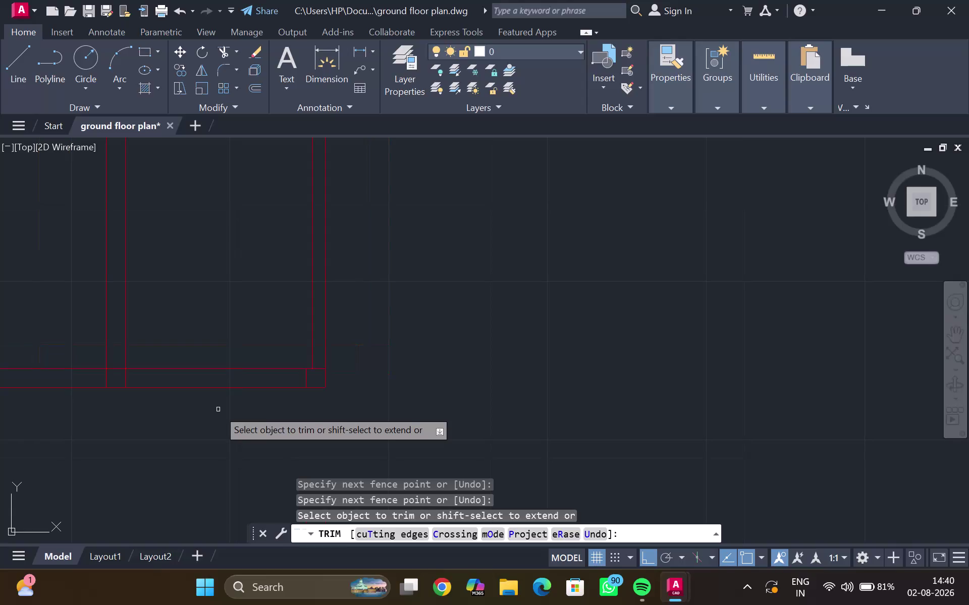
Trim the overshooting wall line ends at the first few corners and junctions.
drag(287, 382, 287, 382)
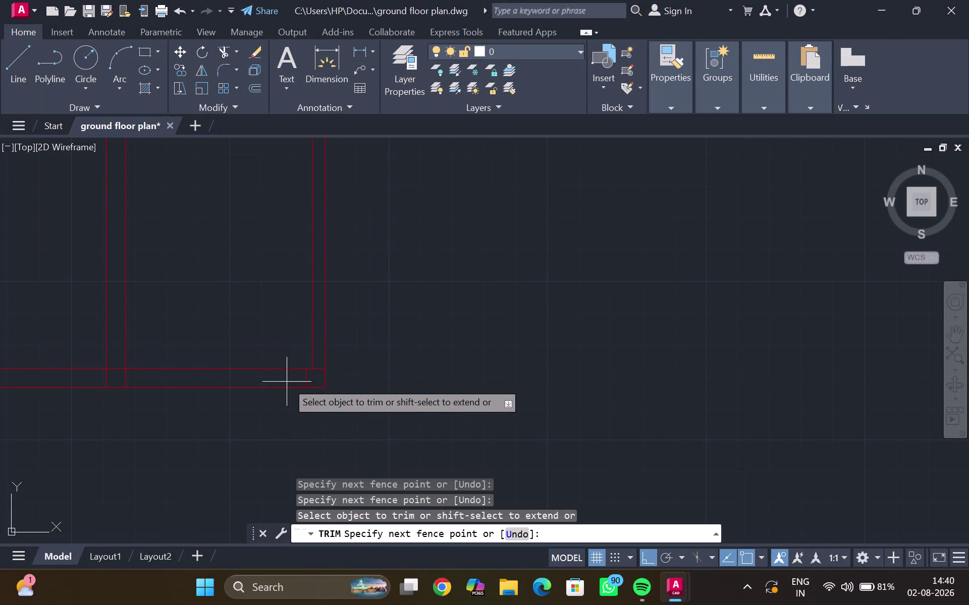
drag(287, 382, 323, 363)
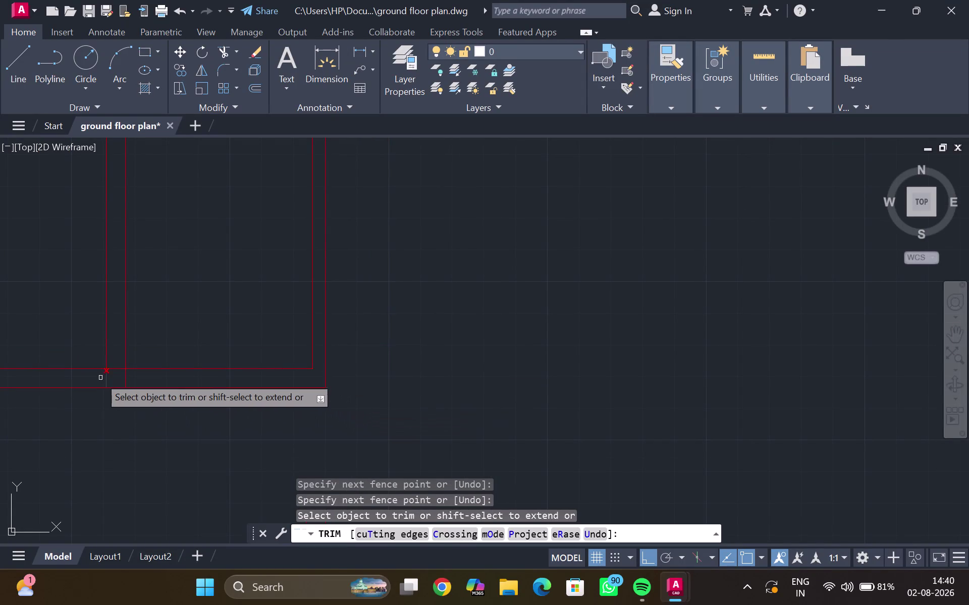
drag(92, 376, 137, 378)
scroll(down, 3)
middle_drag(149, 417, 336, 219)
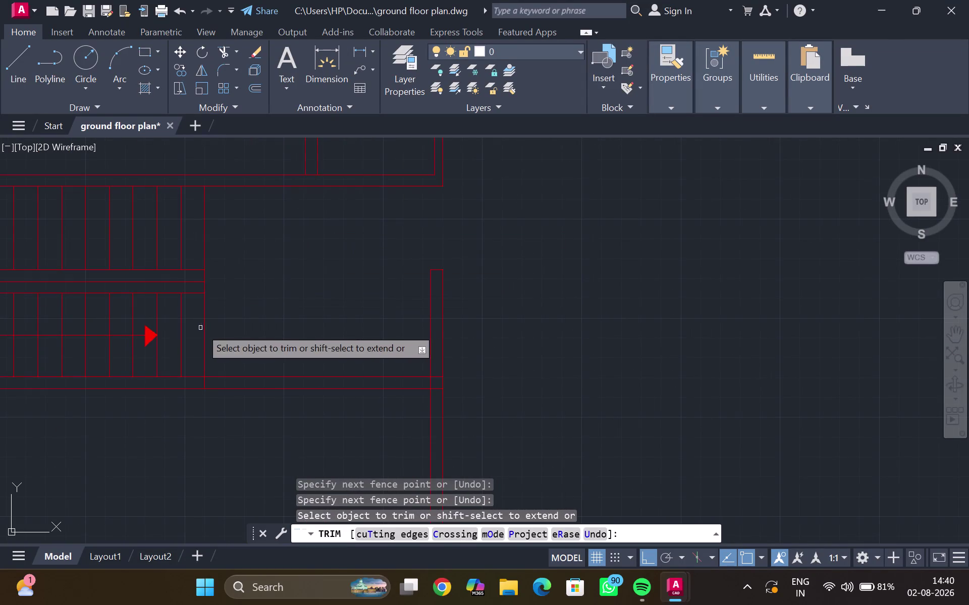
scroll(down, 3)
middle_drag(290, 336, 195, 264)
scroll(up, 3)
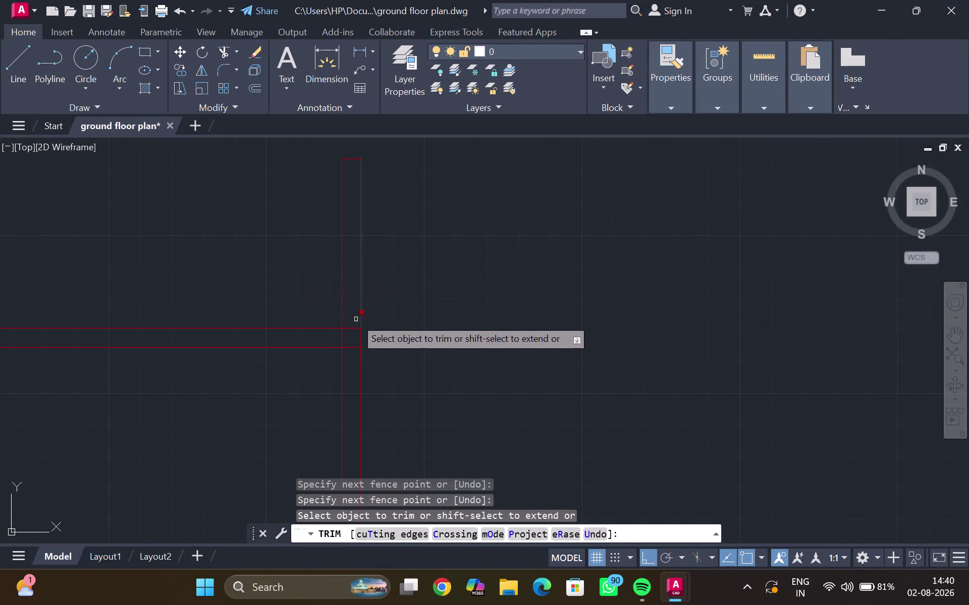
drag(351, 314, 356, 366)
scroll(down, 3)
middle_drag(345, 398, 307, 169)
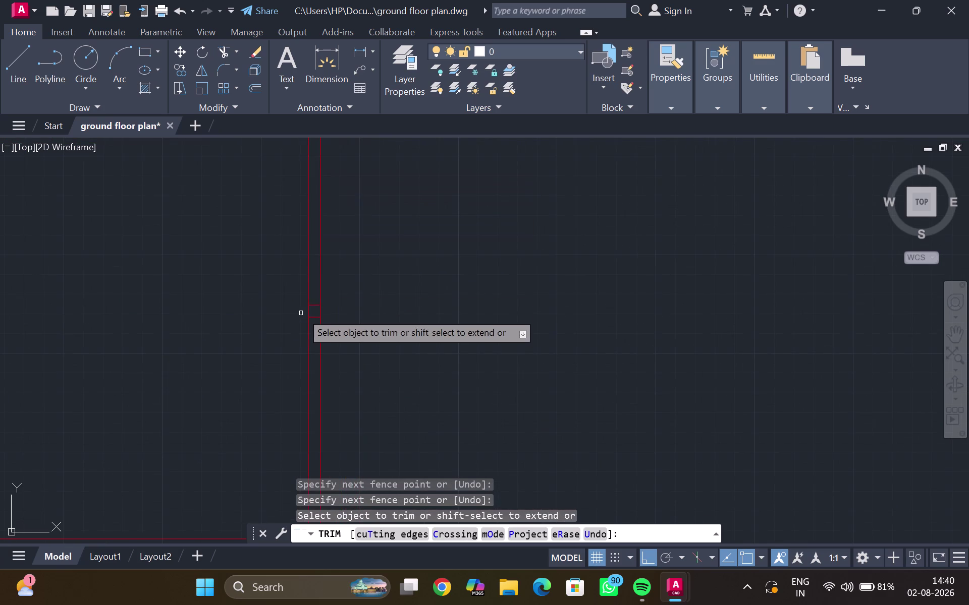
drag(311, 292, 314, 321)
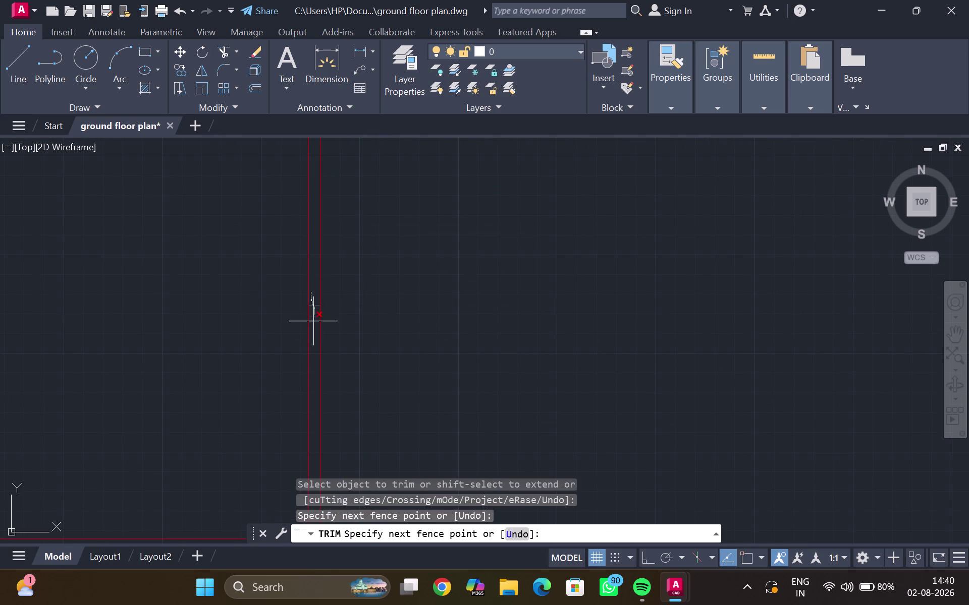
drag(314, 322, 313, 324)
Trim the wall lines crossing the opening beside the stair area.
scroll(down, 3)
middle_drag(313, 336, 280, 182)
scroll(up, 3)
scroll(down, 3)
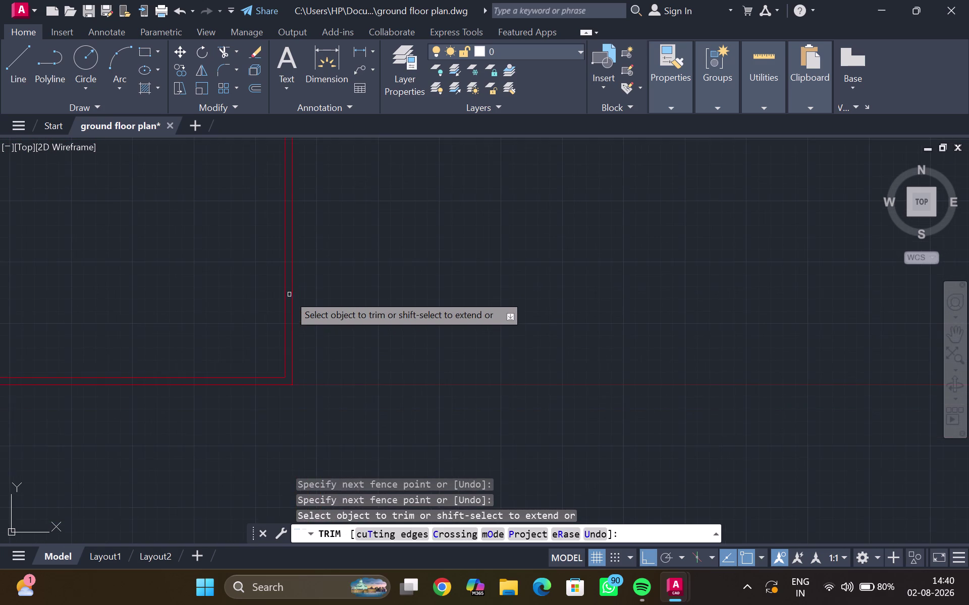
scroll(down, 3)
middle_drag(253, 269, 323, 236)
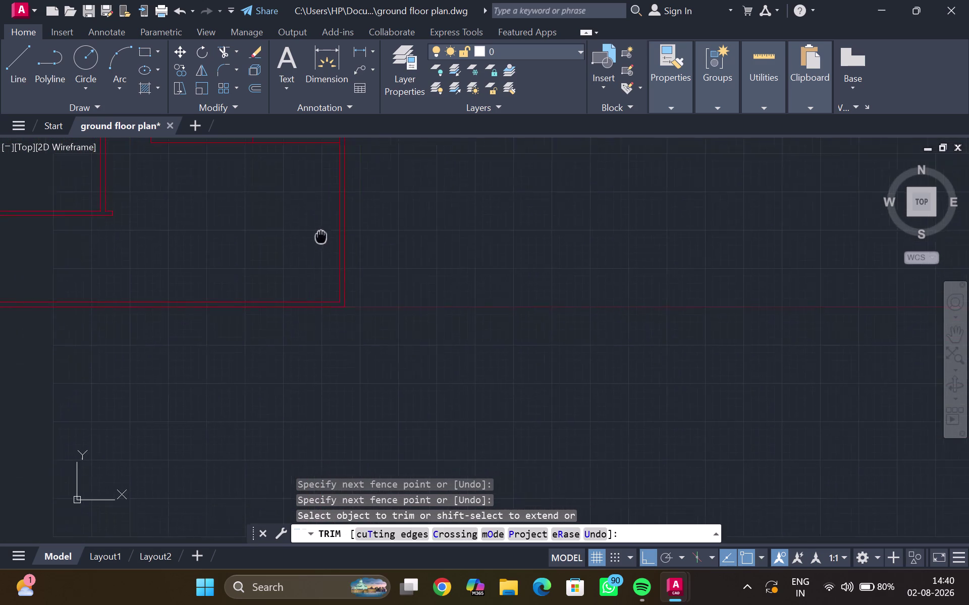
middle_drag(322, 236, 418, 233)
middle_click(428, 231)
scroll(down, 3)
scroll(up, 3)
middle_drag(299, 233, 234, 463)
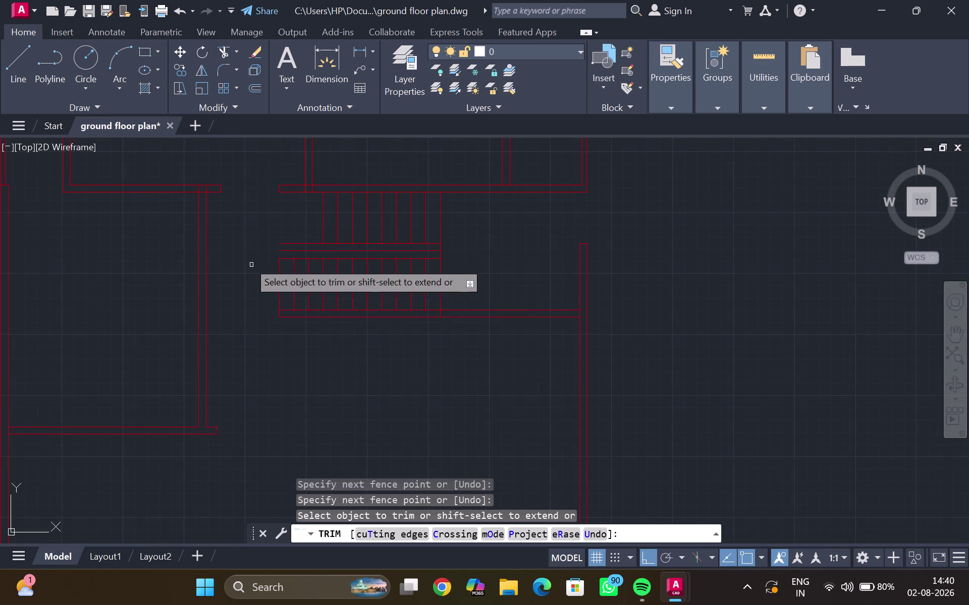
middle_drag(239, 256, 235, 342)
scroll(up, 3)
middle_drag(192, 275, 196, 341)
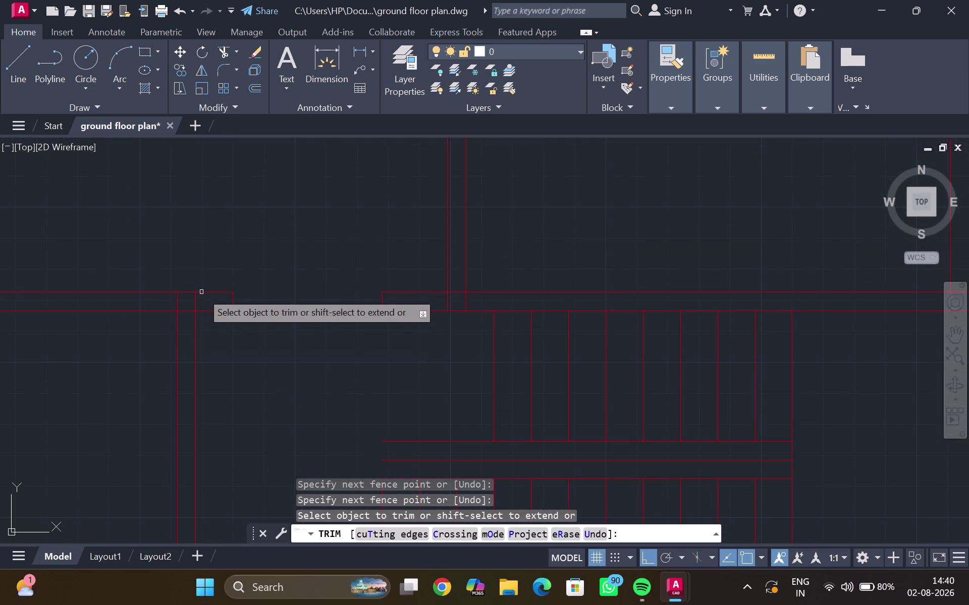
drag(200, 302, 168, 297)
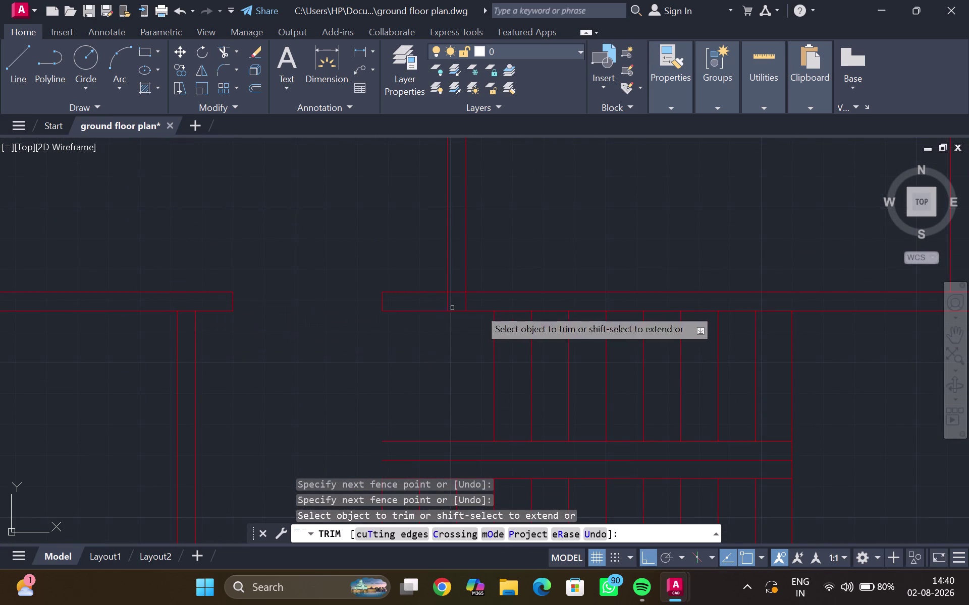
Trim the excess short line segments at the wall corners above the stairs.
drag(489, 303, 439, 312)
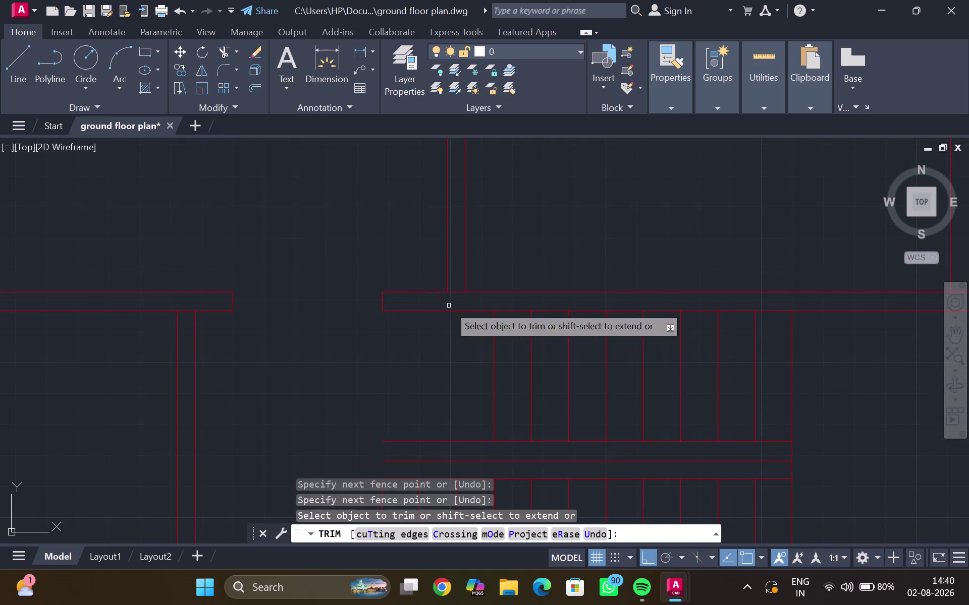
scroll(down, 3)
middle_drag(748, 290, 345, 308)
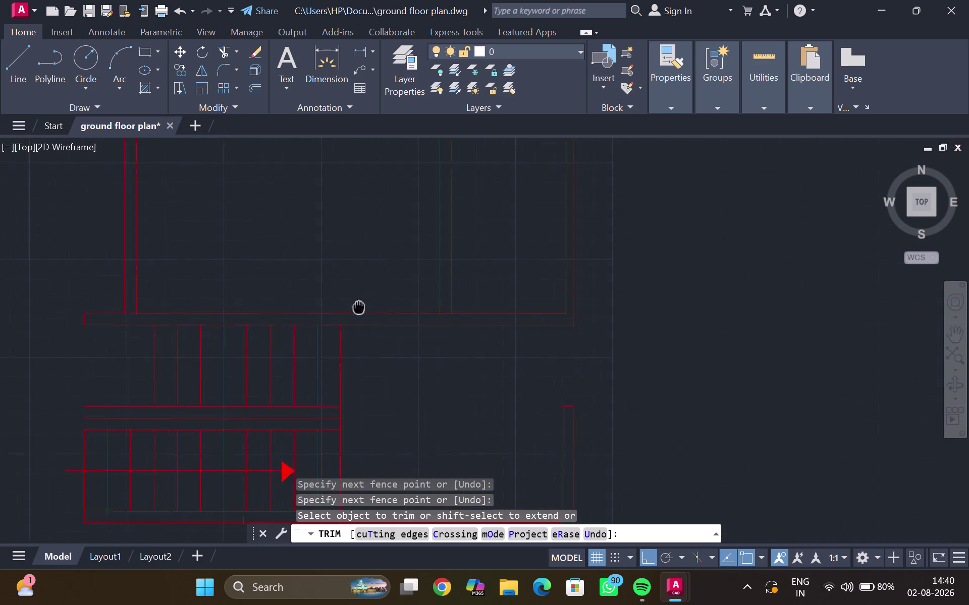
middle_drag(345, 308, 336, 309)
scroll(up, 3)
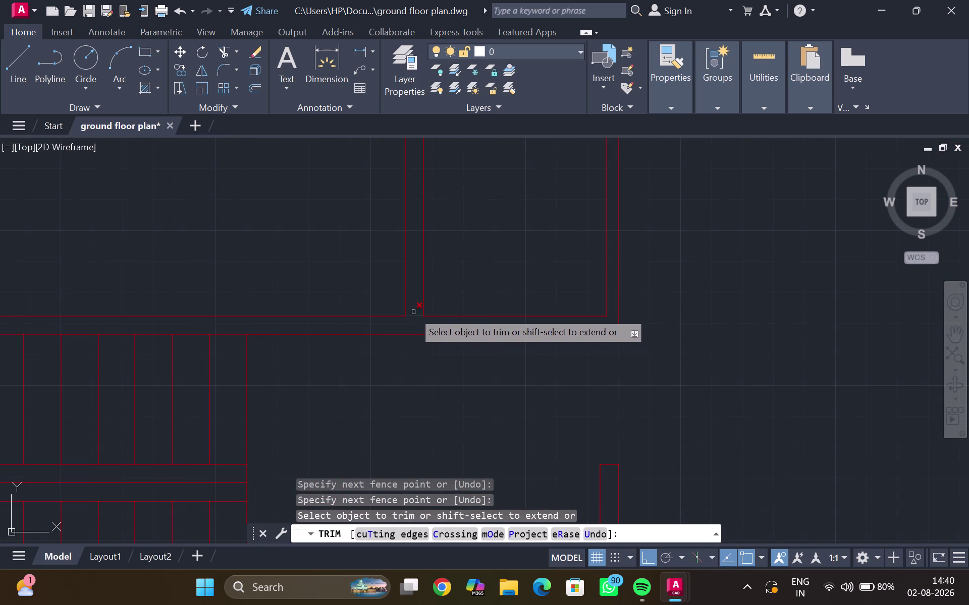
click(411, 316)
scroll(down, 3)
middle_drag(179, 306, 394, 332)
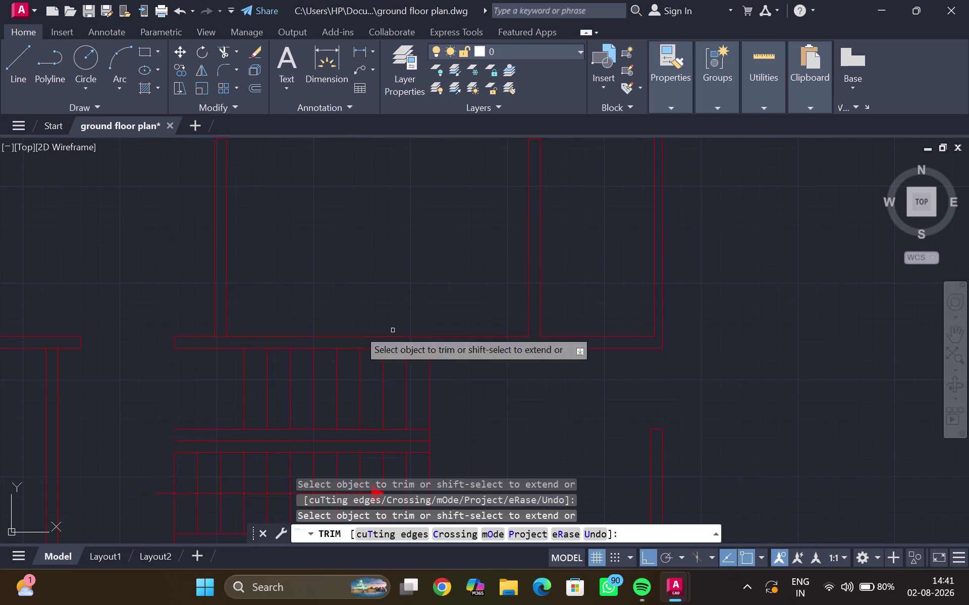
scroll(up, 3)
click(218, 345)
Trim the leftover line ends at the left junctions and the lines closing the small rectangle.
scroll(down, 3)
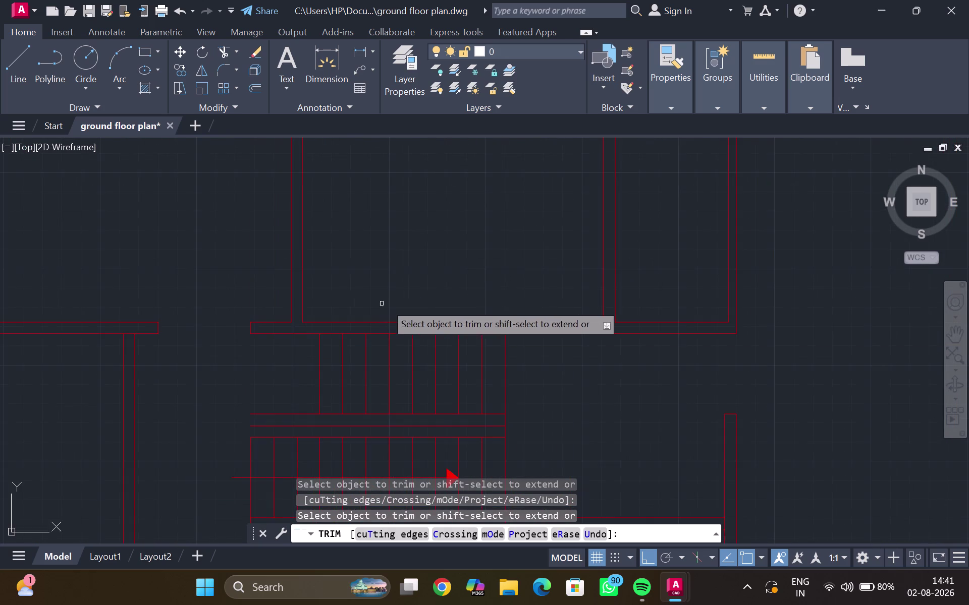
middle_drag(406, 299, 185, 352)
scroll(down, 3)
middle_drag(253, 276, 186, 400)
scroll(up, 3)
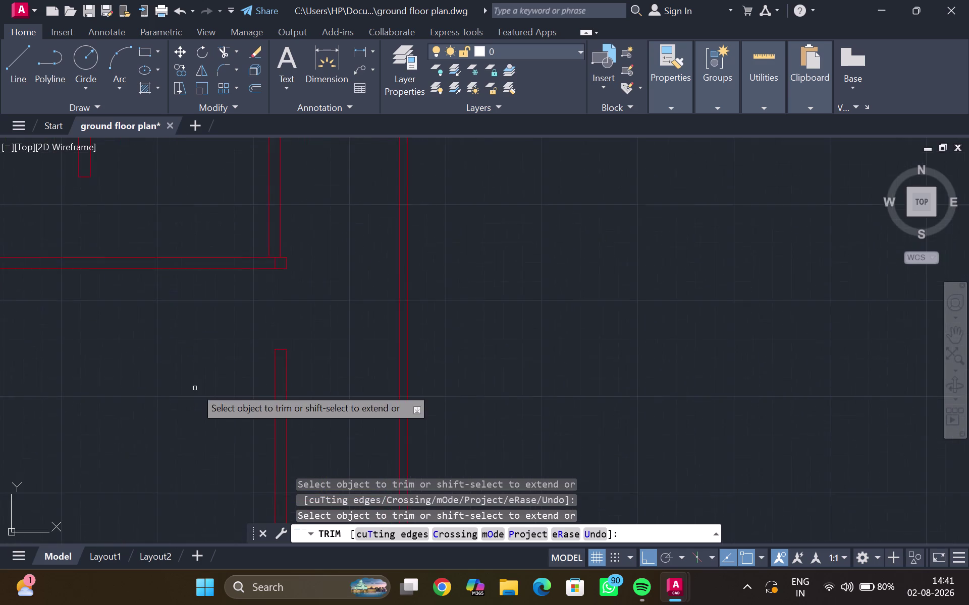
middle_drag(220, 338, 165, 467)
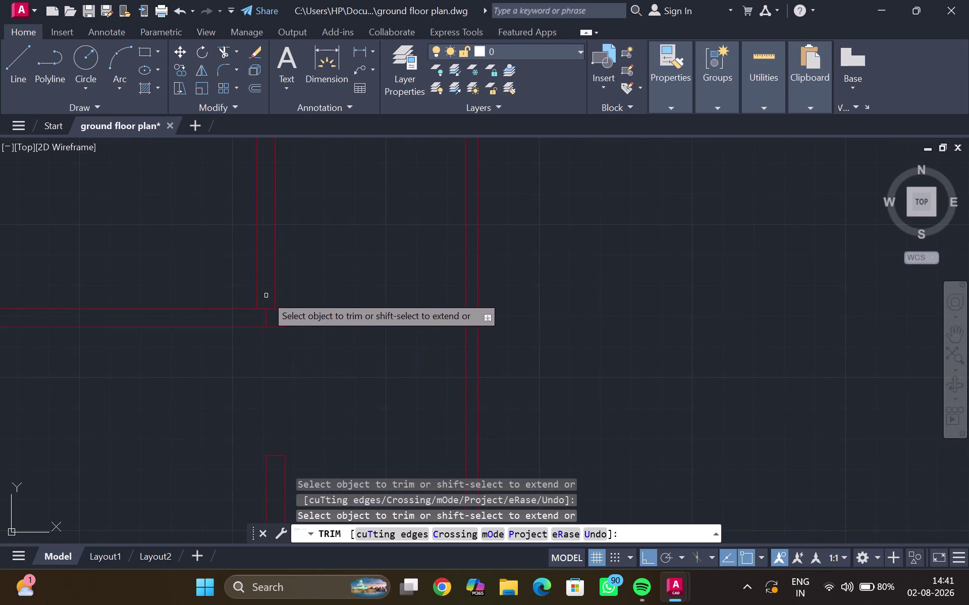
drag(266, 295, 263, 311)
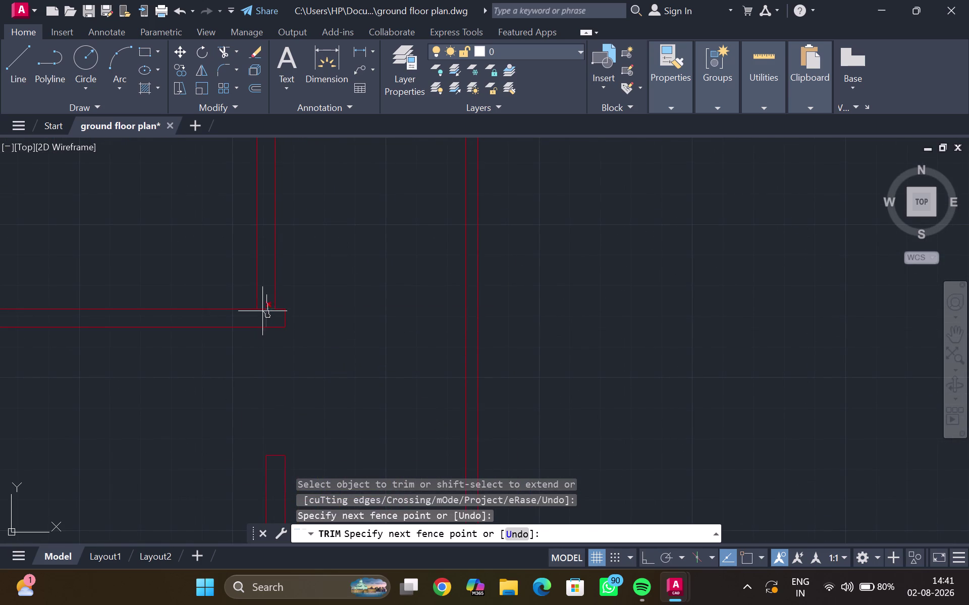
drag(262, 311, 261, 307)
scroll(down, 3)
middle_drag(261, 309, 190, 458)
scroll(down, 3)
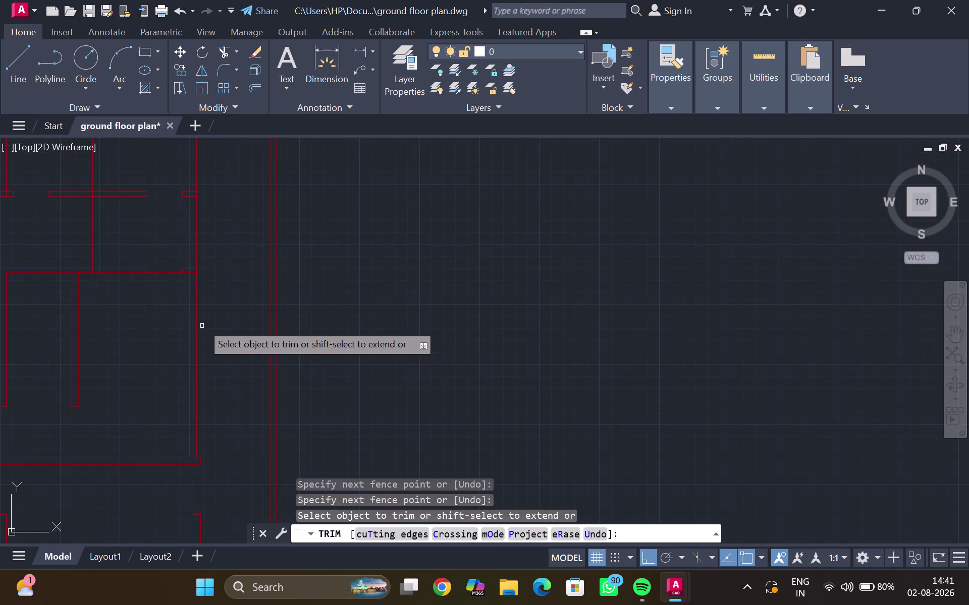
middle_drag(166, 302, 125, 380)
scroll(up, 3)
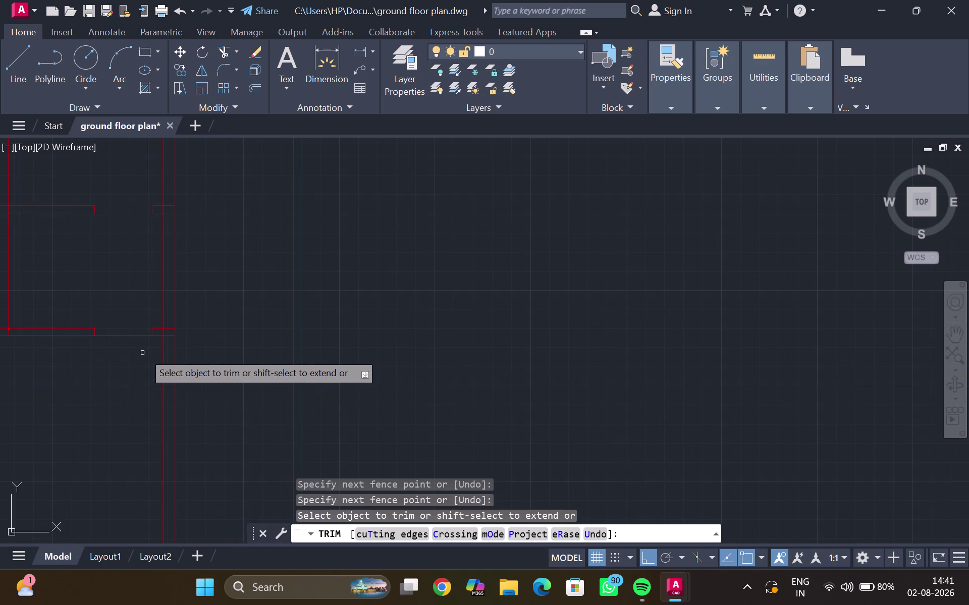
scroll(up, 3)
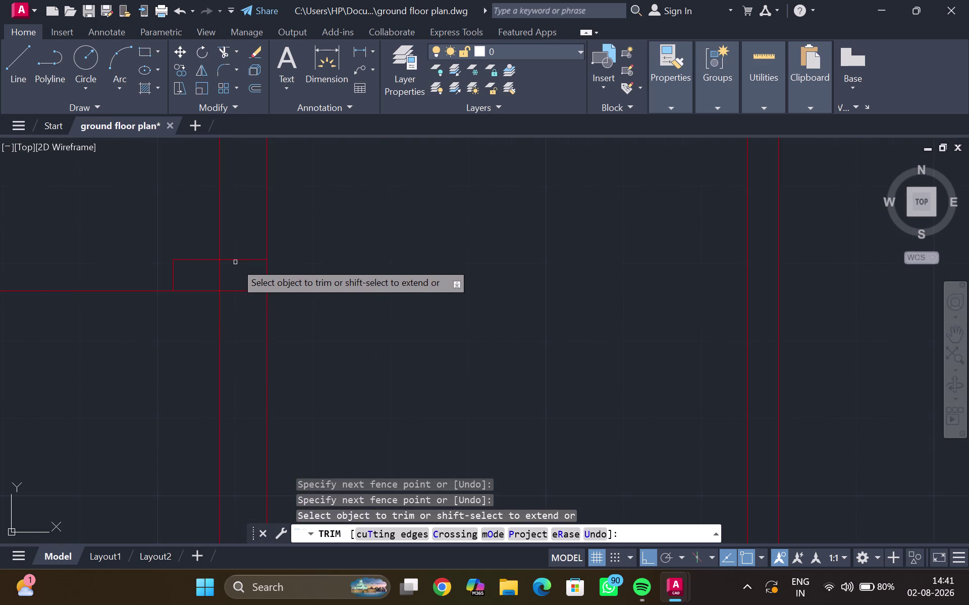
drag(238, 225, 243, 318)
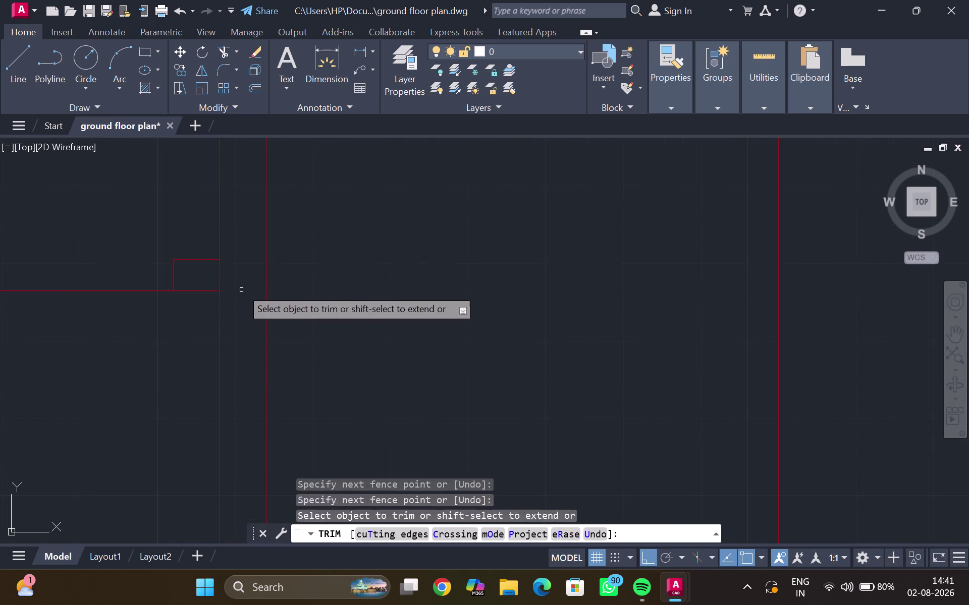
Trim the excess lines at the wall joint and the crossing lines at the notch.
drag(238, 284, 212, 277)
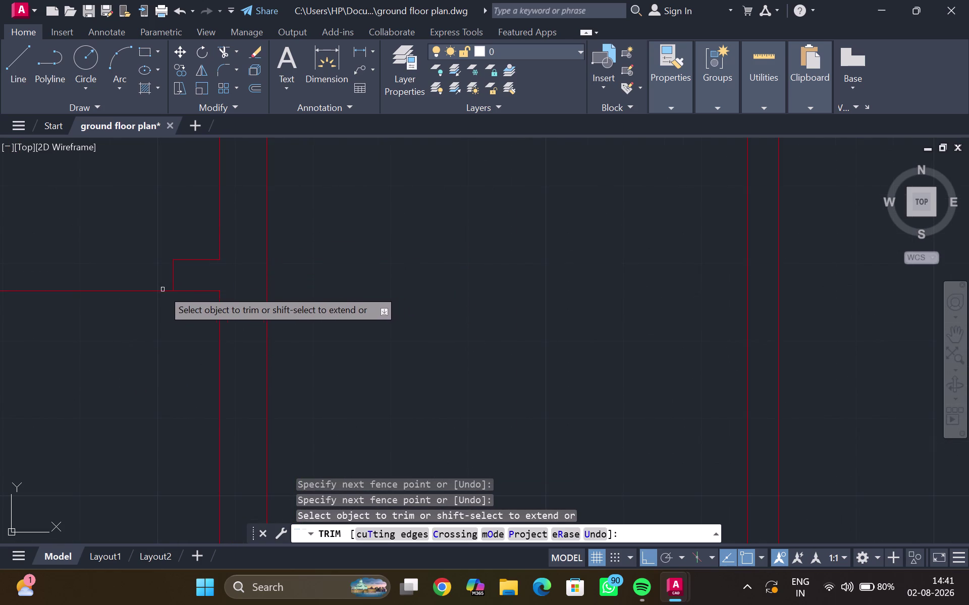
scroll(down, 3)
middle_drag(137, 329, 236, 333)
middle_drag(234, 259, 156, 475)
scroll(up, 3)
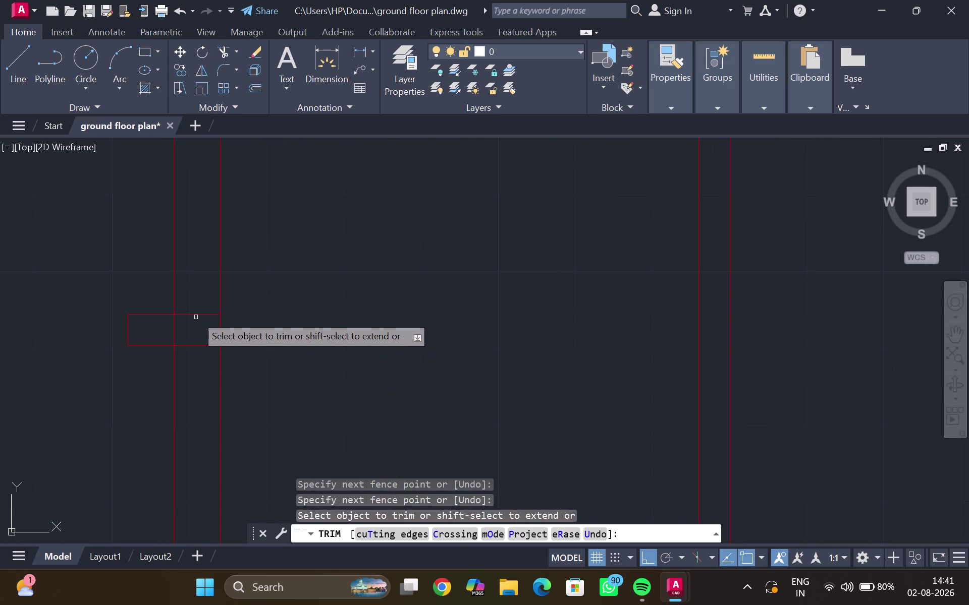
drag(196, 298, 170, 325)
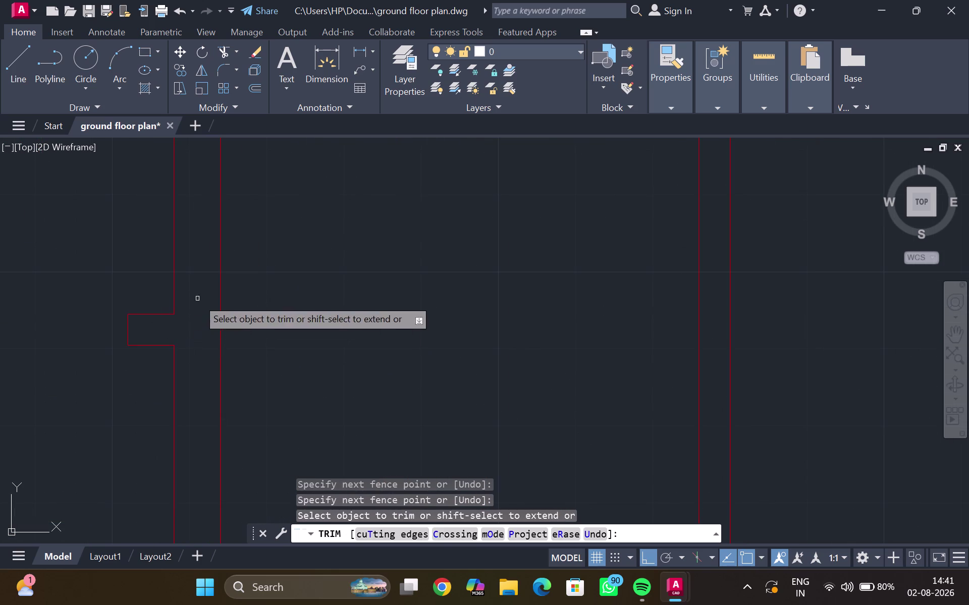
middle_drag(197, 302, 195, 497)
scroll(down, 3)
middle_drag(190, 267, 197, 359)
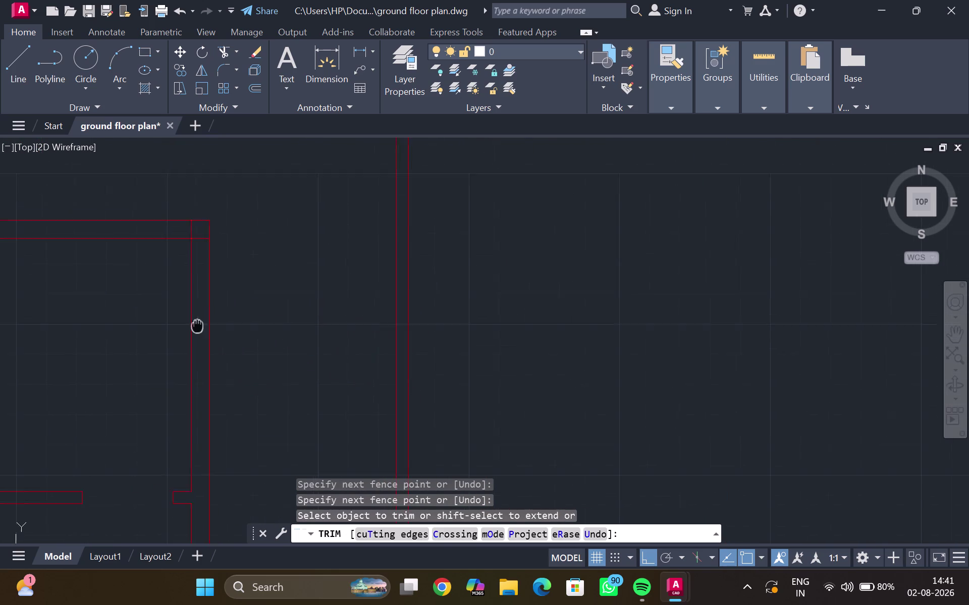
middle_drag(198, 359, 203, 476)
scroll(up, 3)
drag(174, 309, 225, 355)
Trim the overlapping line ends at the outer wall corners.
scroll(down, 3)
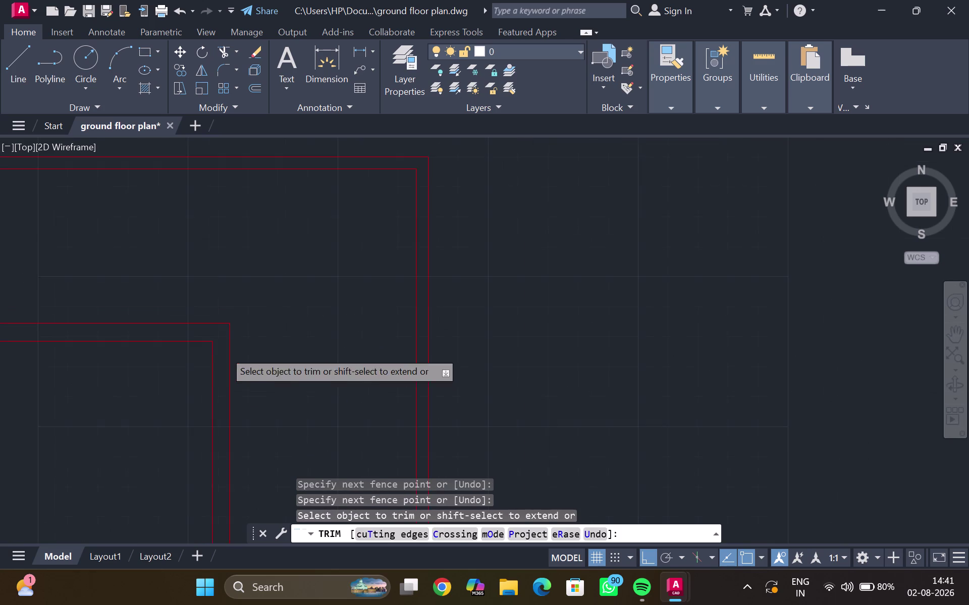
middle_drag(194, 358, 387, 311)
drag(150, 289, 172, 284)
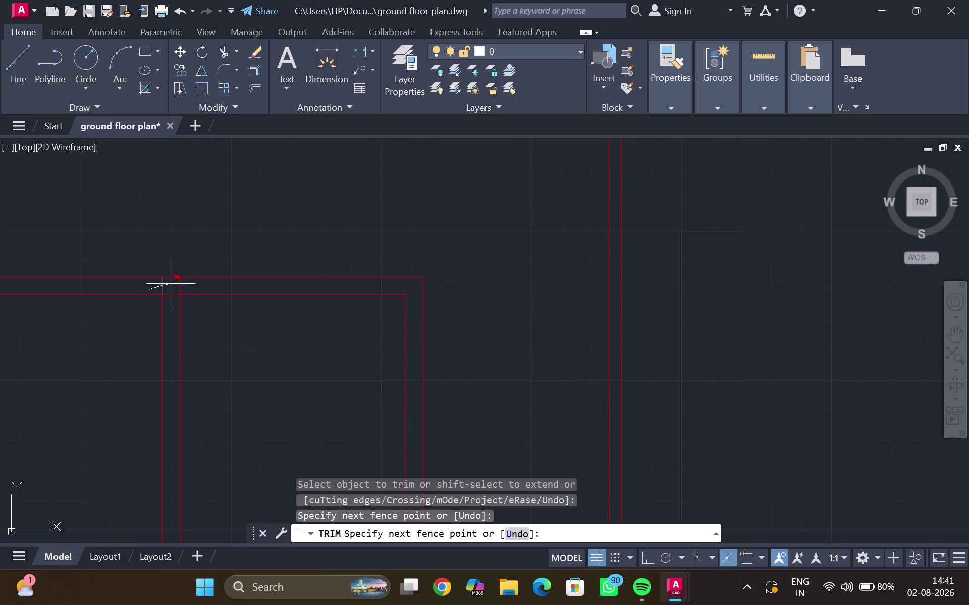
drag(172, 284, 198, 285)
scroll(down, 3)
middle_drag(130, 327, 222, 325)
scroll(up, 3)
middle_drag(208, 307, 225, 409)
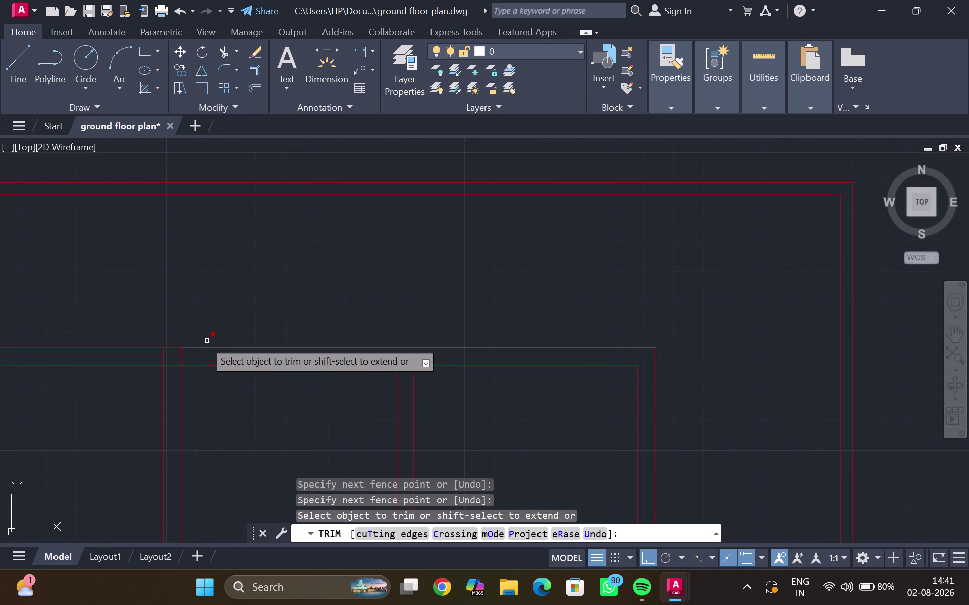
drag(146, 357, 204, 353)
scroll(down, 3)
middle_drag(208, 451, 212, 346)
scroll(up, 3)
middle_drag(211, 316, 208, 407)
scroll(up, 3)
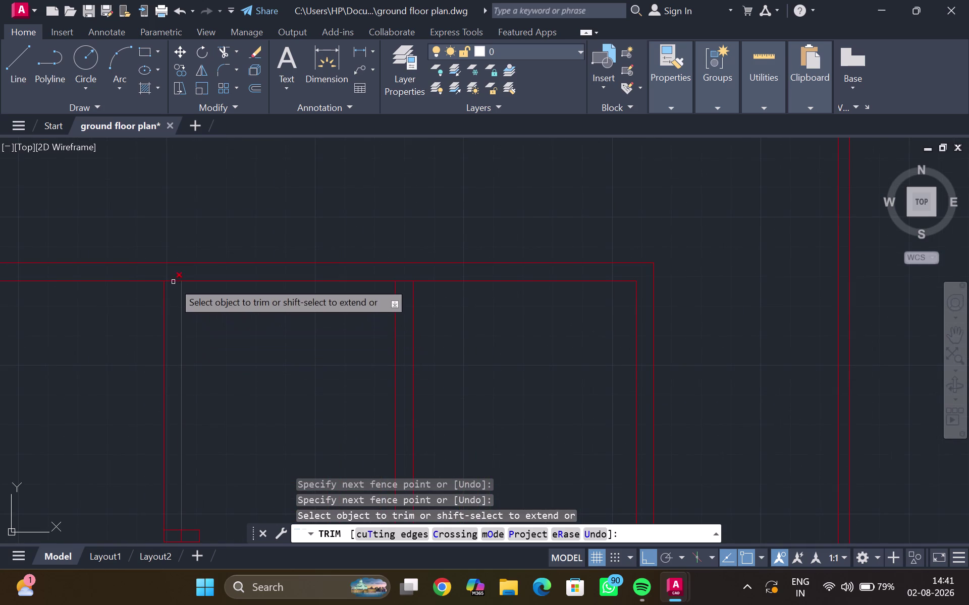
Cut the wall lines across the door gaps and the interior T-junction.
drag(171, 275, 170, 296)
scroll(down, 3)
middle_drag(186, 308, 348, 306)
scroll(down, 3)
middle_drag(179, 335, 144, 298)
scroll(up, 3)
scroll(up, 3)
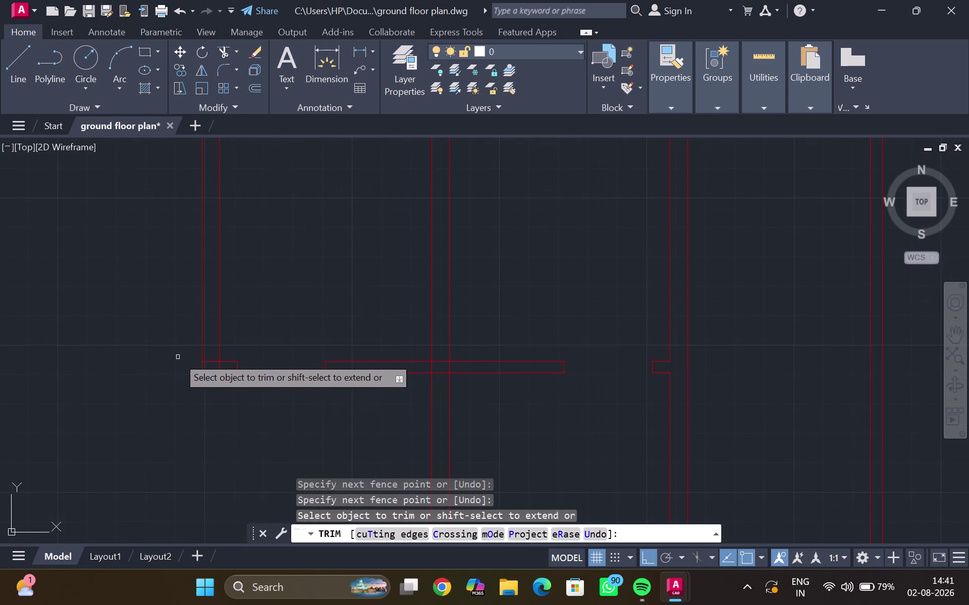
drag(207, 359, 231, 368)
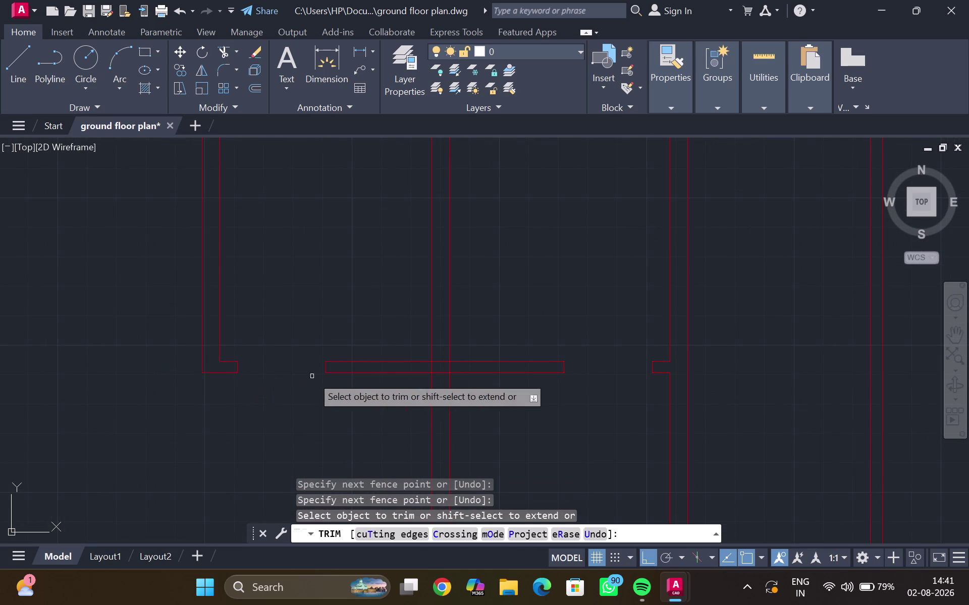
middle_drag(312, 394, 186, 368)
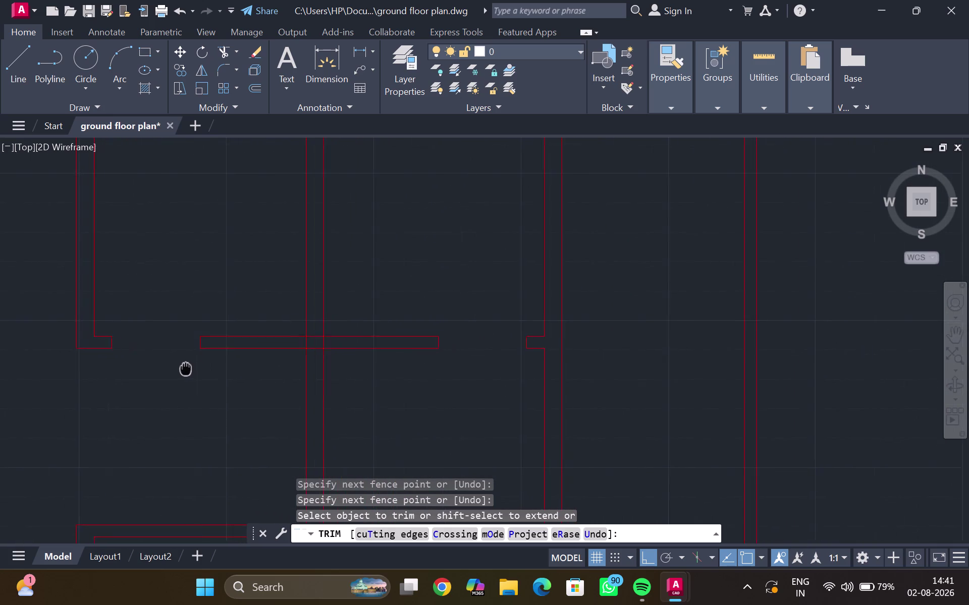
middle_drag(186, 368, 171, 366)
drag(296, 322, 300, 339)
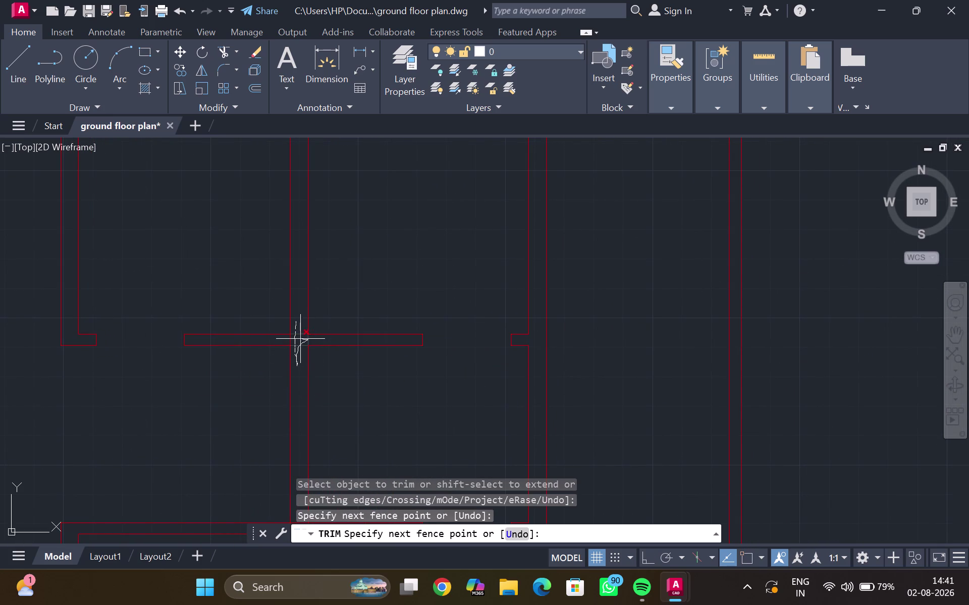
drag(300, 339, 283, 339)
Pan down to bring the lower rooms and the whole plan into view.
scroll(down, 3)
middle_drag(312, 379, 285, 313)
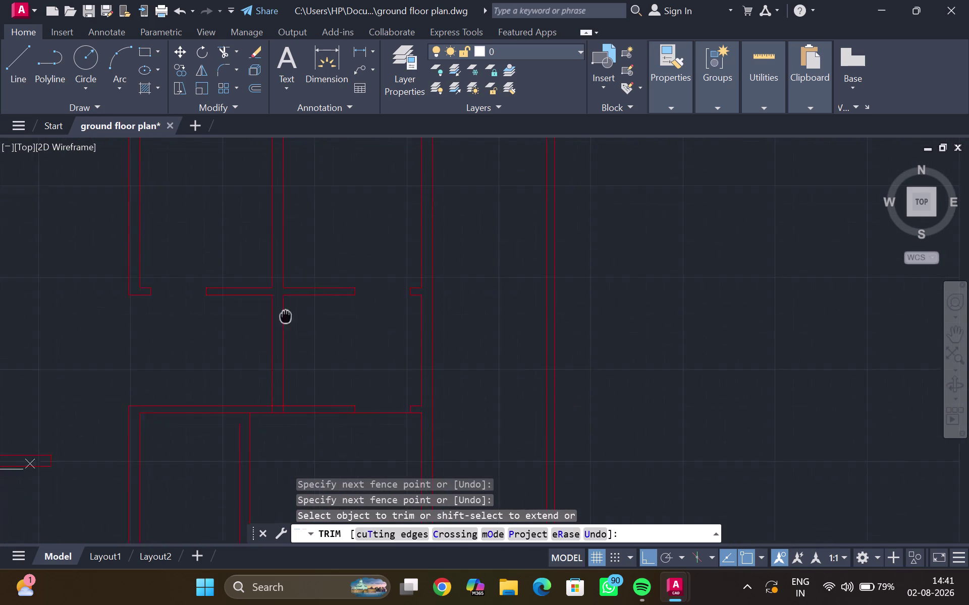
middle_drag(284, 314, 277, 270)
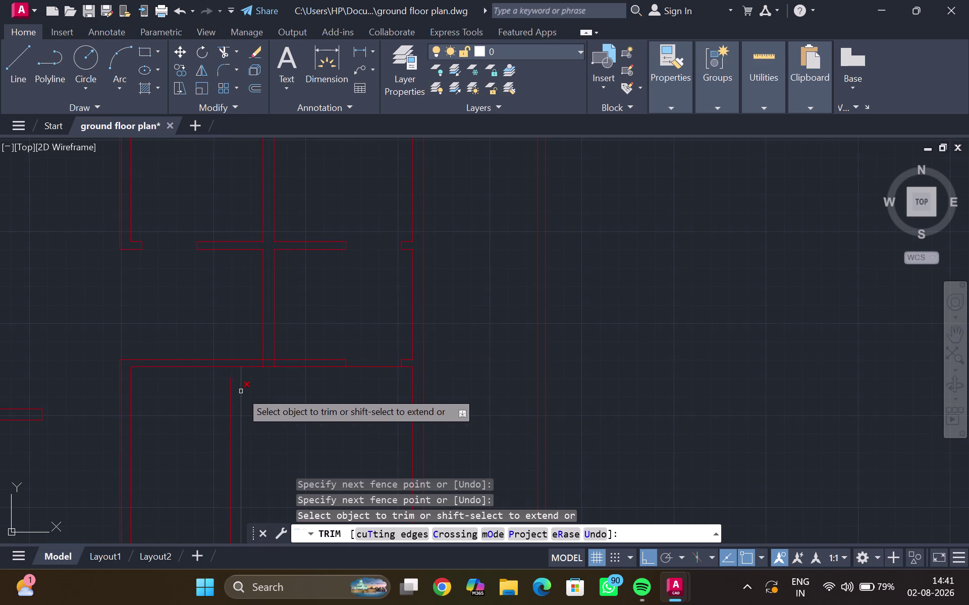
scroll(down, 3)
middle_drag(266, 414, 265, 400)
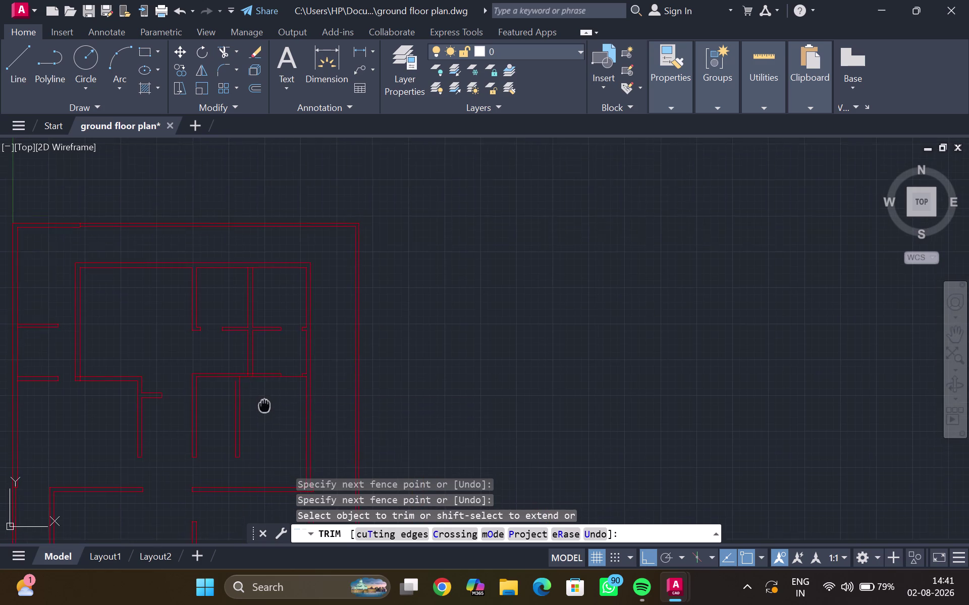
Trim the interior wall lines inside a room to form an opening.
middle_drag(265, 401, 268, 379)
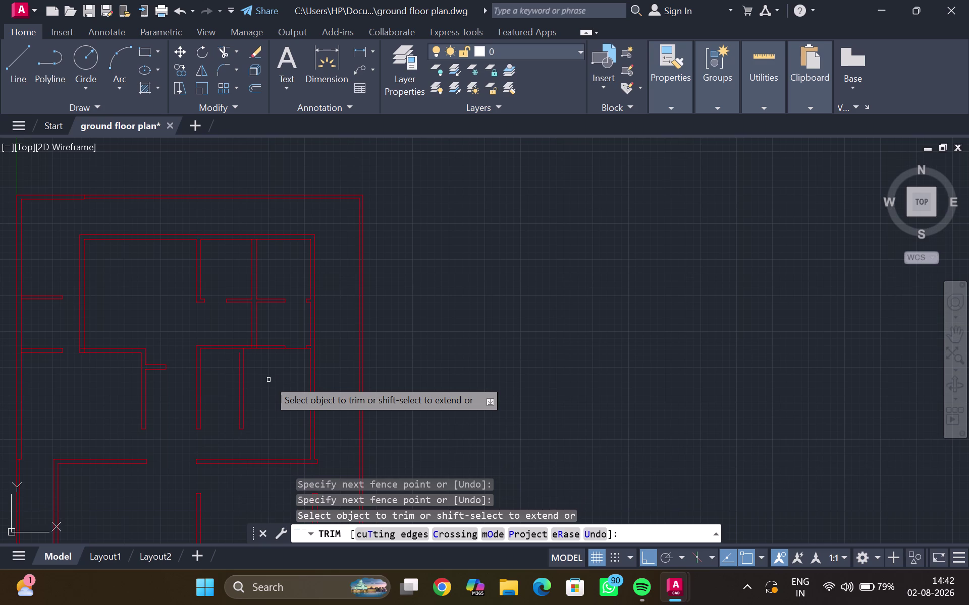
scroll(down, 3)
middle_drag(265, 383, 259, 347)
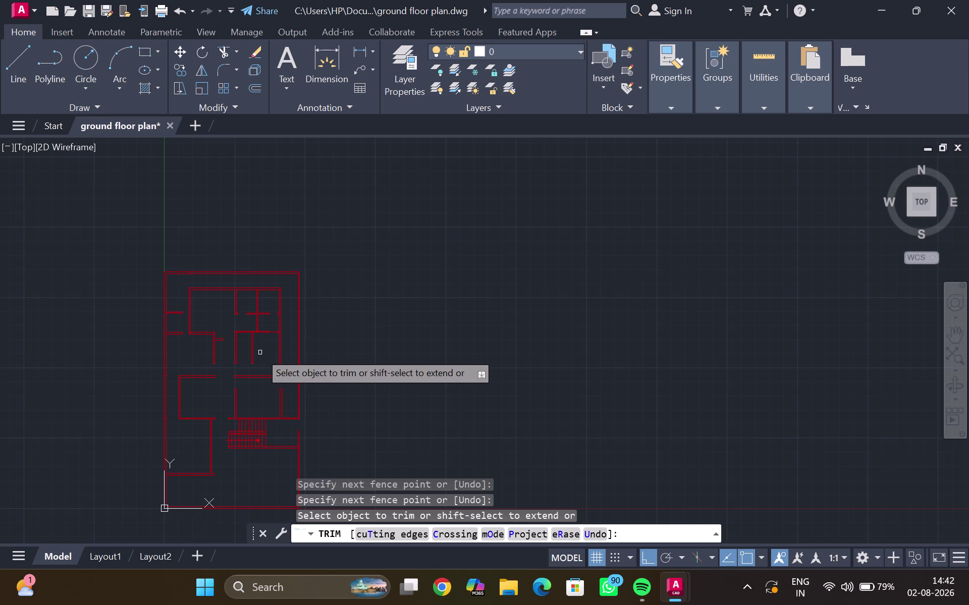
scroll(up, 3)
drag(253, 349, 231, 345)
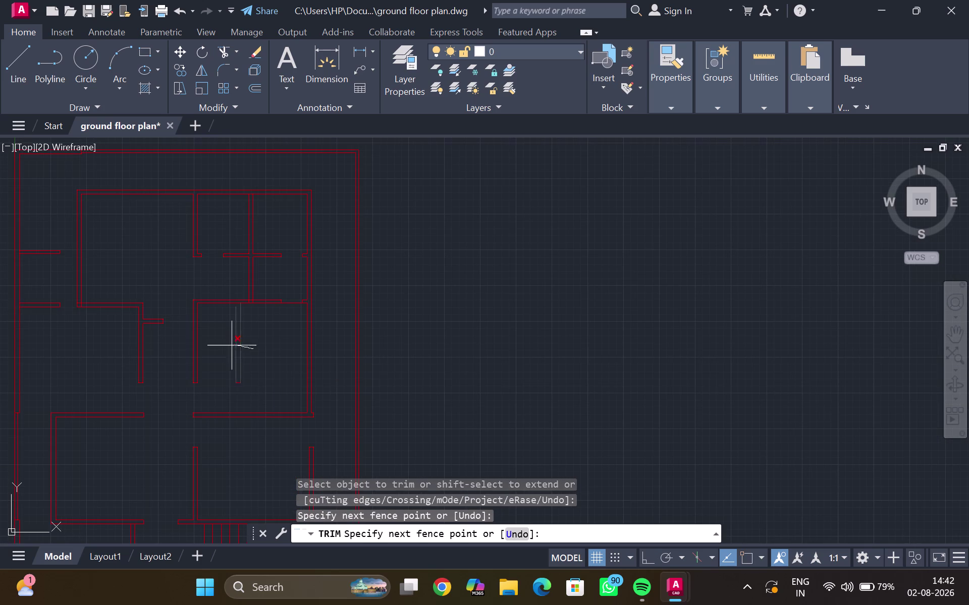
drag(231, 346, 245, 373)
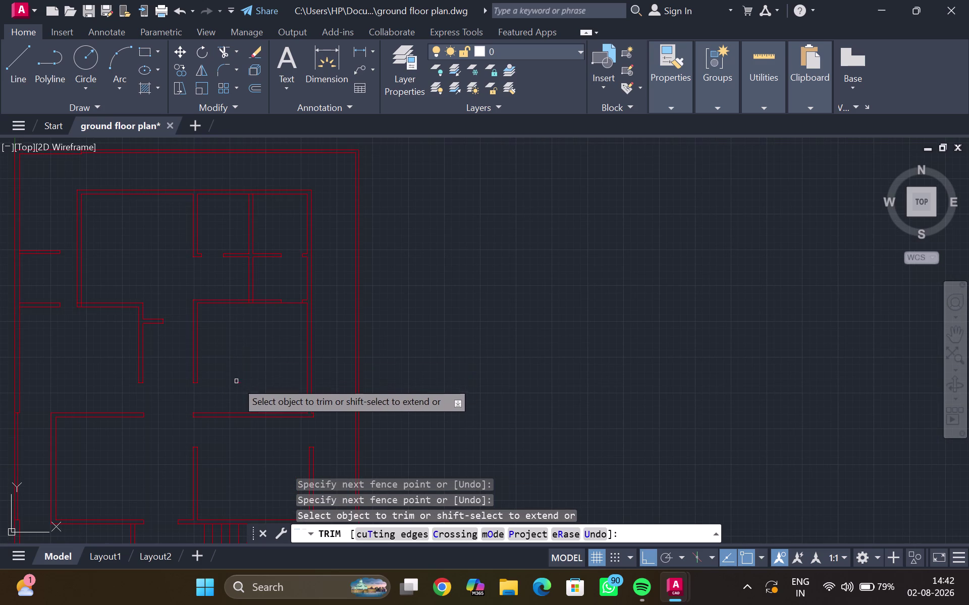
click(237, 383)
middle_drag(230, 351, 267, 326)
scroll(down, 3)
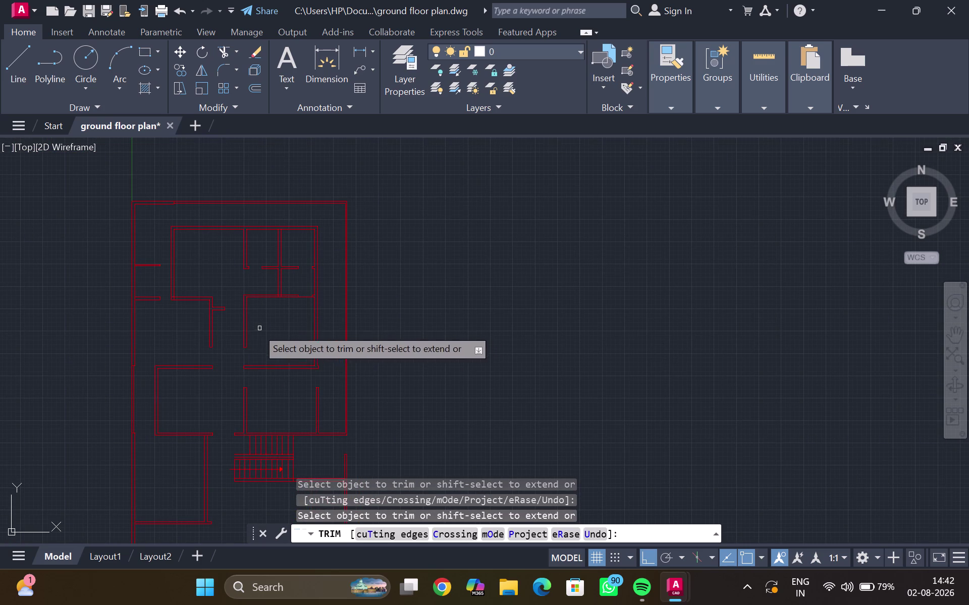
scroll(up, 3)
scroll(up, 3)
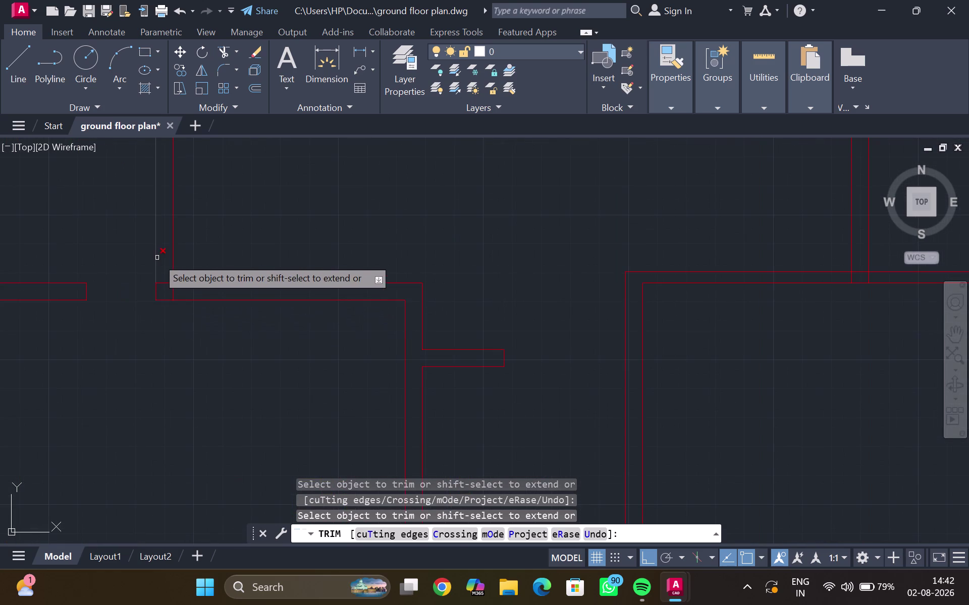
Trim wall lines at the corner opening and the left-wall door gaps.
drag(160, 274, 181, 293)
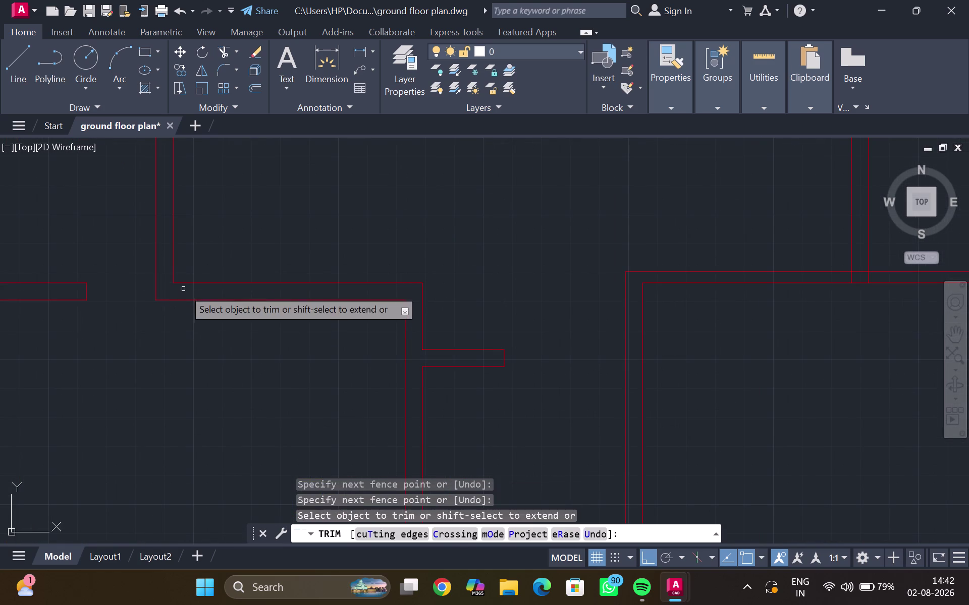
scroll(down, 3)
middle_drag(182, 347, 208, 273)
scroll(down, 3)
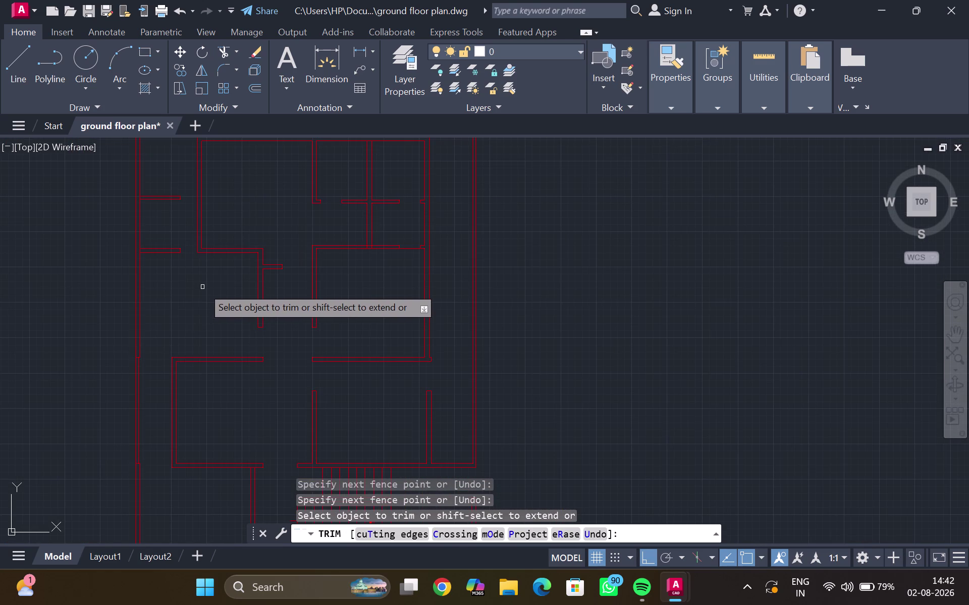
scroll(down, 3)
scroll(up, 3)
middle_drag(189, 284, 249, 382)
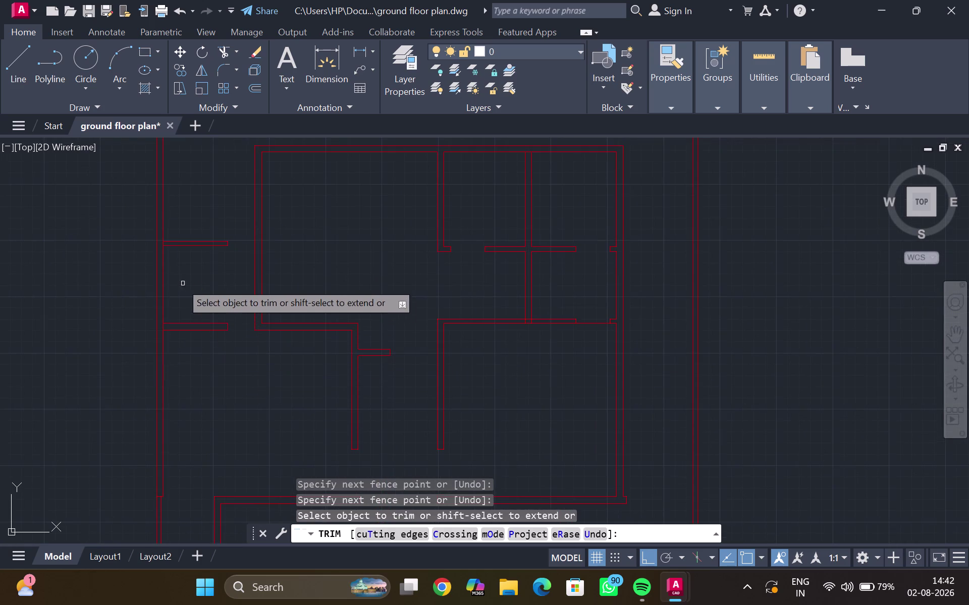
scroll(up, 3)
middle_drag(165, 257, 160, 357)
drag(150, 296, 140, 297)
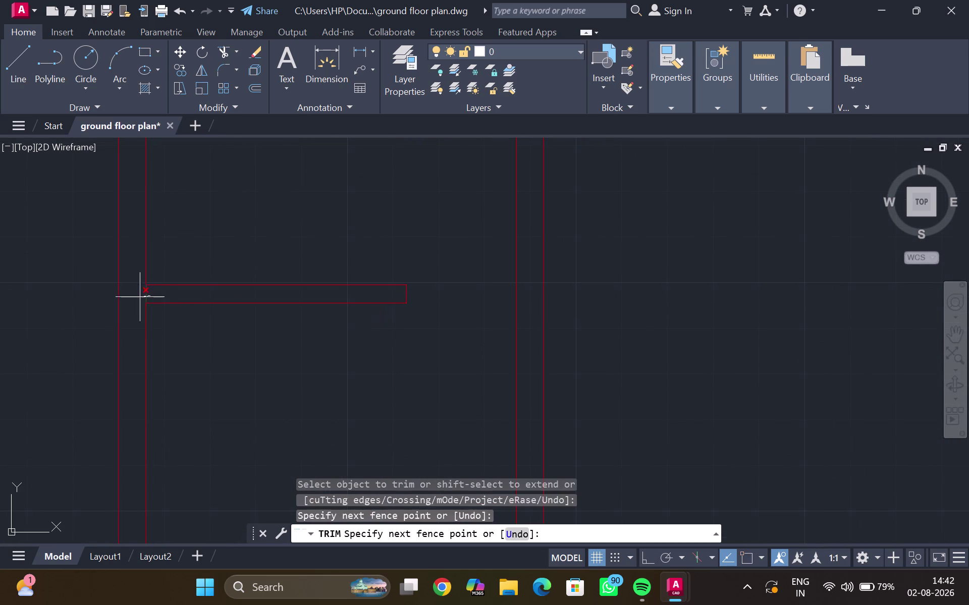
drag(140, 297, 139, 297)
scroll(down, 3)
middle_drag(163, 388, 170, 288)
scroll(up, 3)
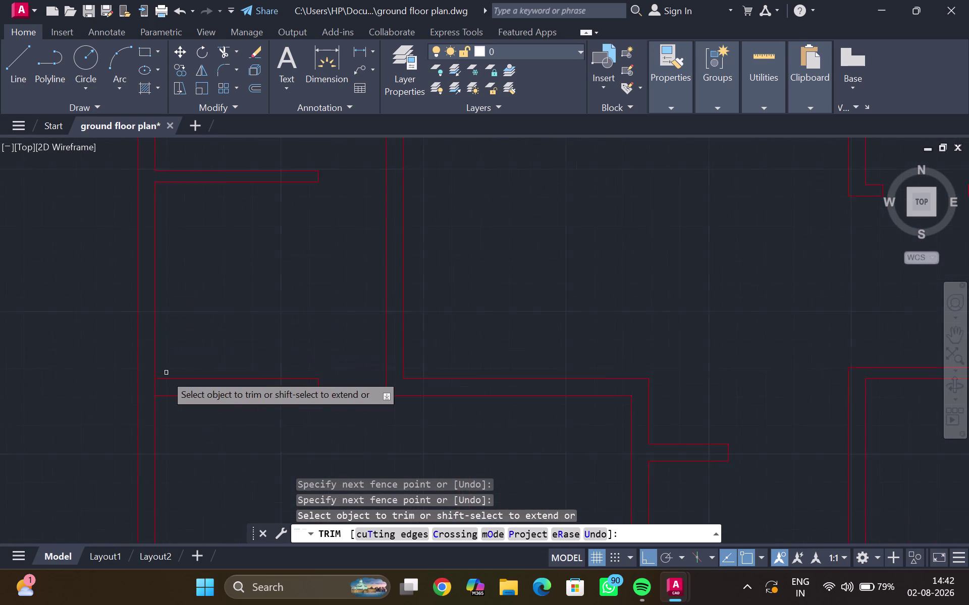
drag(154, 397, 146, 402)
Cut the door opening through the central room walls.
scroll(down, 3)
middle_drag(186, 435, 184, 216)
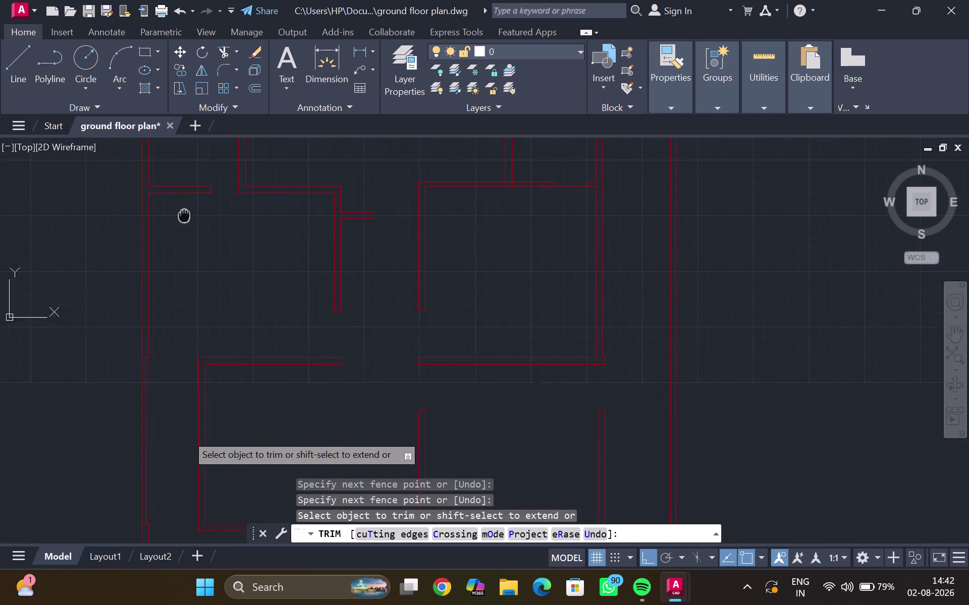
scroll(down, 3)
scroll(down, 3)
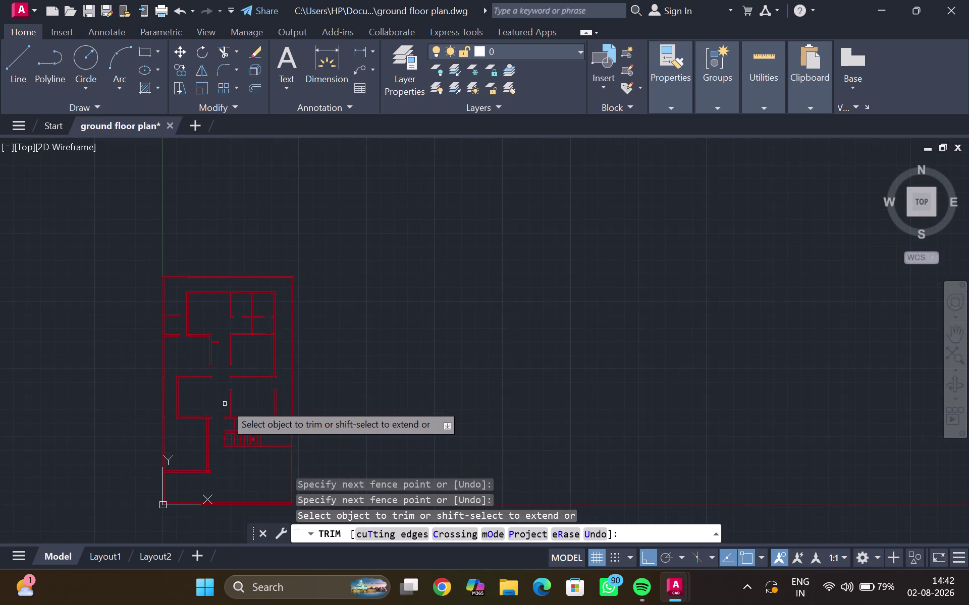
scroll(up, 3)
scroll(up, 3)
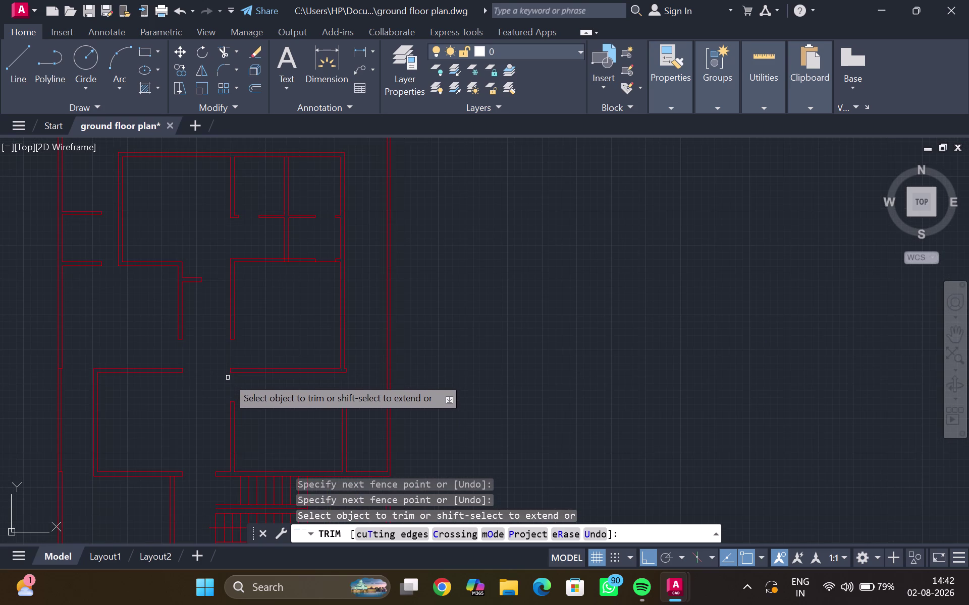
middle_drag(283, 283, 195, 356)
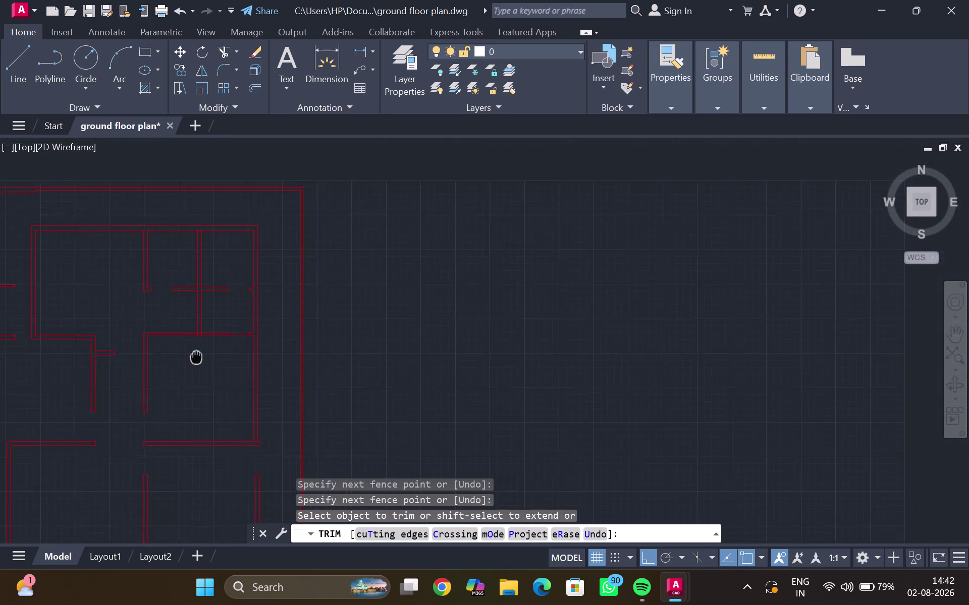
middle_drag(196, 356, 194, 356)
scroll(up, 3)
scroll(up, 3)
drag(206, 263, 203, 272)
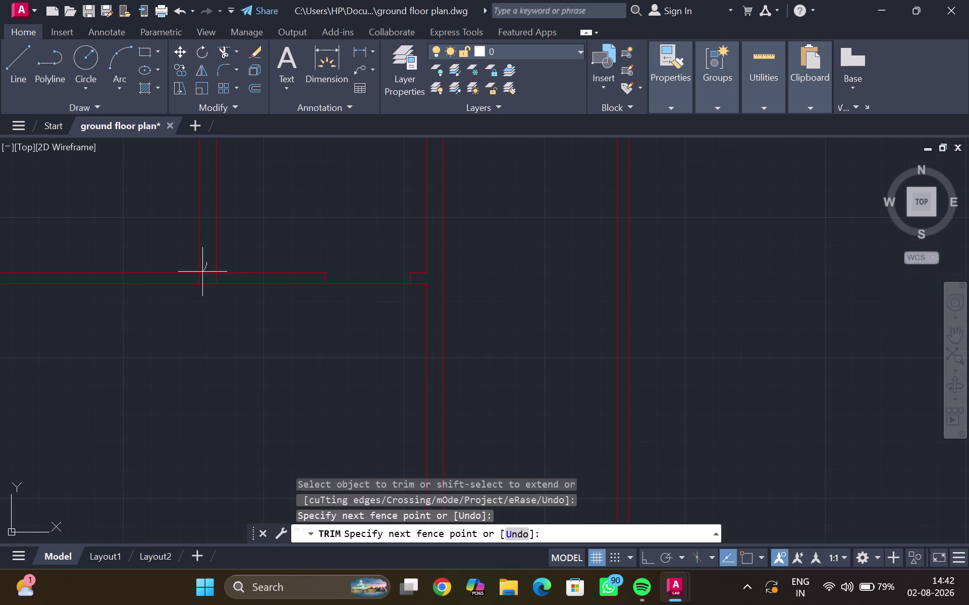
drag(203, 272, 196, 277)
drag(207, 278, 209, 278)
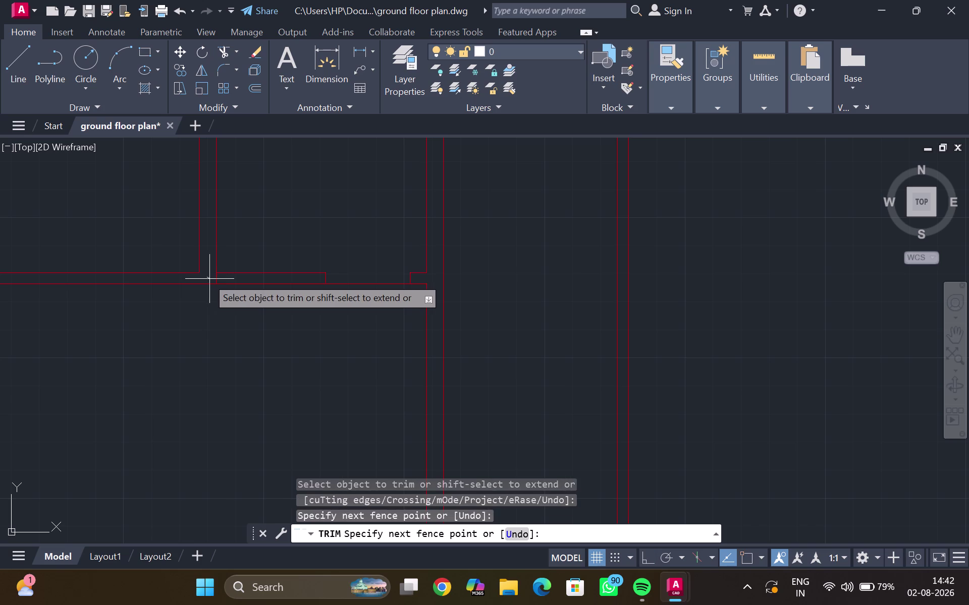
drag(209, 278, 224, 279)
scroll(down, 3)
scroll(down, 3)
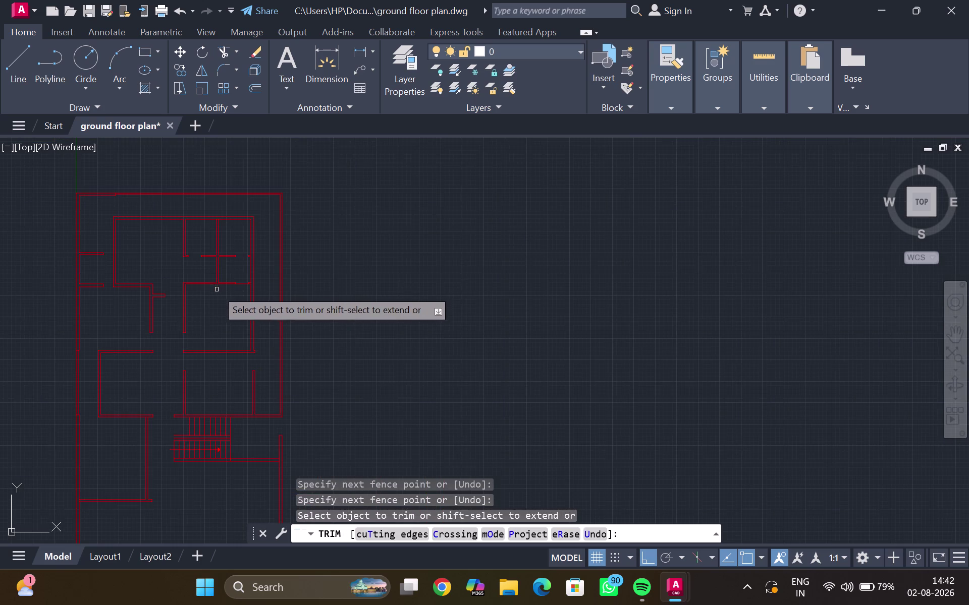
Review the whole plan and end the Trim command with Esc.
middle_drag(216, 291, 235, 216)
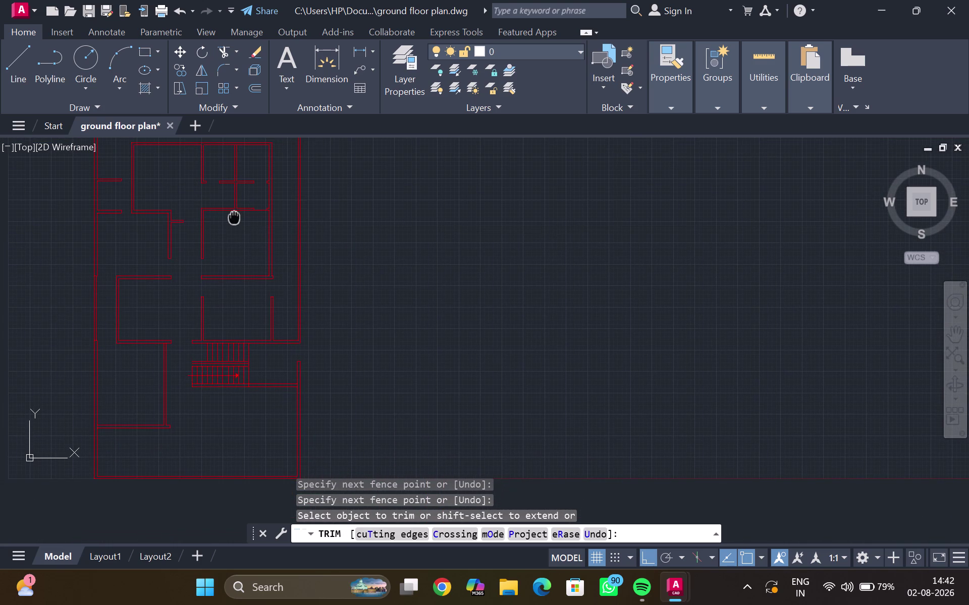
middle_drag(234, 217, 226, 295)
middle_click(227, 295)
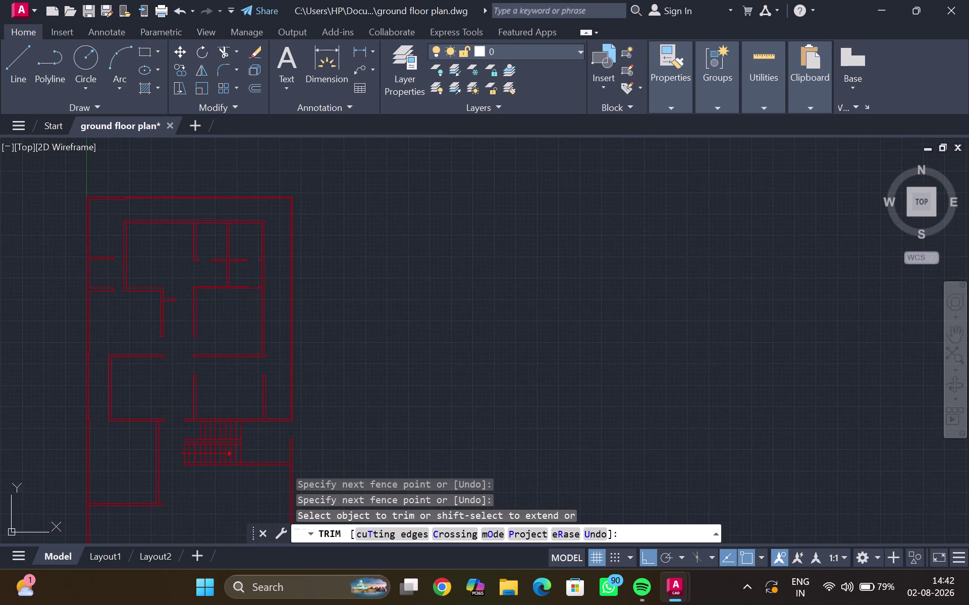
scroll(up, 3)
scroll(down, 3)
scroll(up, 3)
middle_drag(224, 291, 223, 269)
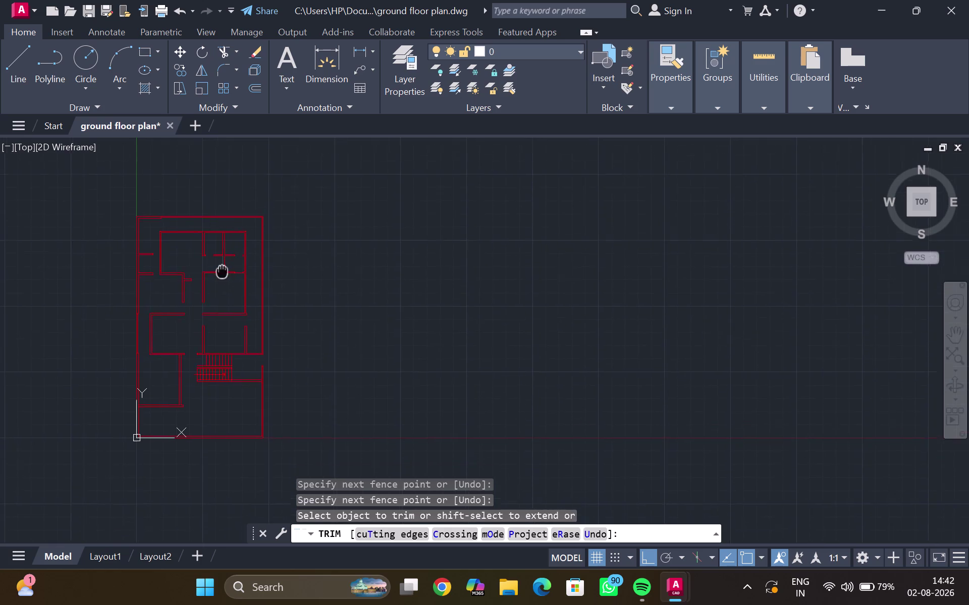
middle_drag(222, 268, 230, 246)
scroll(up, 3)
key(Escape)
scroll(down, 3)
scroll(up, 3)
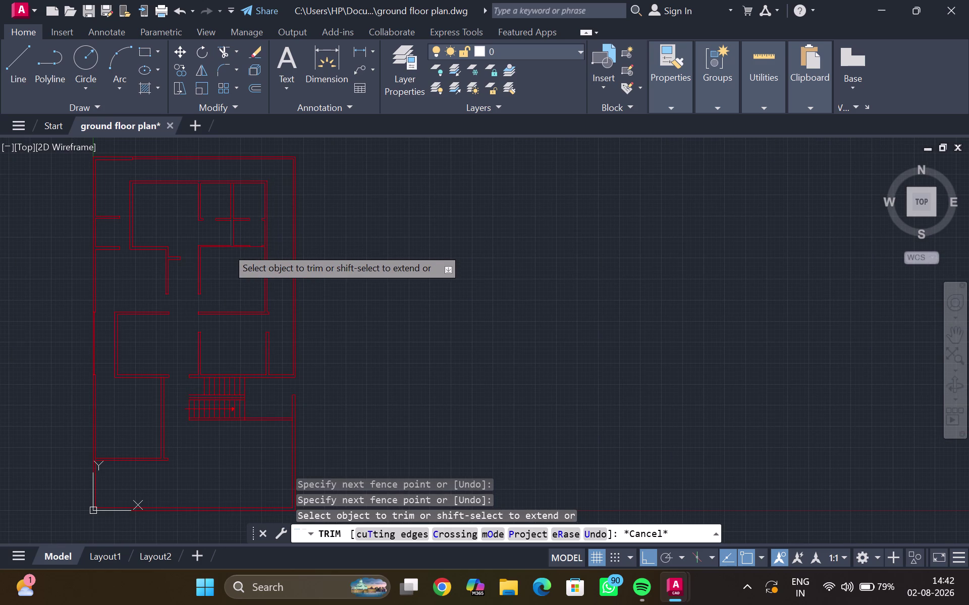
Pan and zoom to settle the floor plan toward the left of the view.
scroll(up, 3)
middle_drag(292, 371, 288, 358)
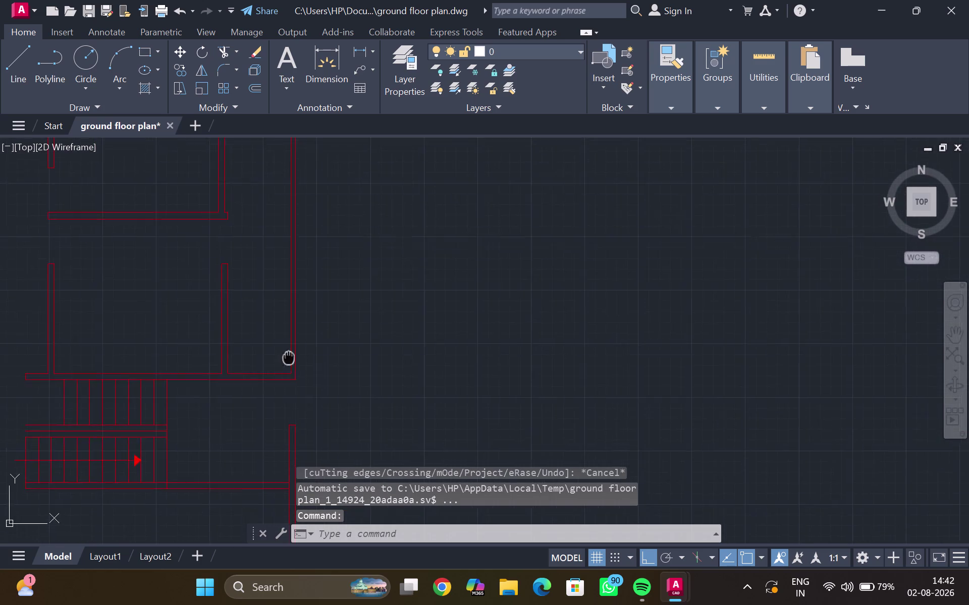
middle_drag(289, 358, 282, 320)
scroll(down, 3)
scroll(down, 3)
middle_drag(346, 322, 347, 323)
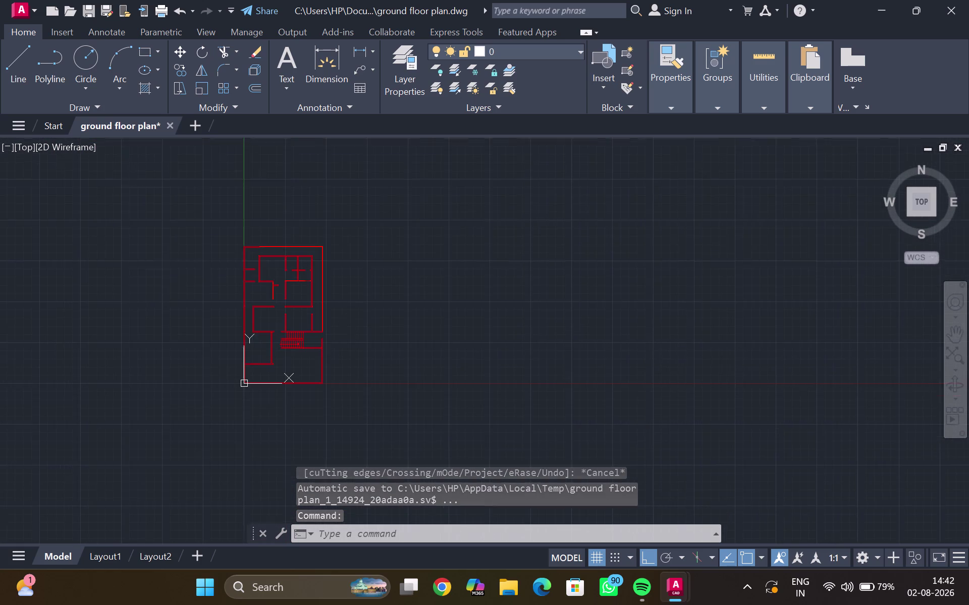
middle_drag(347, 323, 278, 379)
scroll(up, 3)
middle_drag(266, 356, 259, 278)
scroll(down, 3)
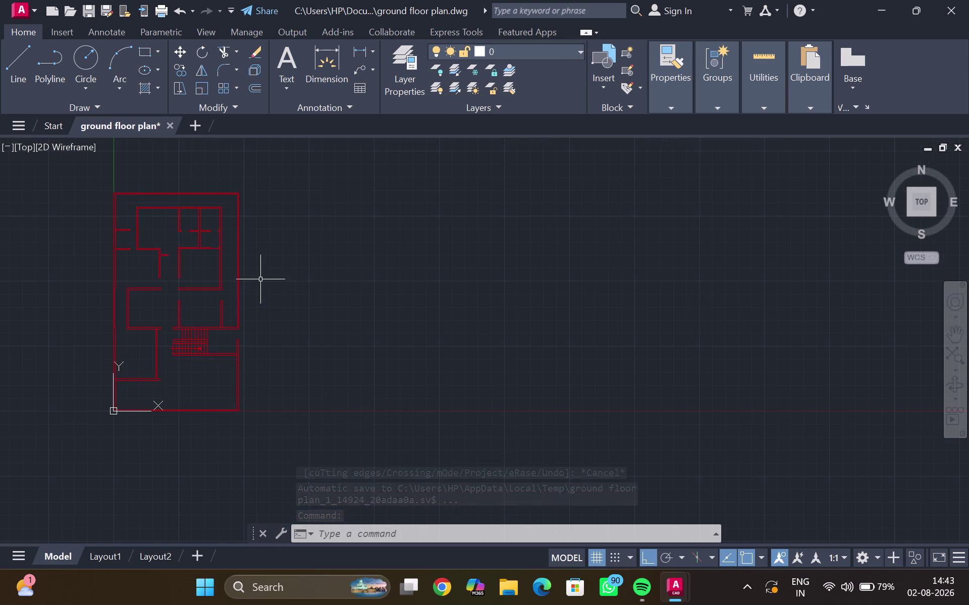
middle_drag(261, 280, 259, 304)
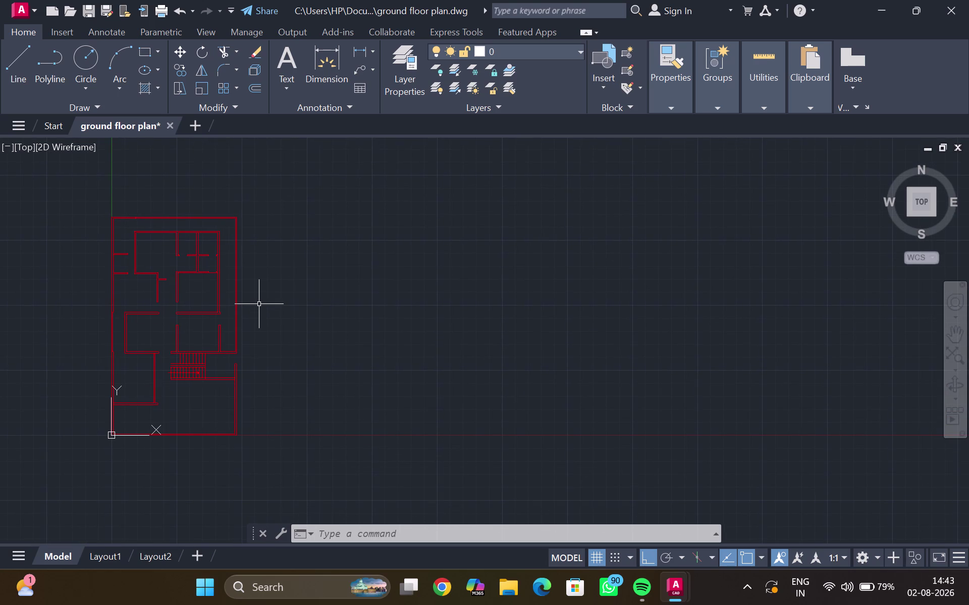
Open DesignCenter with Ctrl+2 and close it again.
key(ctrl+2)
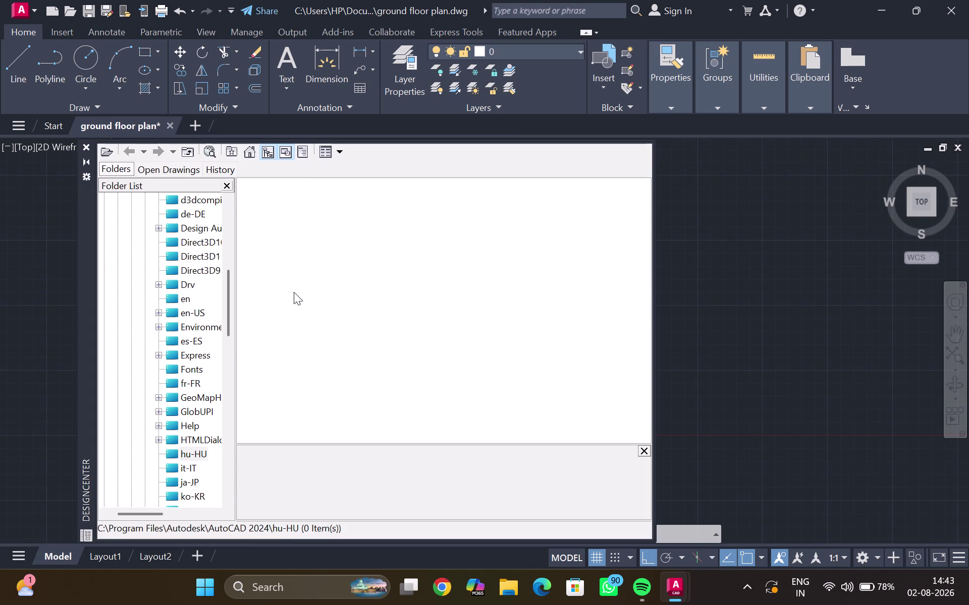
key(Escape)
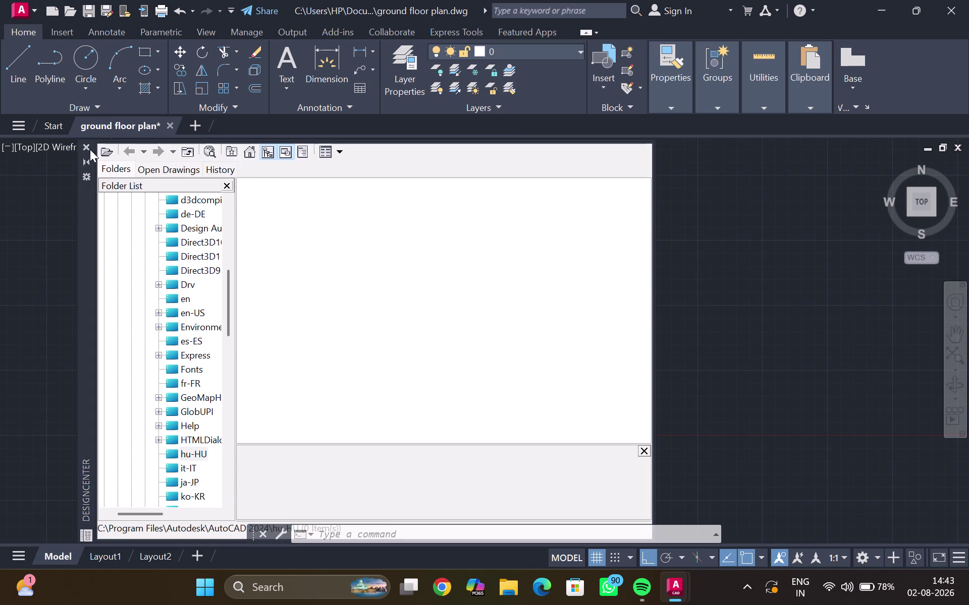
click(88, 148)
Open Tool Palettes and place a sample door, window and toilet right of the plan.
key(ctrl+3)
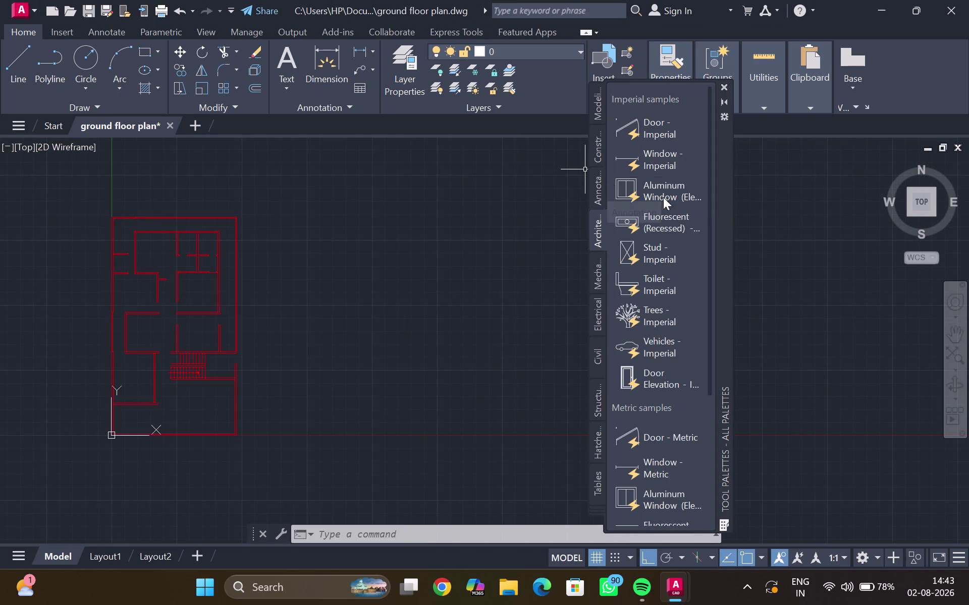
drag(653, 125, 444, 265)
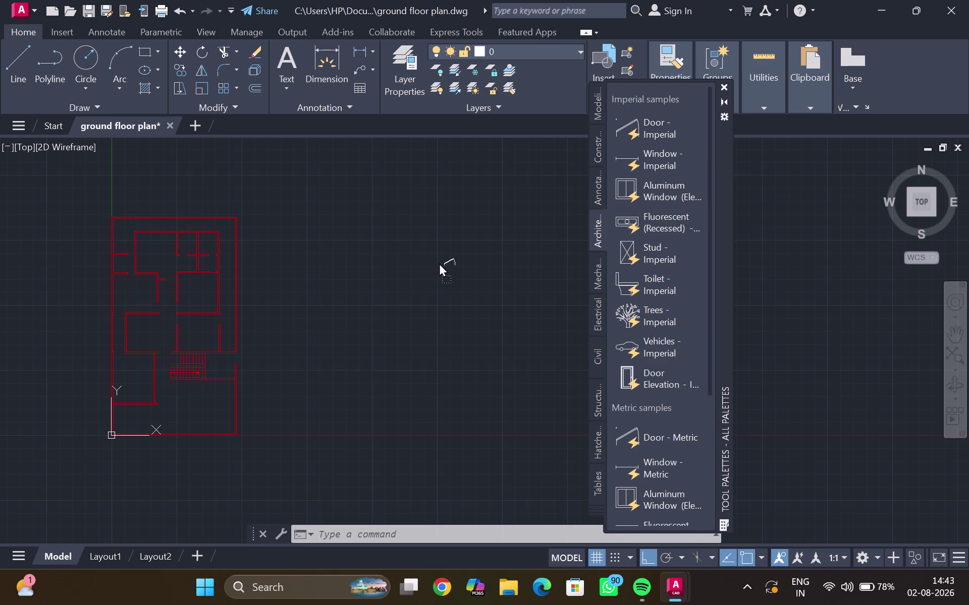
drag(444, 265, 406, 251)
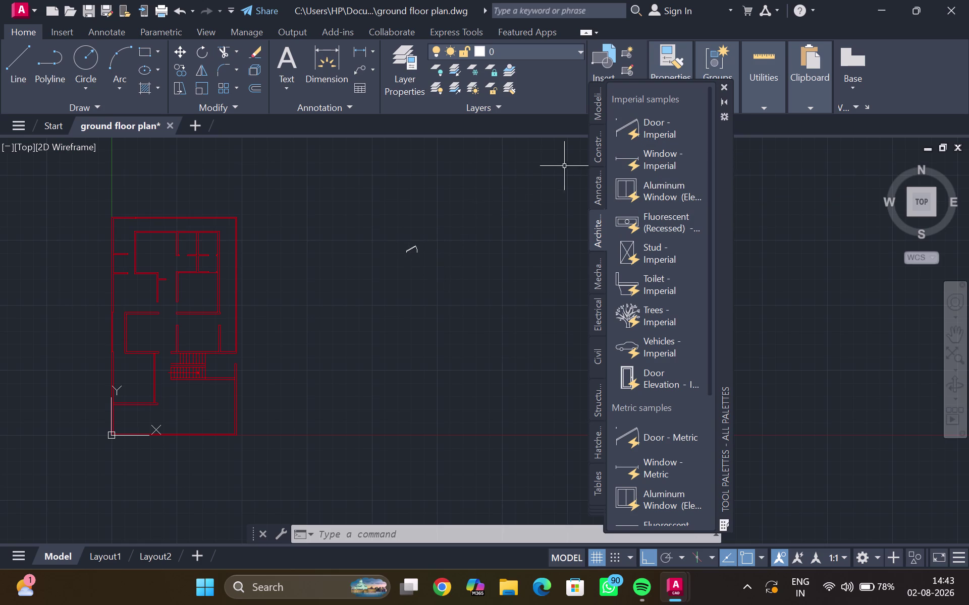
drag(634, 160, 605, 176)
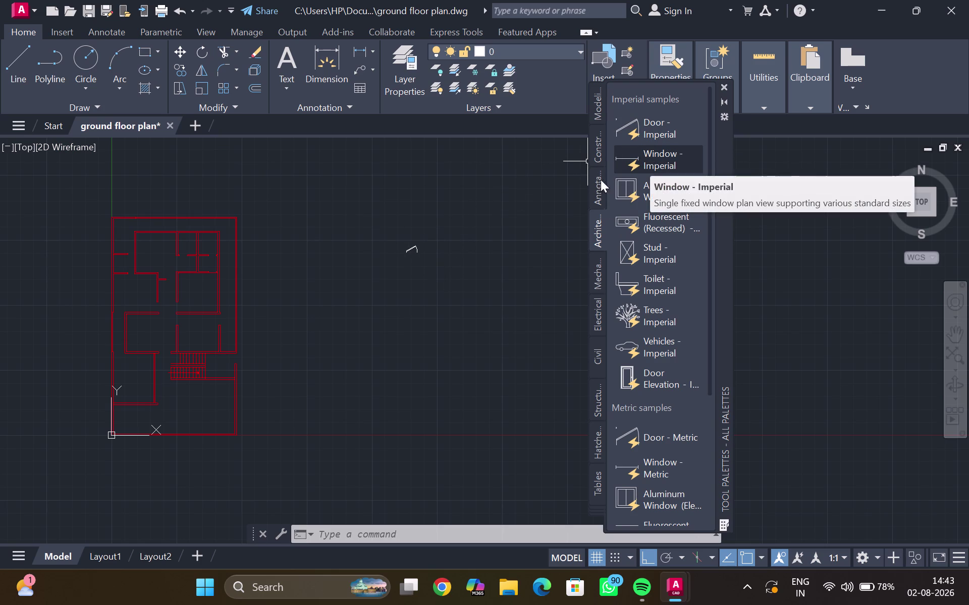
drag(605, 176, 468, 297)
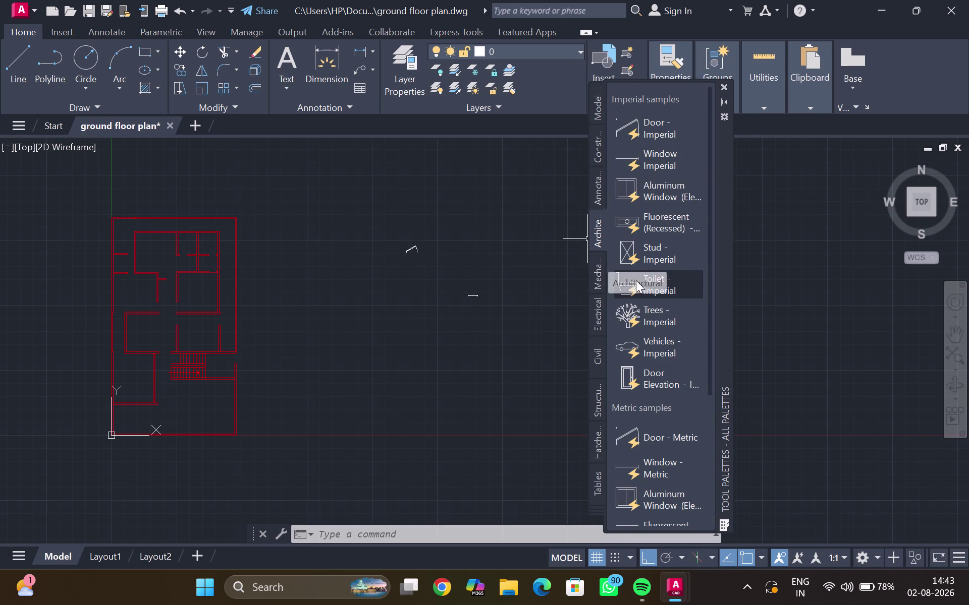
drag(640, 282, 501, 305)
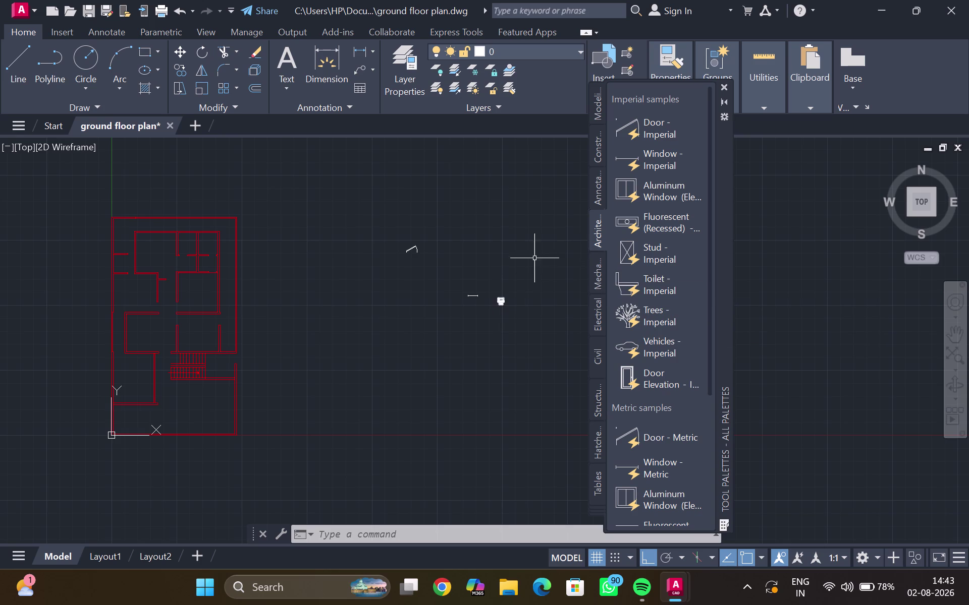
Place two car blocks below the symbols, checking the Civil tab in between.
drag(634, 347, 424, 399)
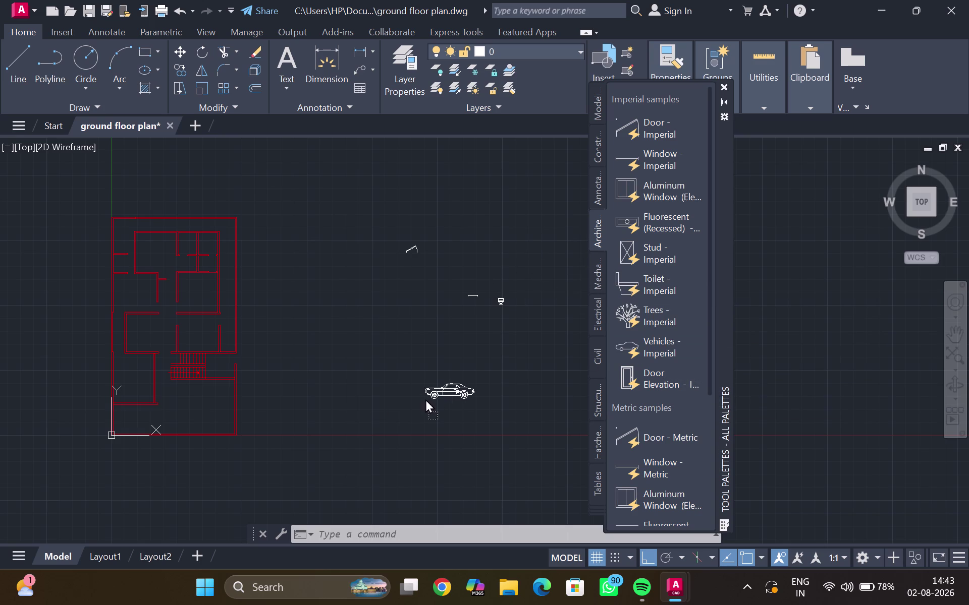
drag(424, 399, 425, 399)
drag(591, 358, 491, 377)
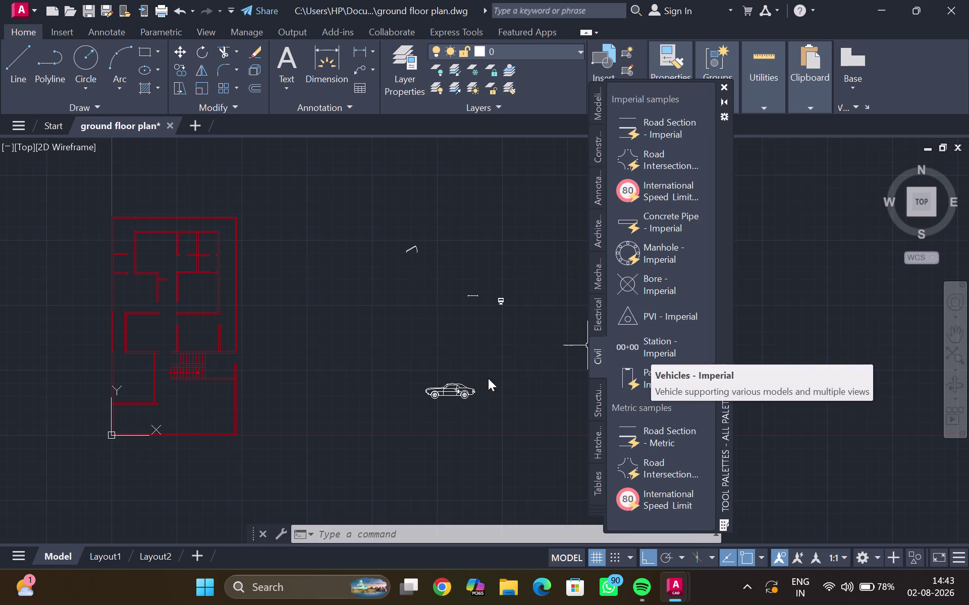
drag(491, 377, 487, 378)
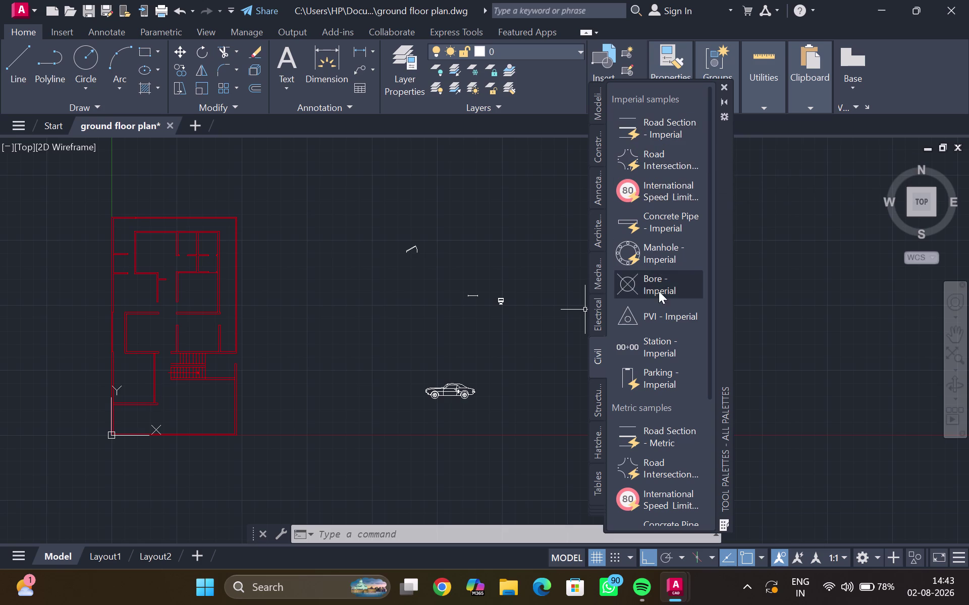
scroll(down, 3)
scroll(up, 3)
scroll(down, 3)
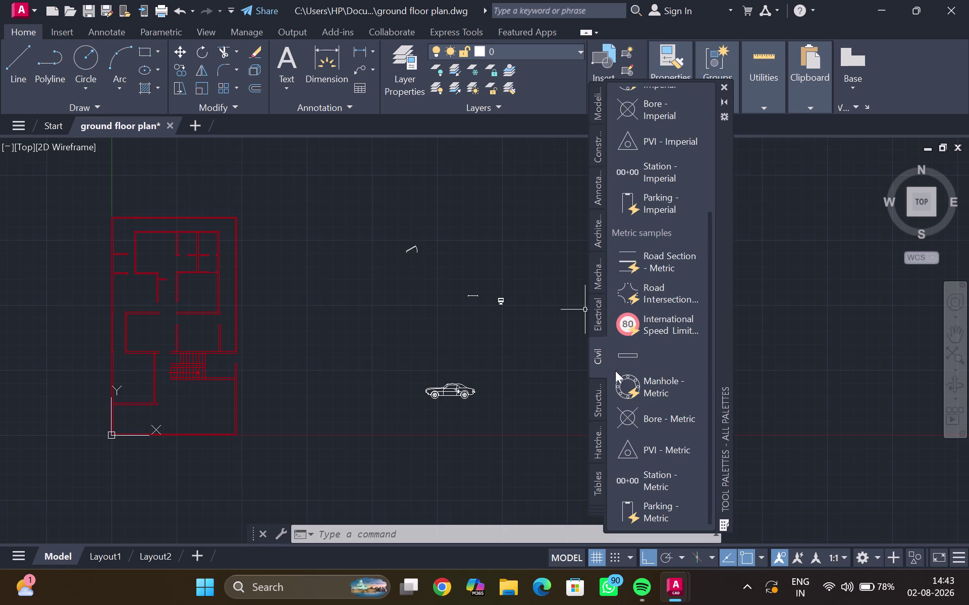
click(595, 225)
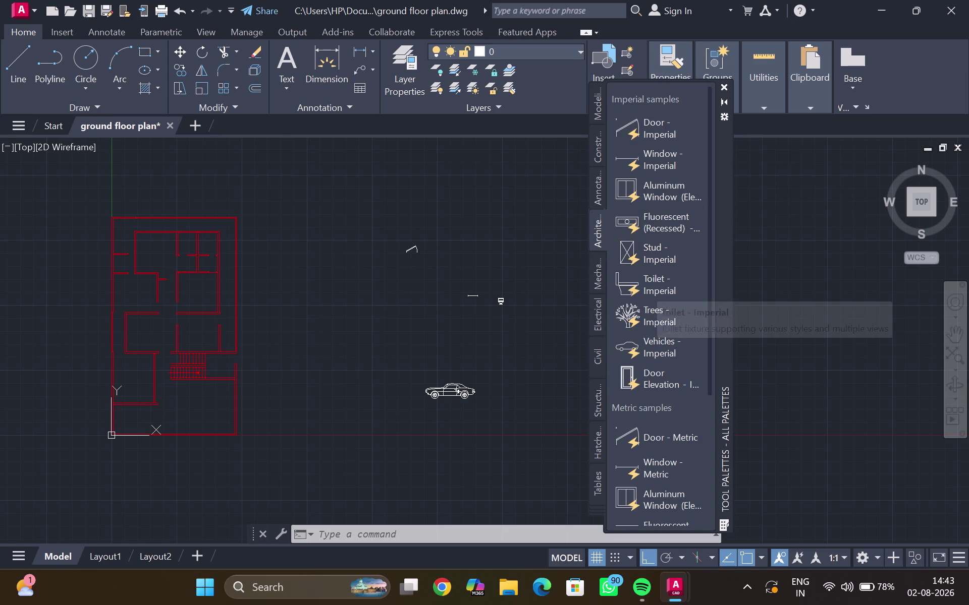
drag(659, 353, 506, 347)
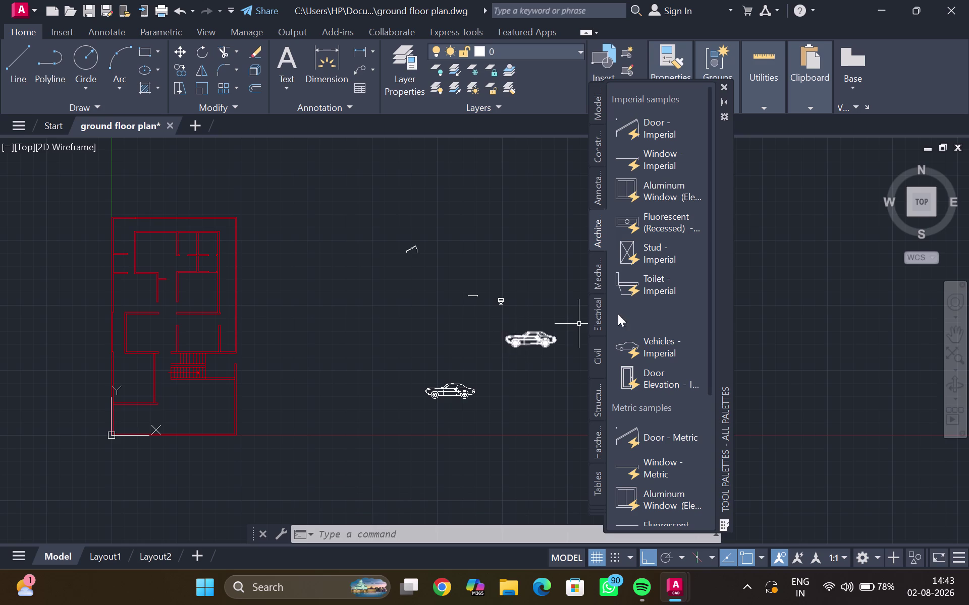
Place a metric door above the first door and a third car beside the second.
drag(670, 435, 545, 250)
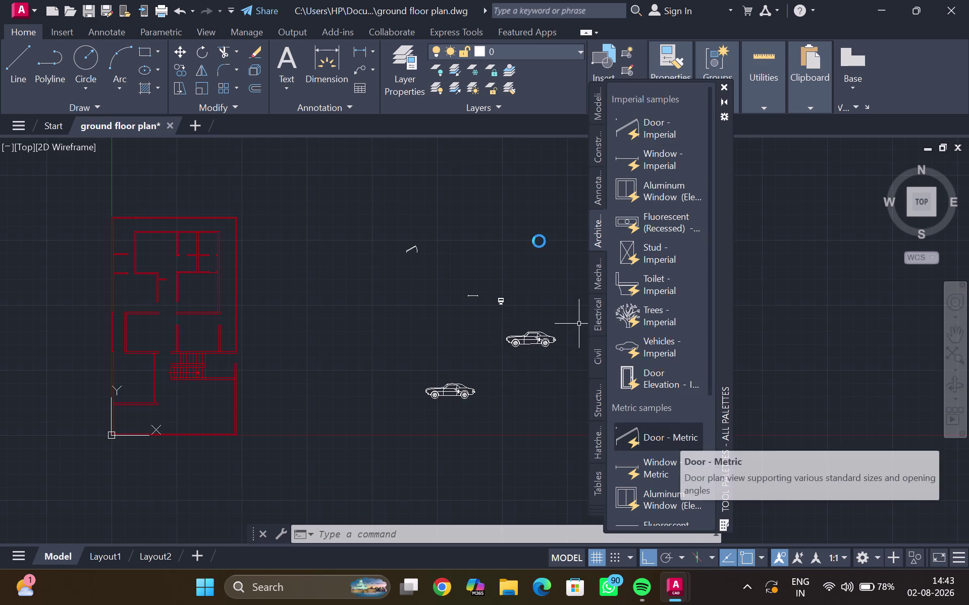
drag(545, 249, 364, 215)
scroll(up, 3)
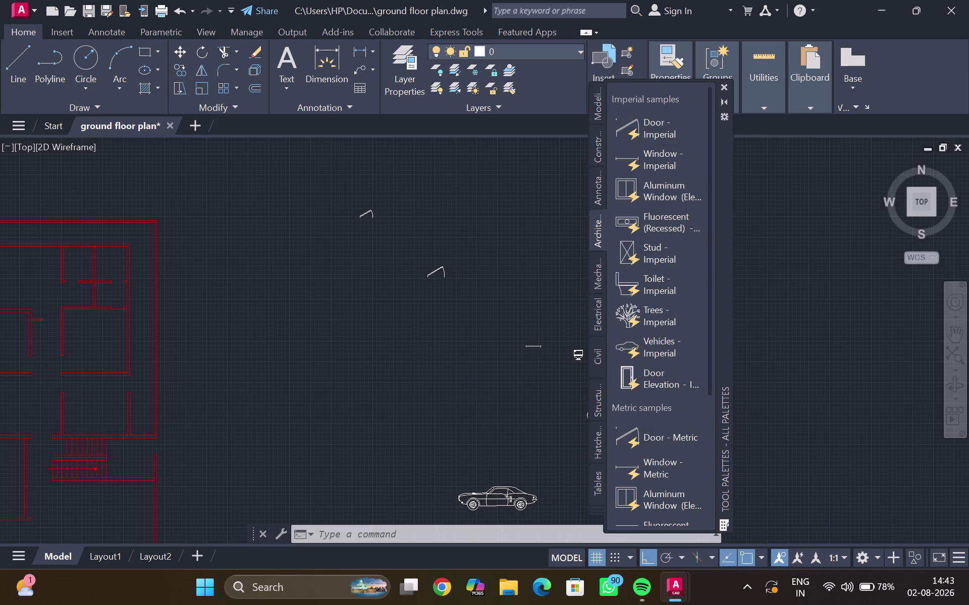
scroll(down, 3)
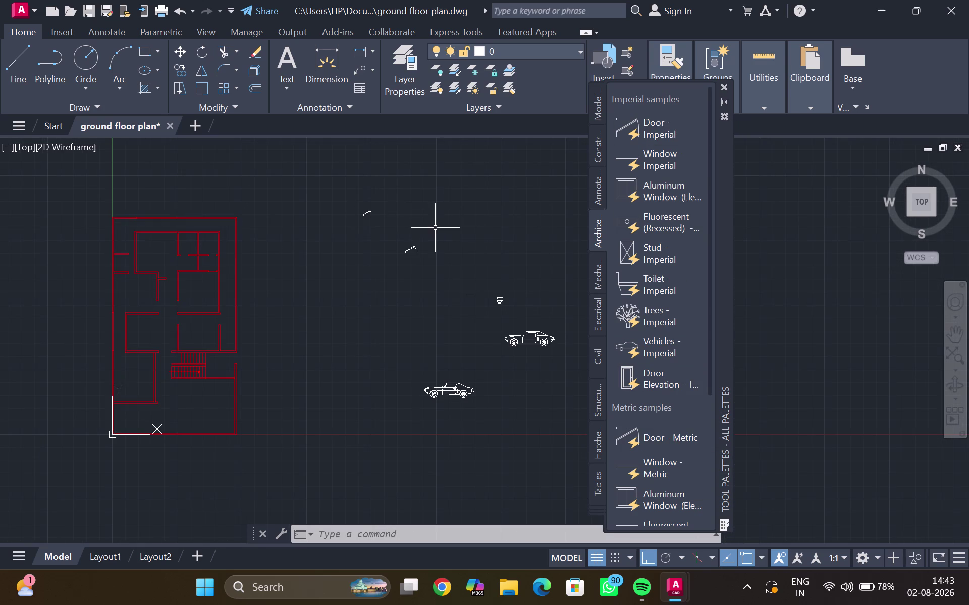
scroll(up, 3)
middle_drag(411, 231, 388, 195)
scroll(down, 3)
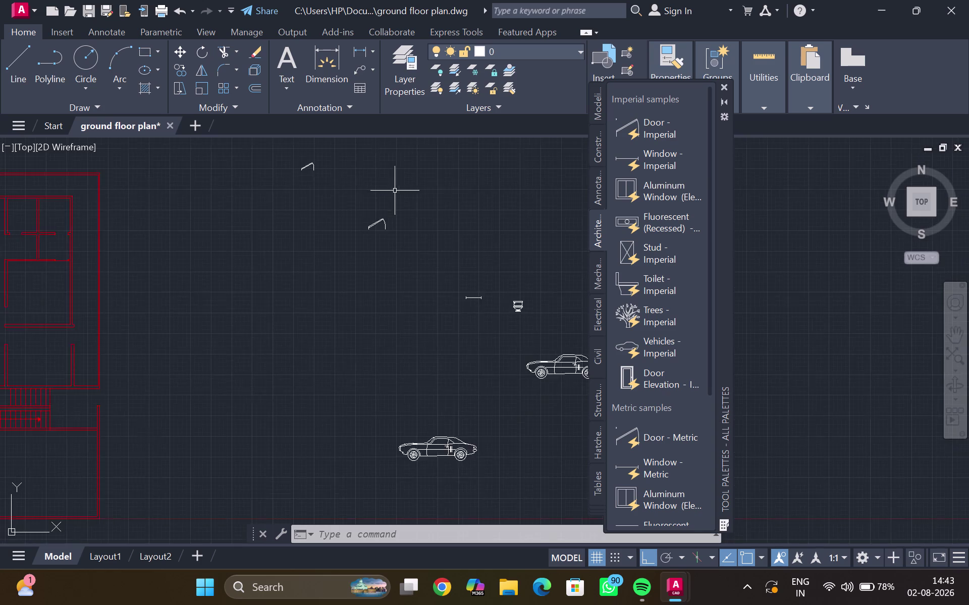
scroll(down, 3)
scroll(down, 3)
scroll(down, 3)
drag(629, 465, 503, 333)
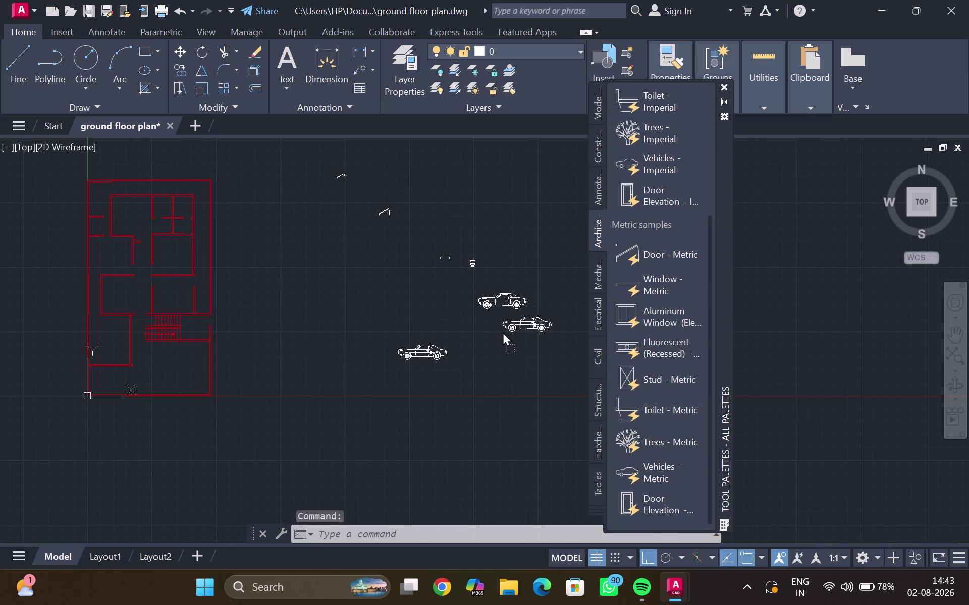
drag(503, 333, 478, 331)
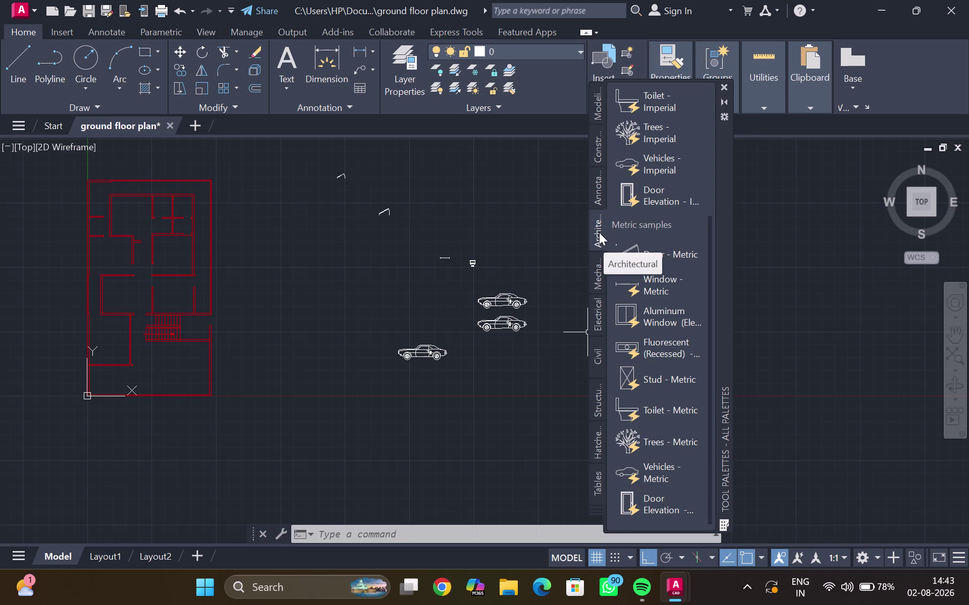
Place three Trees - Imperial blocks around the cars.
drag(647, 134, 637, 143)
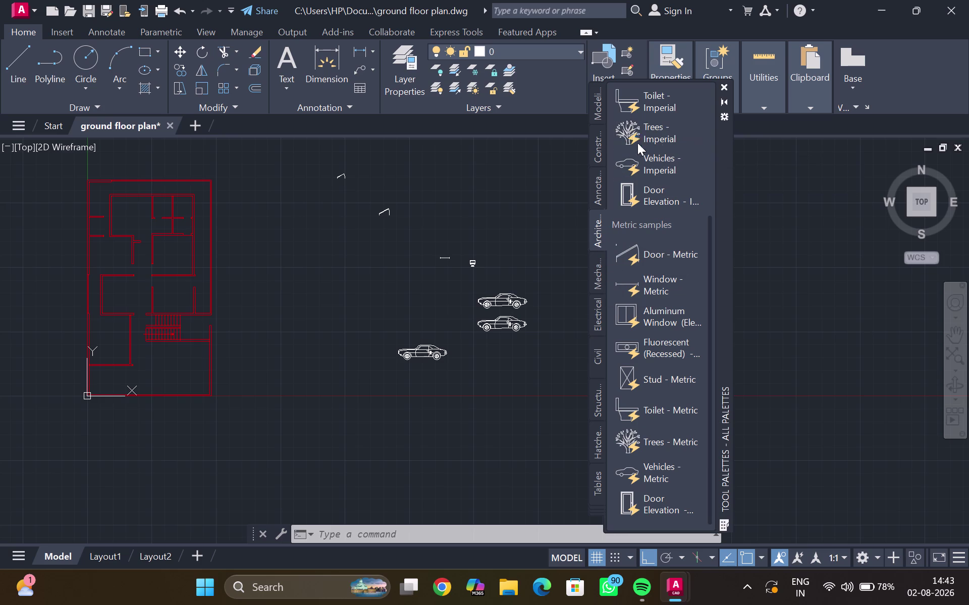
drag(637, 143, 374, 285)
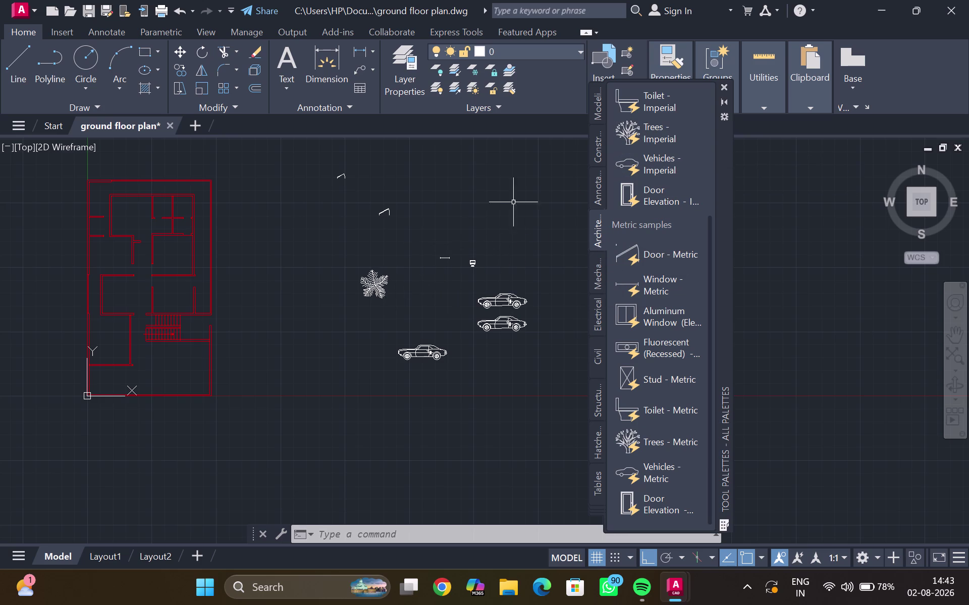
drag(647, 124, 420, 282)
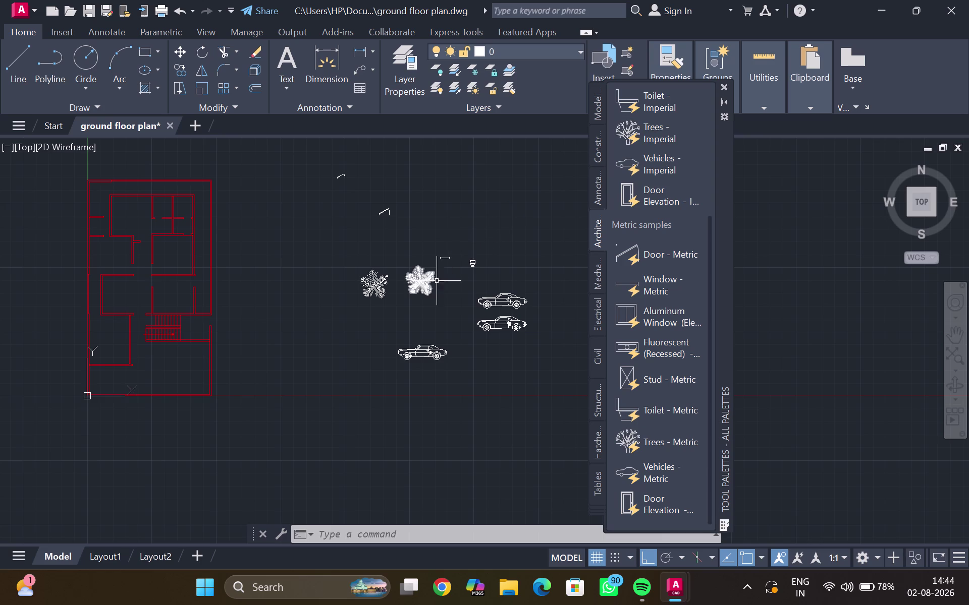
drag(642, 440, 422, 427)
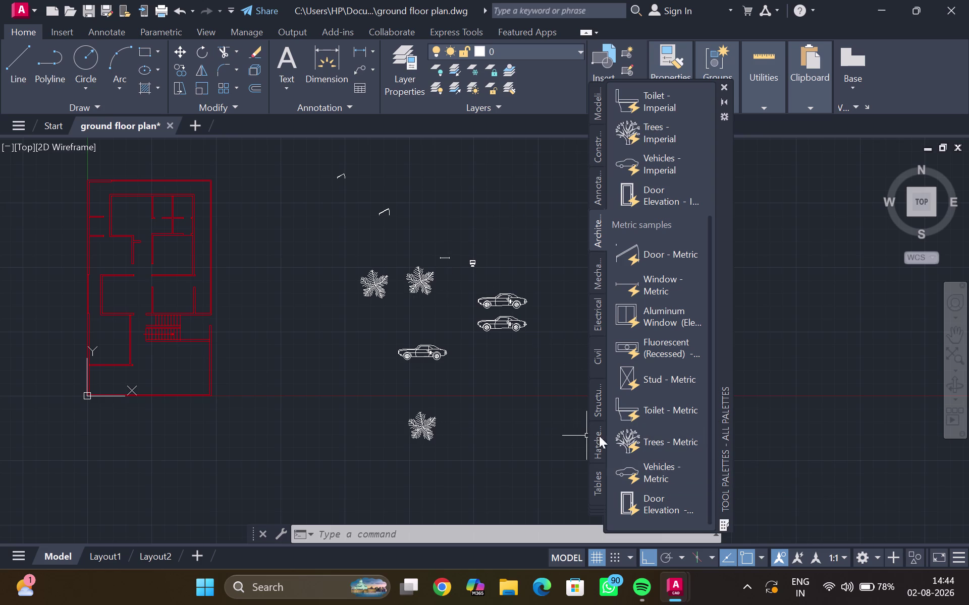
drag(647, 431, 505, 410)
drag(637, 445, 607, 437)
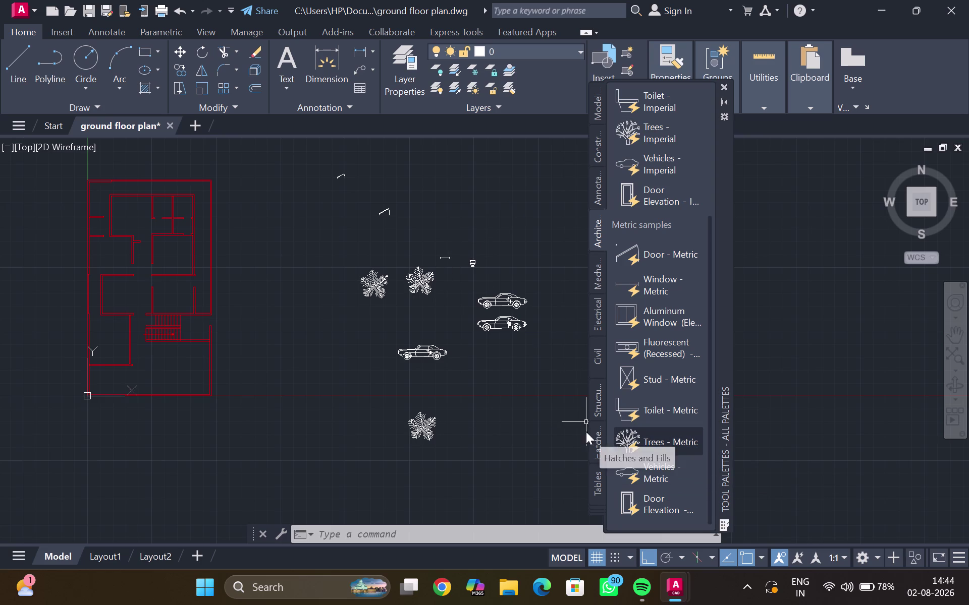
drag(607, 437, 554, 424)
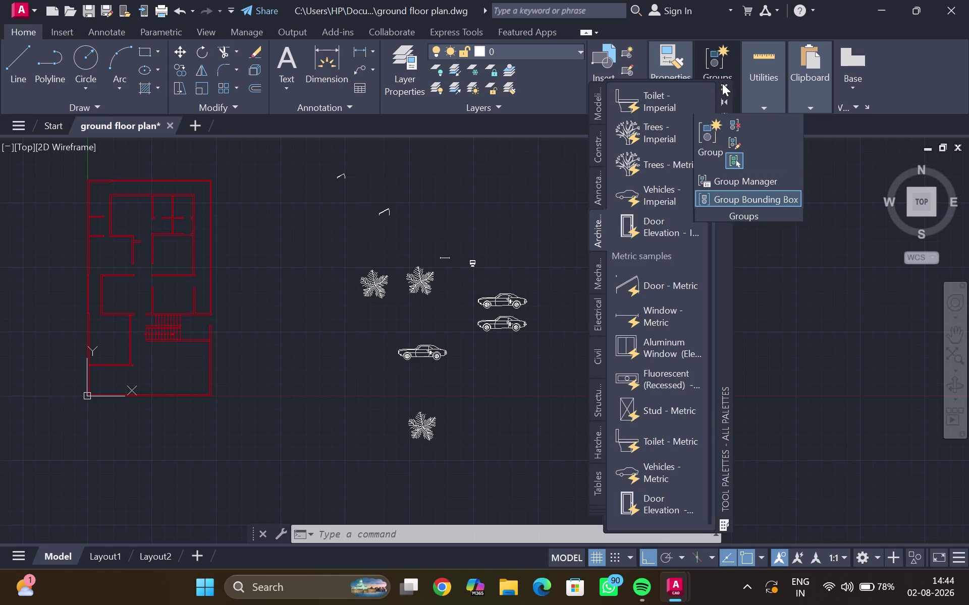
Close the Tool Palettes and centre the trees and cars in view.
click(721, 83)
scroll(up, 3)
middle_drag(297, 285, 443, 256)
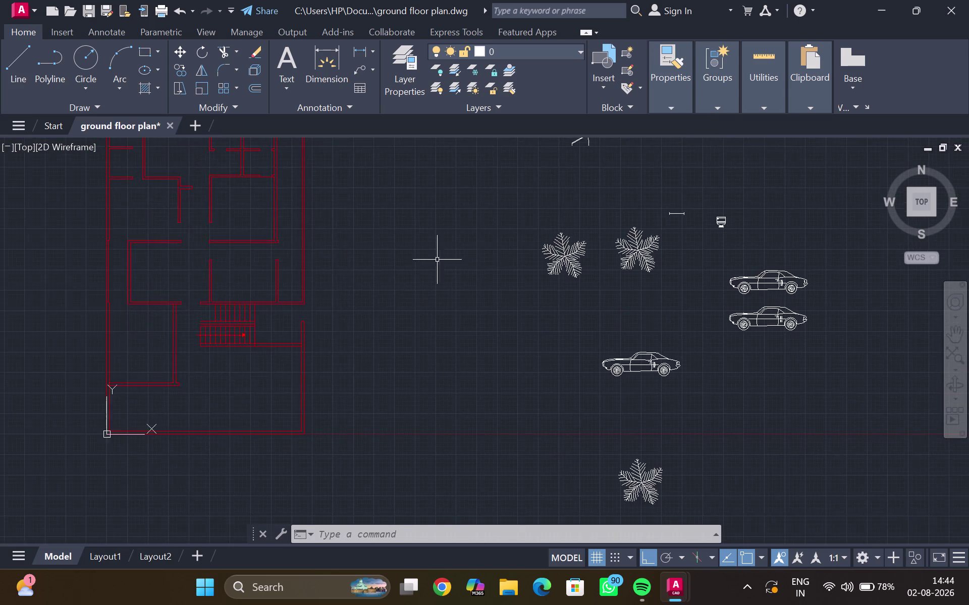
scroll(down, 3)
scroll(up, 3)
Select the door block above the trees and move it toward the floor plan.
middle_drag(442, 247, 395, 300)
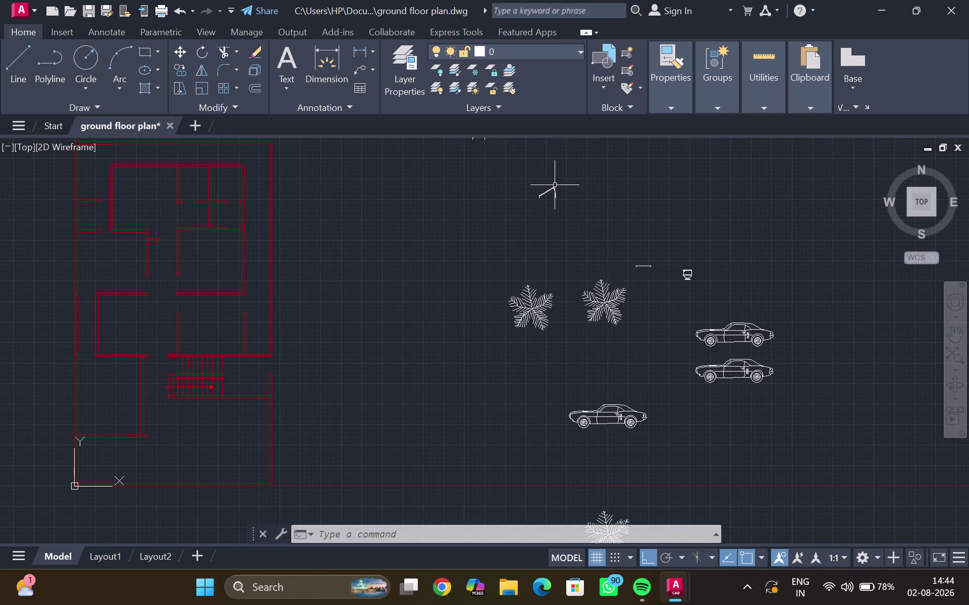
drag(550, 194, 392, 291)
click(502, 206)
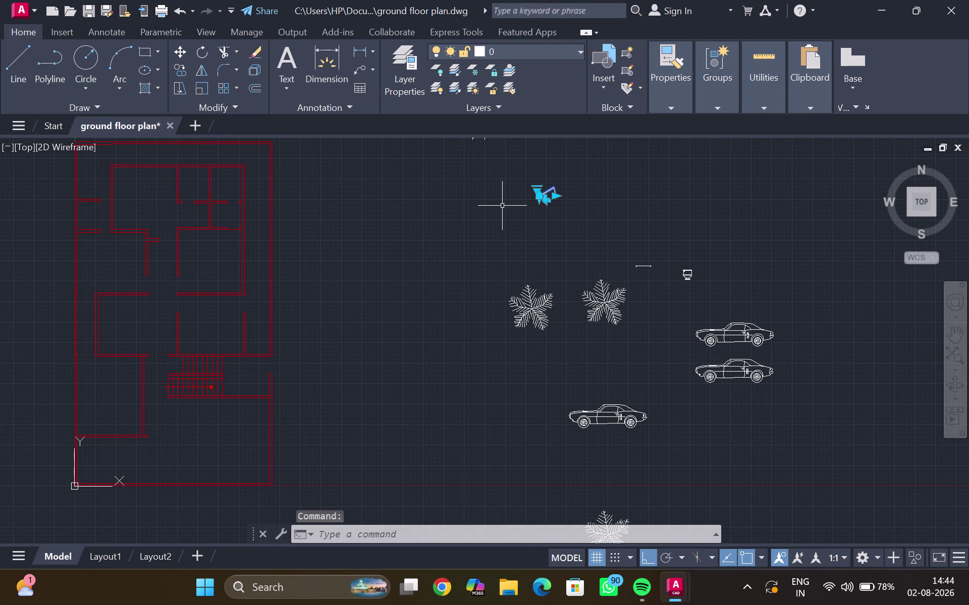
key(Escape)
key(m)
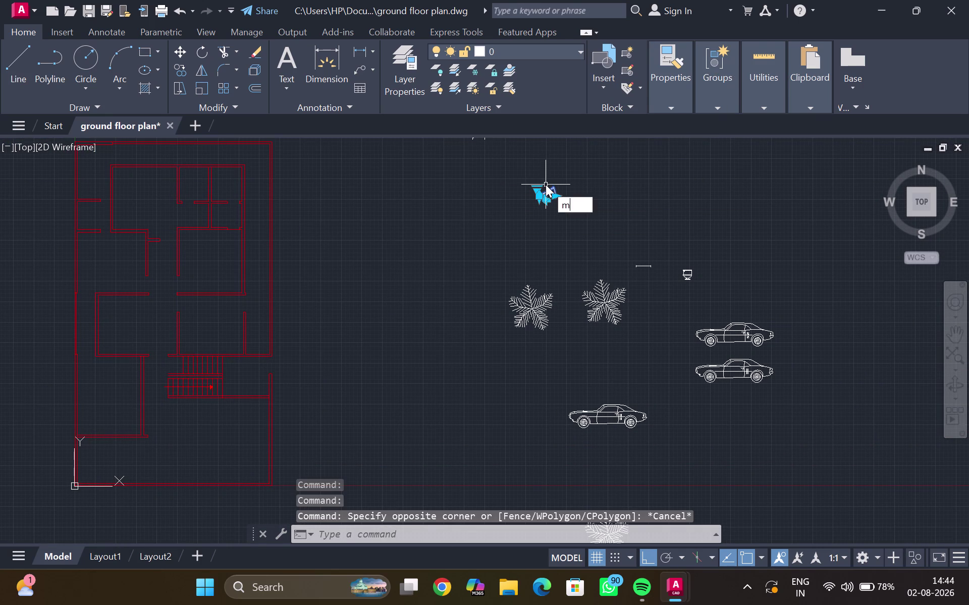
key(Return)
drag(547, 186, 310, 331)
click(315, 269)
middle_drag(380, 234, 348, 321)
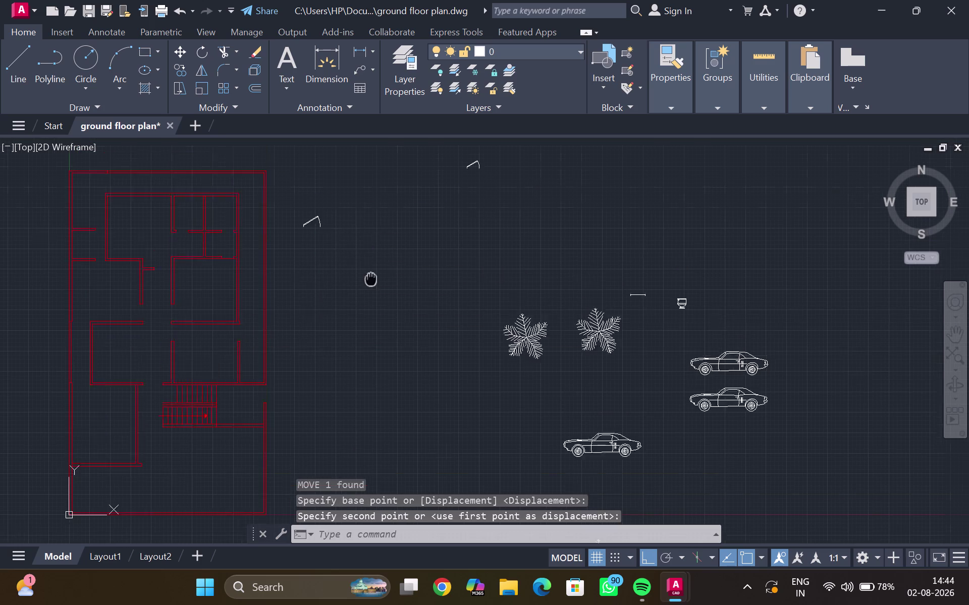
middle_drag(349, 321, 344, 331)
click(440, 231)
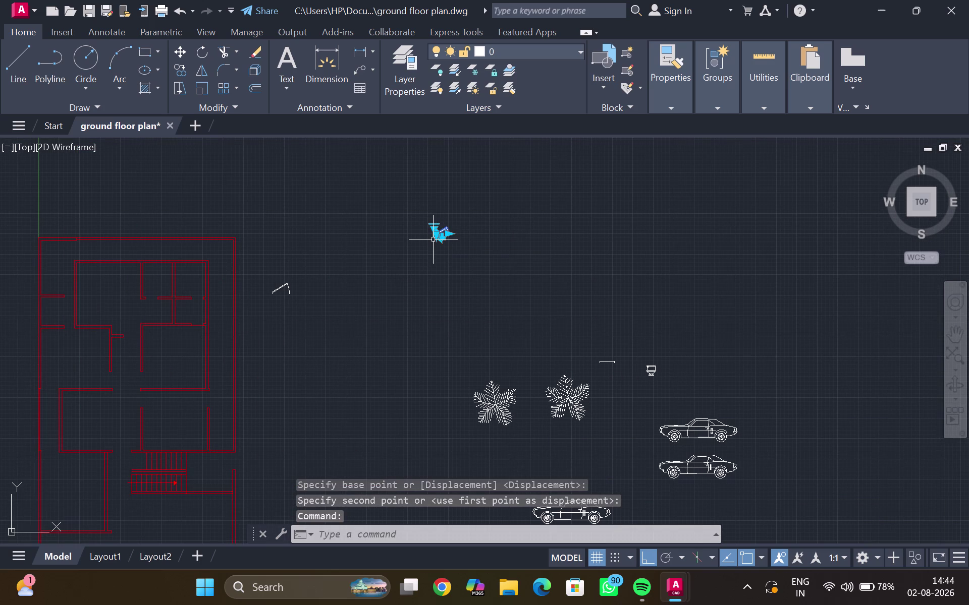
Move the door again to just right of the plan and show its opening angle choices.
key(m)
key(Return)
drag(432, 239, 383, 293)
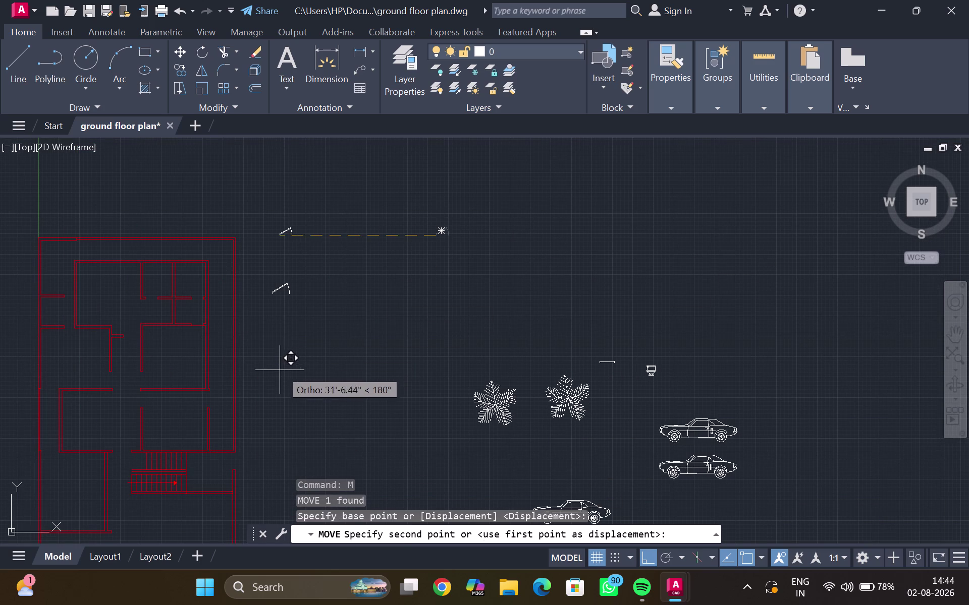
click(274, 378)
scroll(up, 3)
middle_click(285, 318)
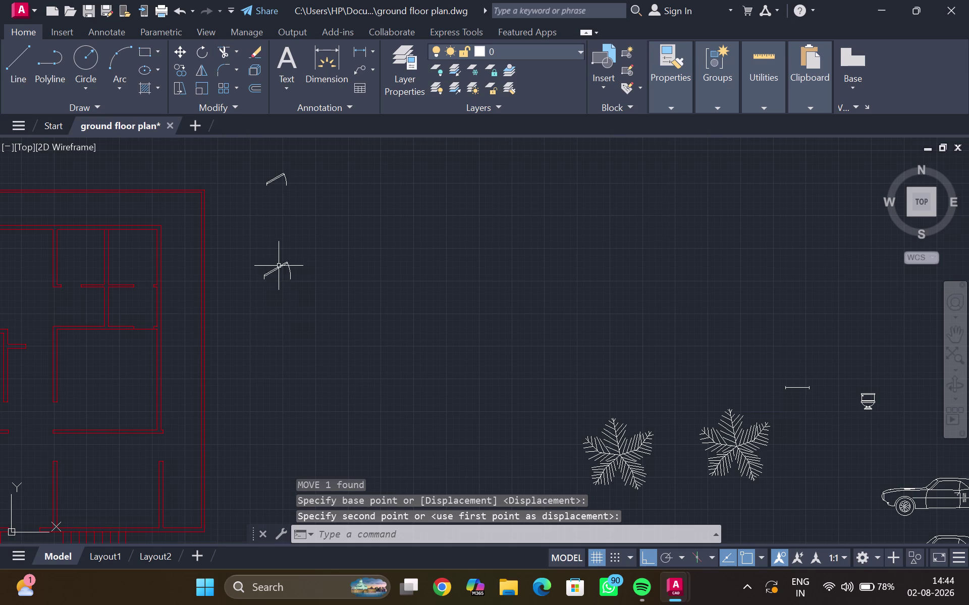
click(279, 269)
click(261, 268)
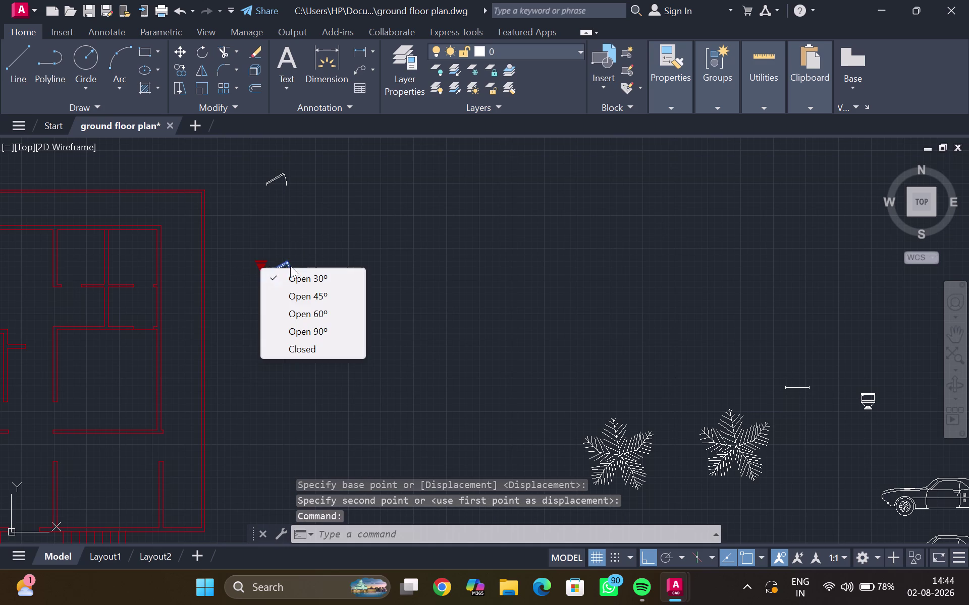
Set the door to Open 90° and grip-copy it upward.
click(305, 326)
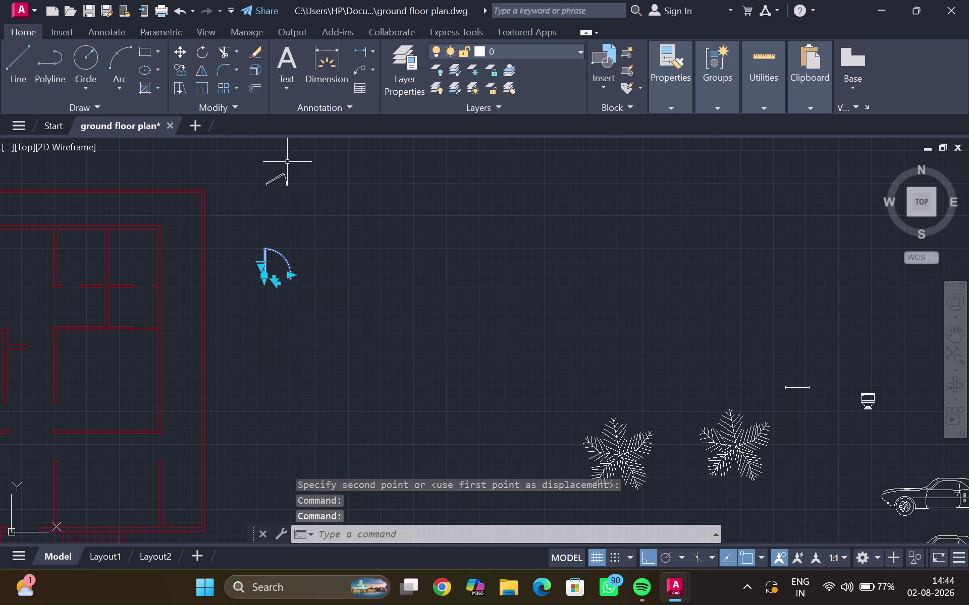
click(274, 183)
click(266, 184)
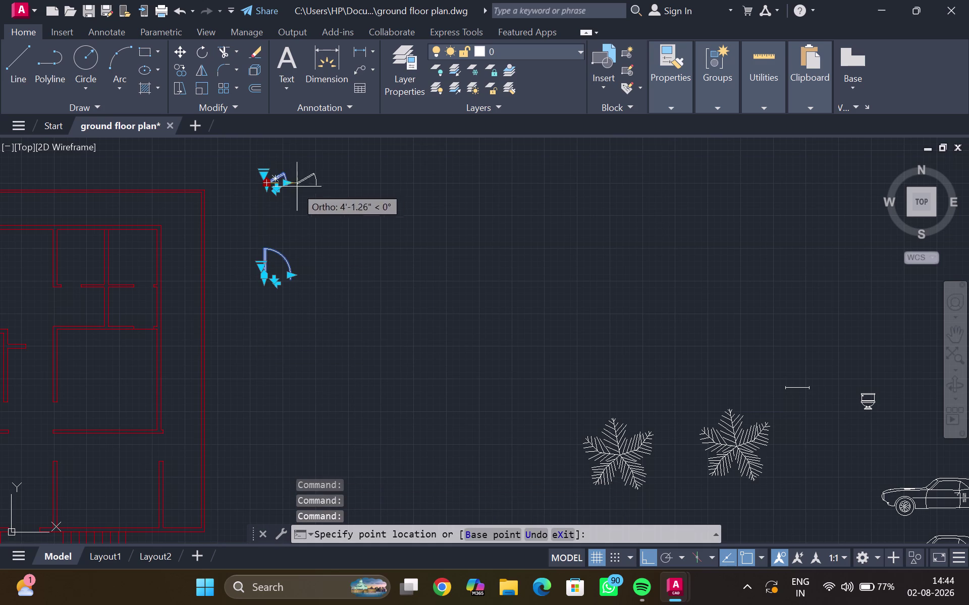
click(261, 174)
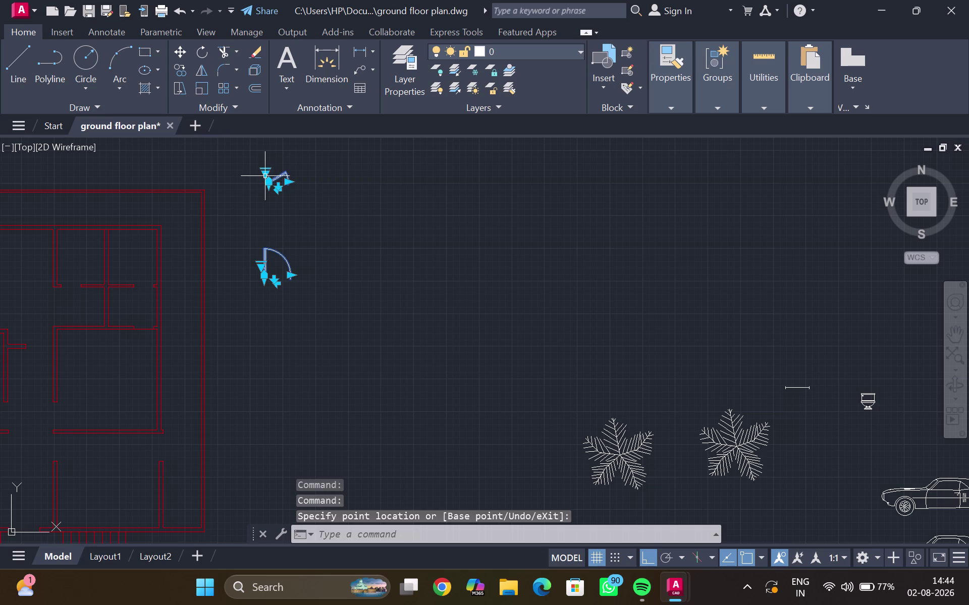
click(265, 176)
click(310, 235)
Pan to see the plan, end the copy with Esc, and select the lower door.
middle_drag(294, 214, 293, 214)
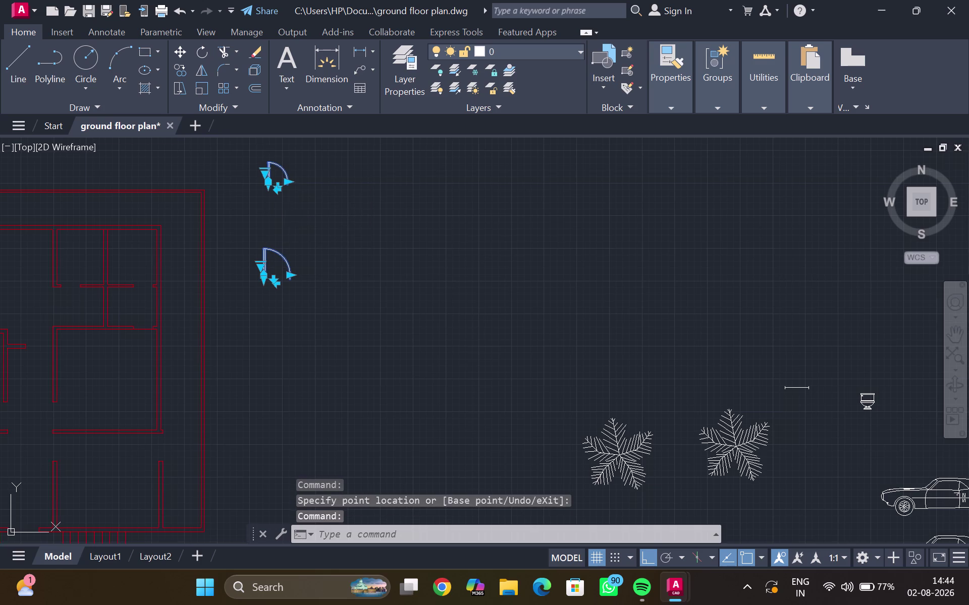
middle_drag(294, 215, 287, 226)
key(Escape)
middle_click(272, 218)
scroll(down, 3)
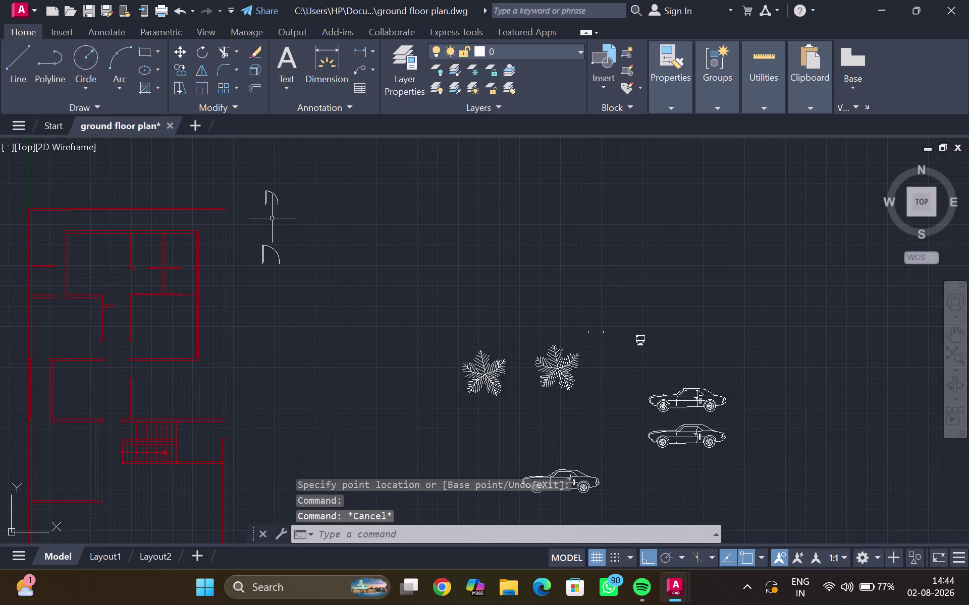
middle_drag(271, 221, 272, 230)
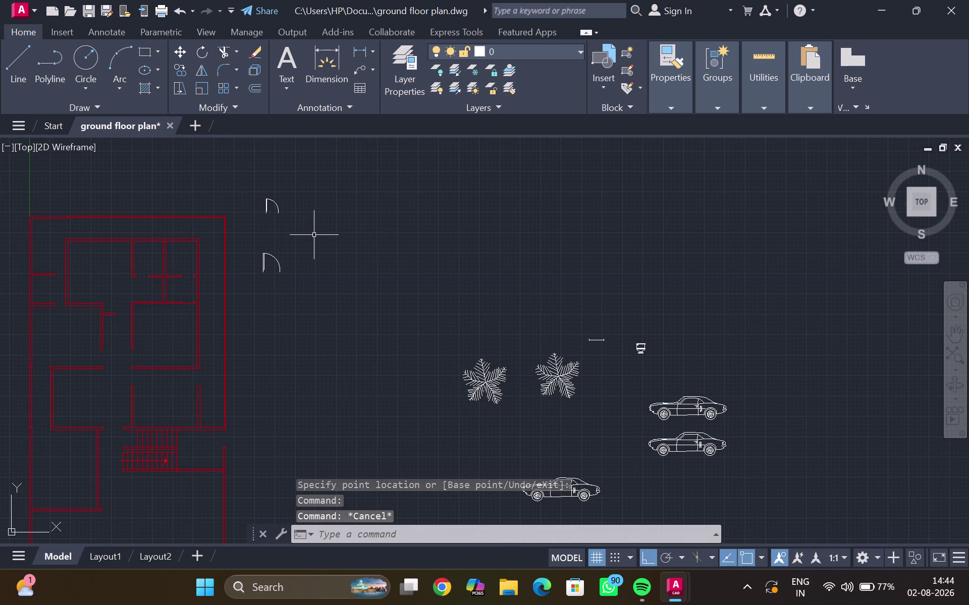
click(266, 257)
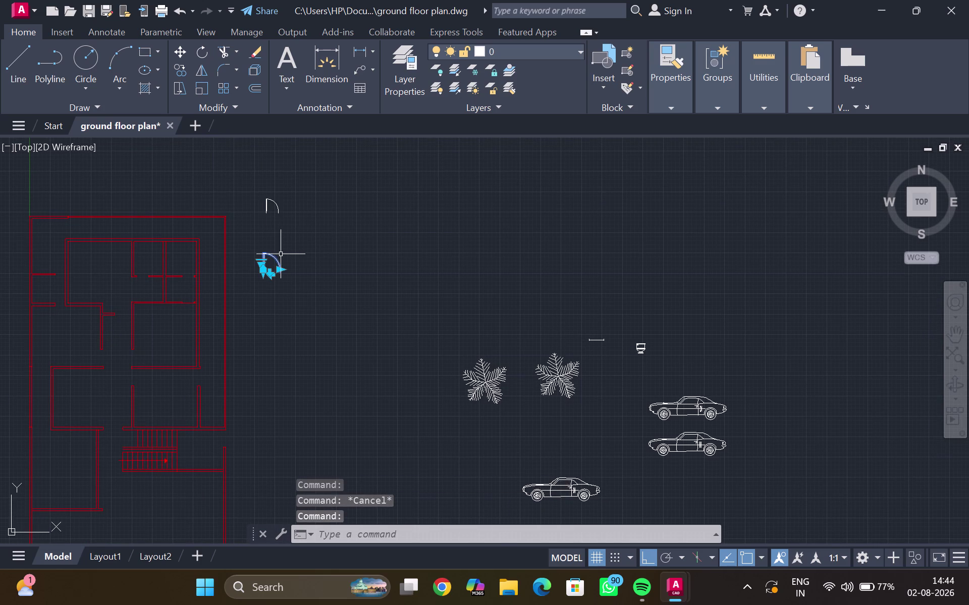
Mirror the lower door across a vertical line, keeping the original.
key(m)
key(i)
key(Return)
drag(309, 243, 309, 248)
click(310, 290)
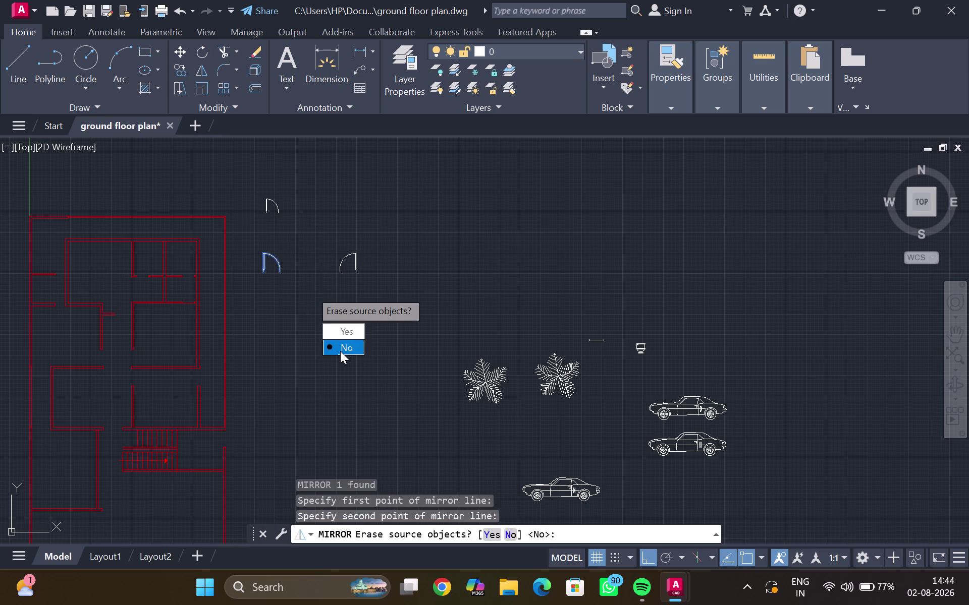
drag(340, 355, 310, 291)
drag(248, 192, 260, 193)
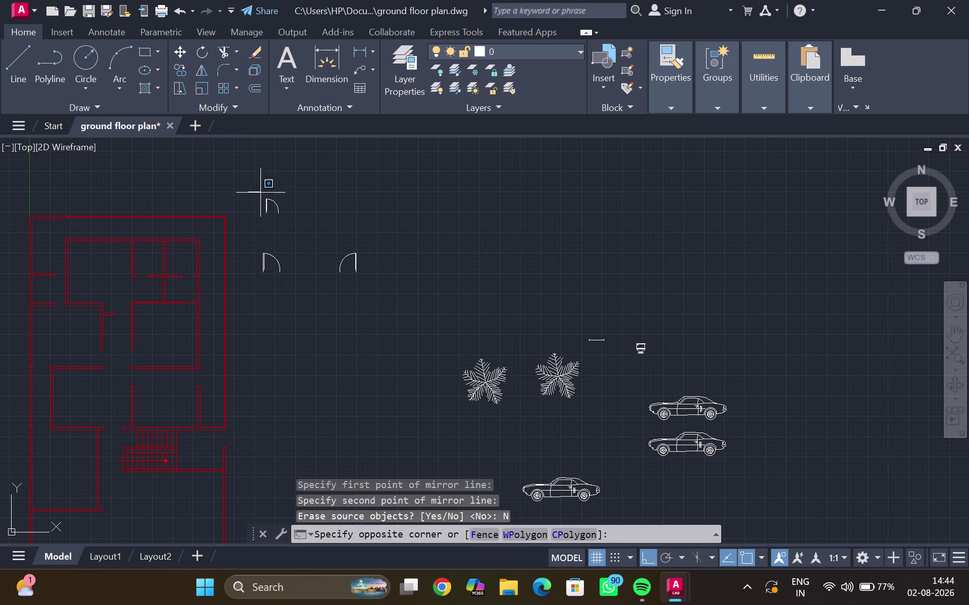
Mirror the upper door with MI, keeping the source door.
drag(260, 193, 262, 221)
key(m)
key(i)
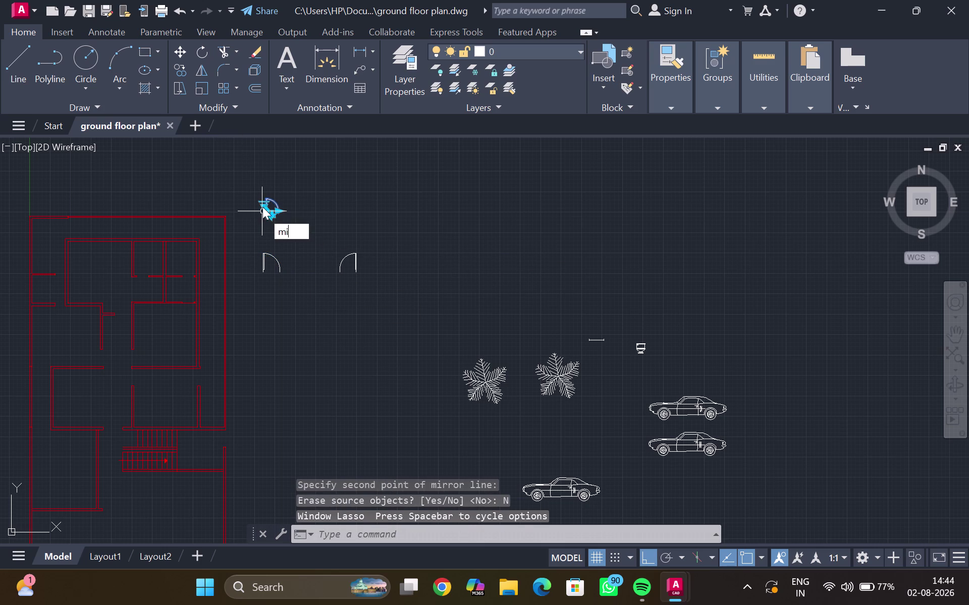
key(Return)
drag(304, 178, 301, 199)
click(305, 222)
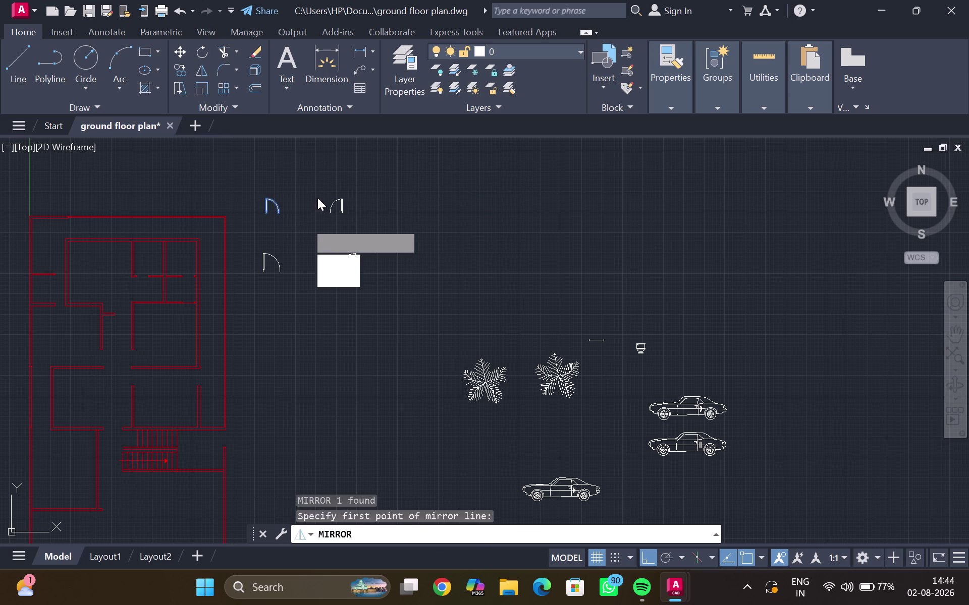
drag(327, 273, 306, 222)
key(grave)
scroll(down, 3)
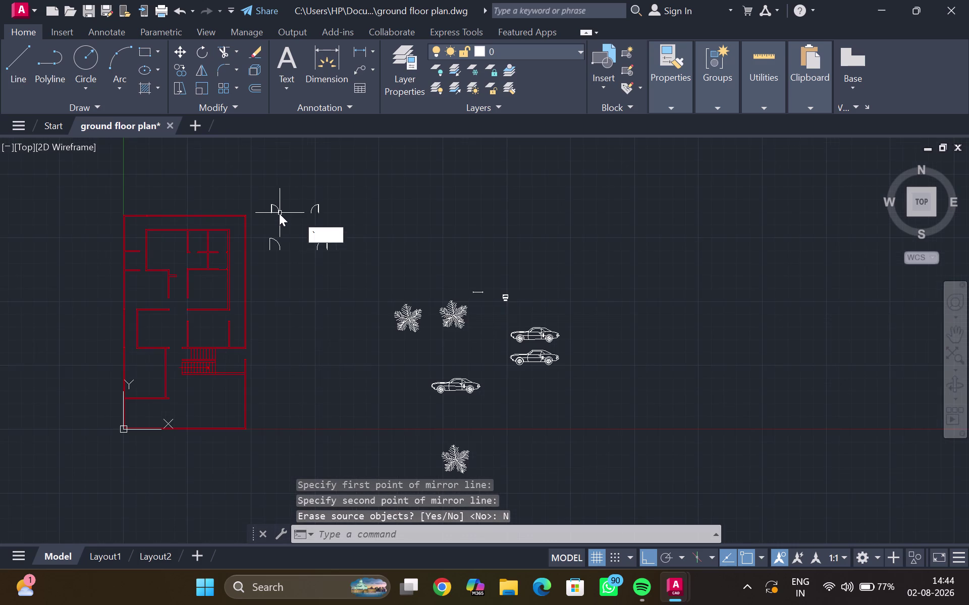
scroll(up, 3)
key(Escape)
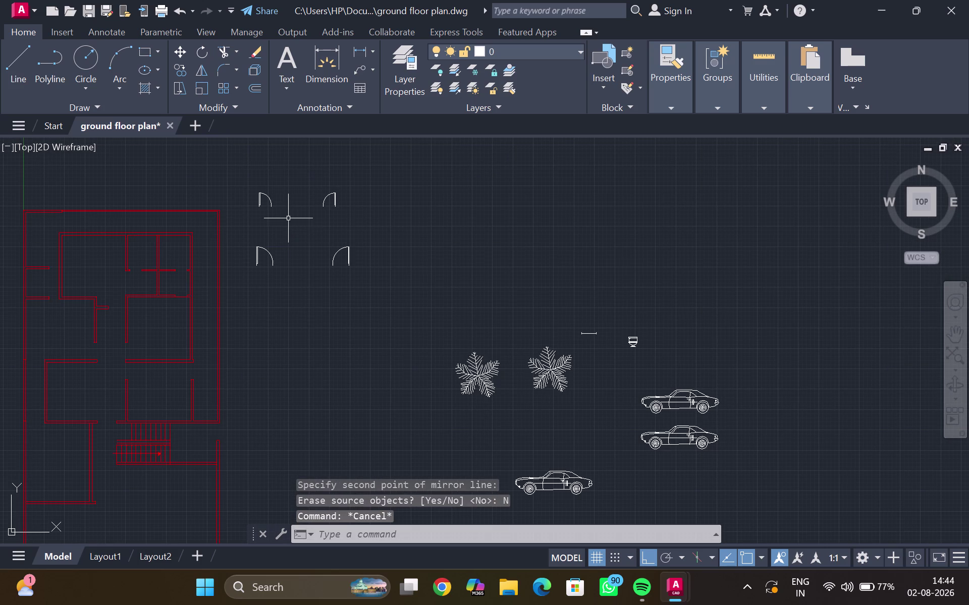
Mirror the middle pair of doors downward to complete six doors.
key(m)
key(i)
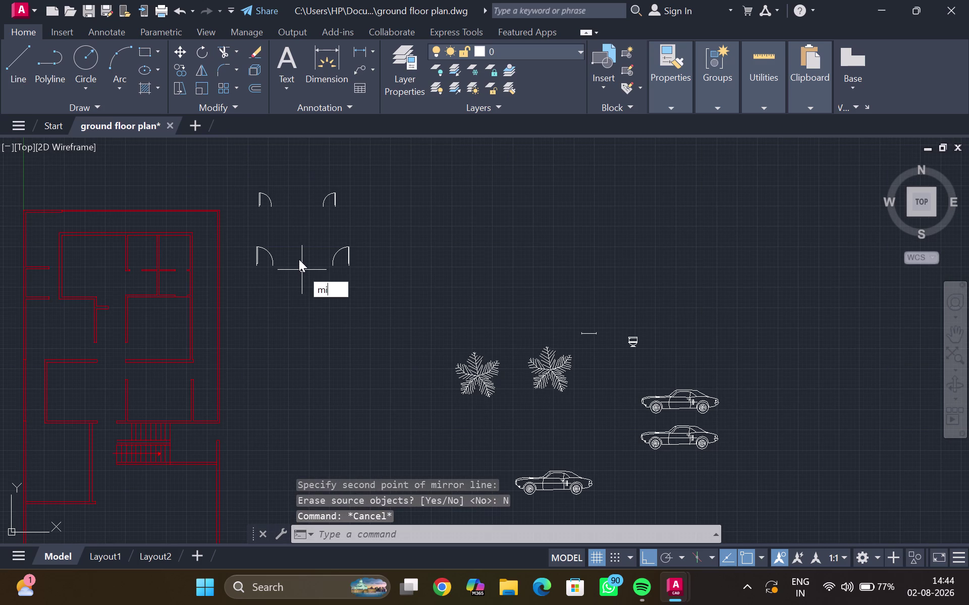
key(Return)
drag(243, 240, 327, 212)
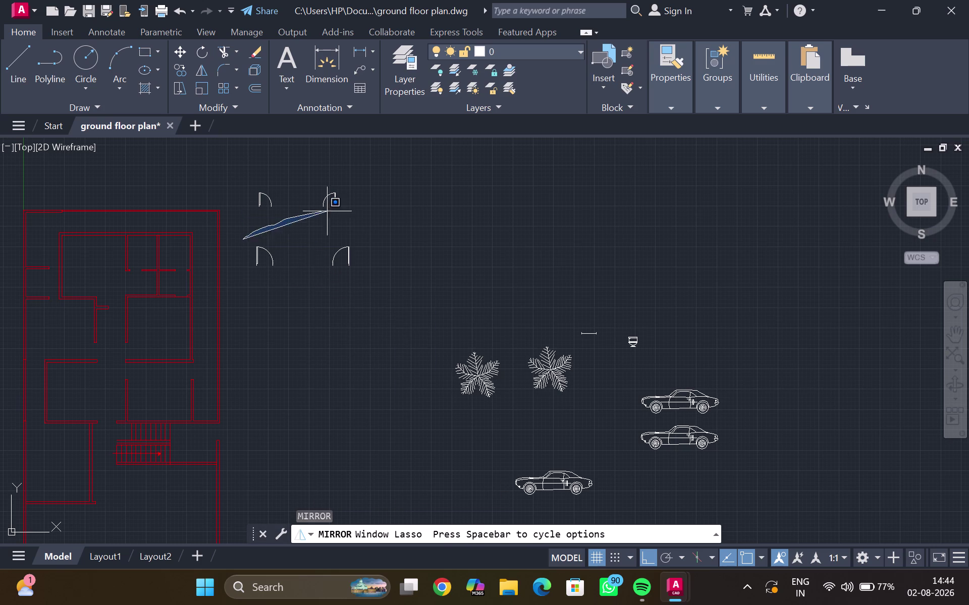
drag(327, 211, 240, 273)
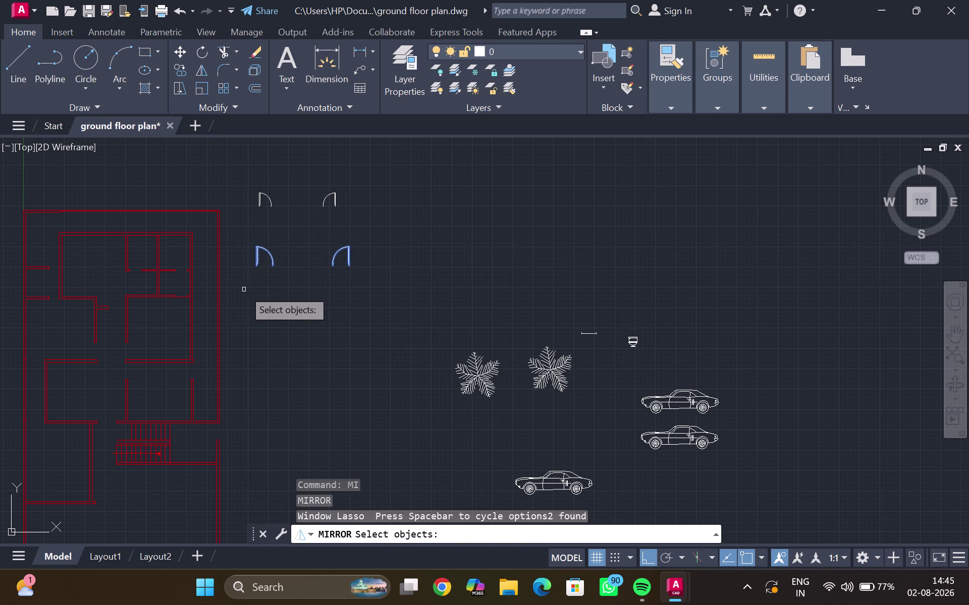
click(241, 292)
double_click(362, 285)
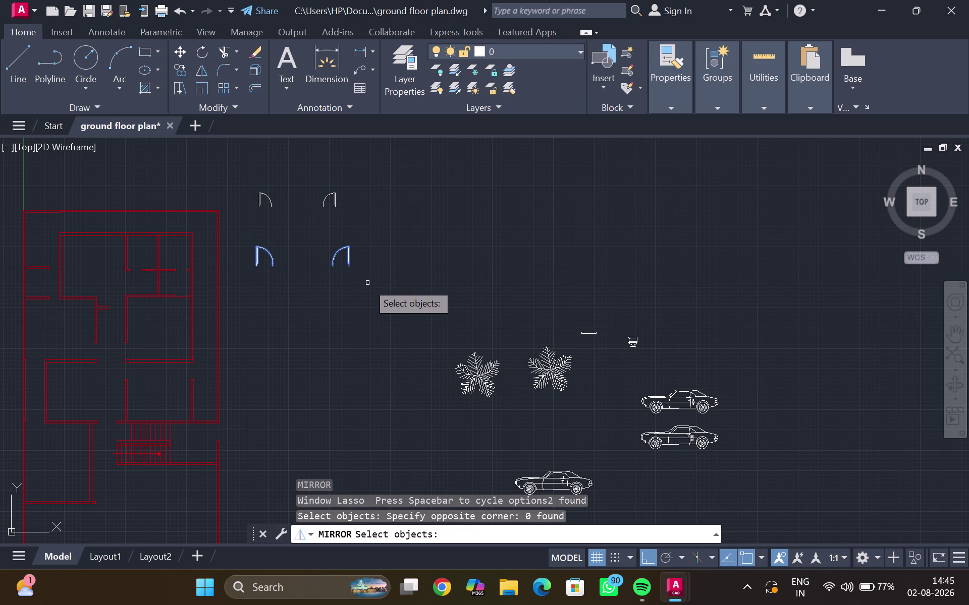
drag(373, 283, 367, 283)
click(278, 297)
key(Return)
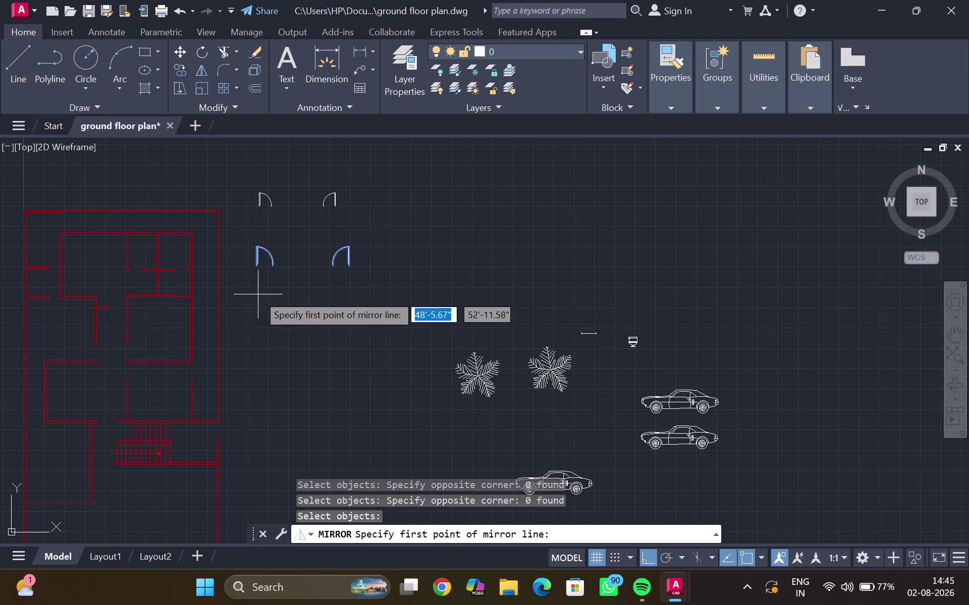
drag(241, 296, 250, 295)
click(365, 289)
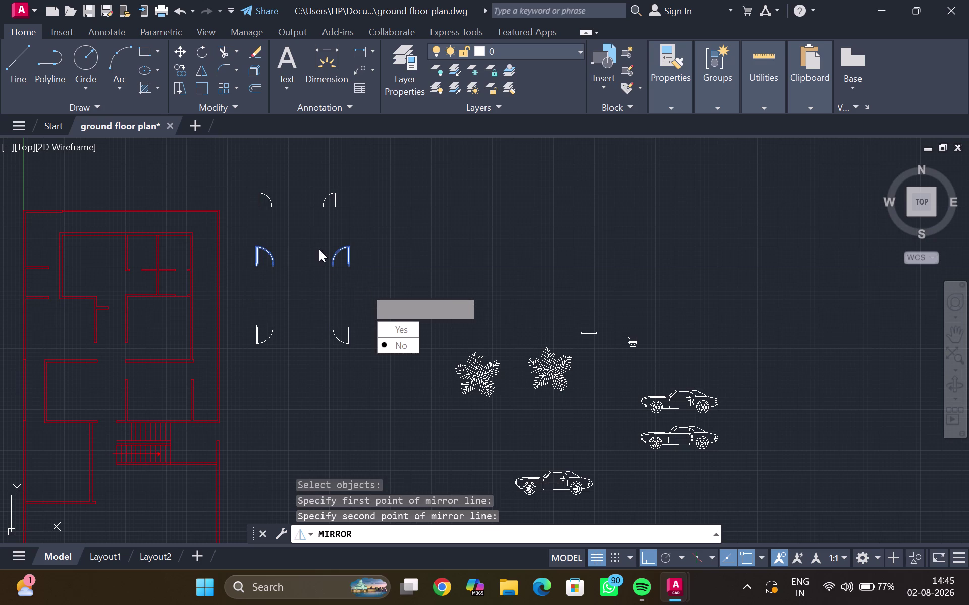
drag(387, 346, 365, 289)
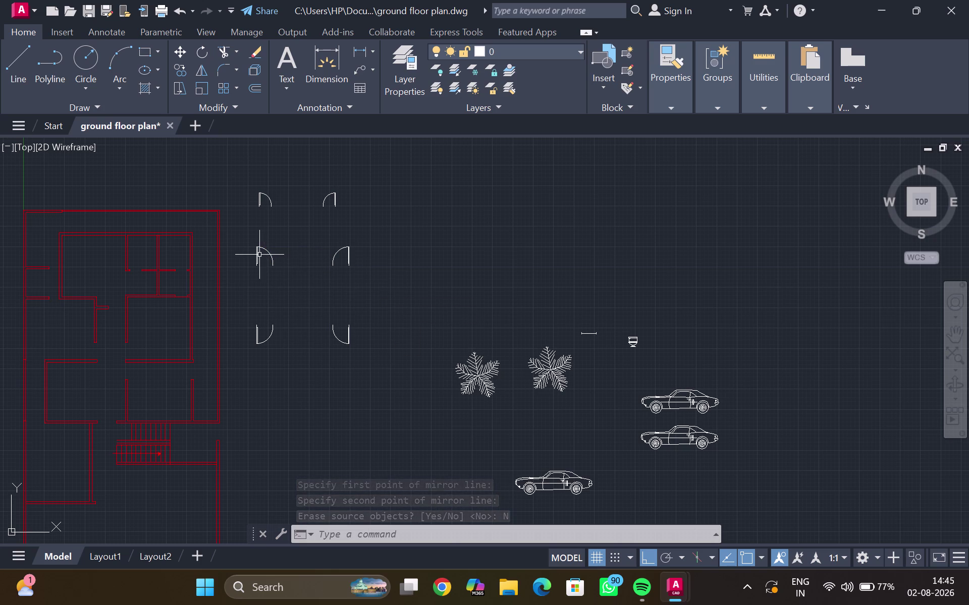
scroll(up, 3)
Copy the middle-right door using its hinge corner as the base point.
middle_drag(255, 267, 285, 279)
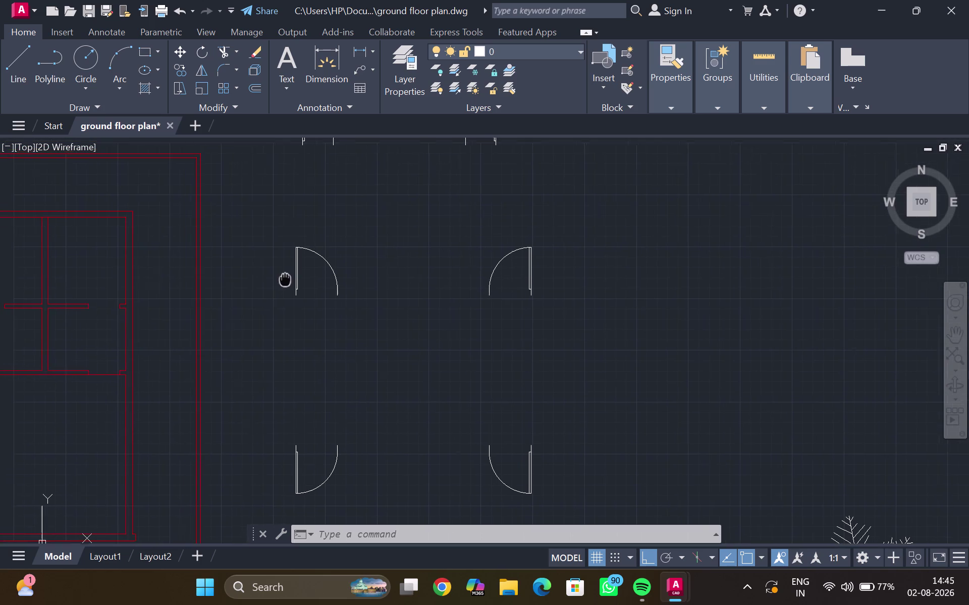
middle_drag(286, 278, 290, 278)
scroll(down, 3)
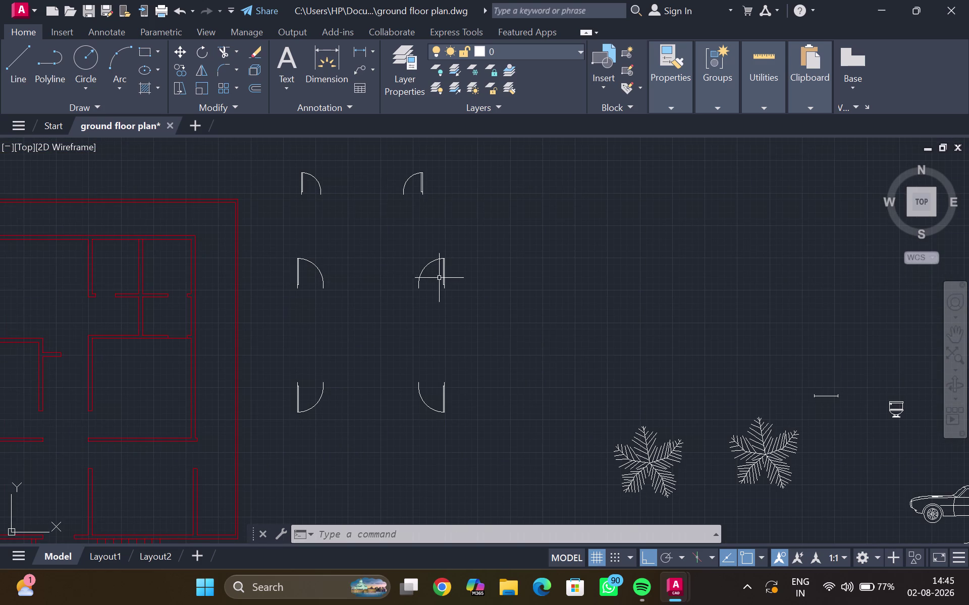
click(445, 271)
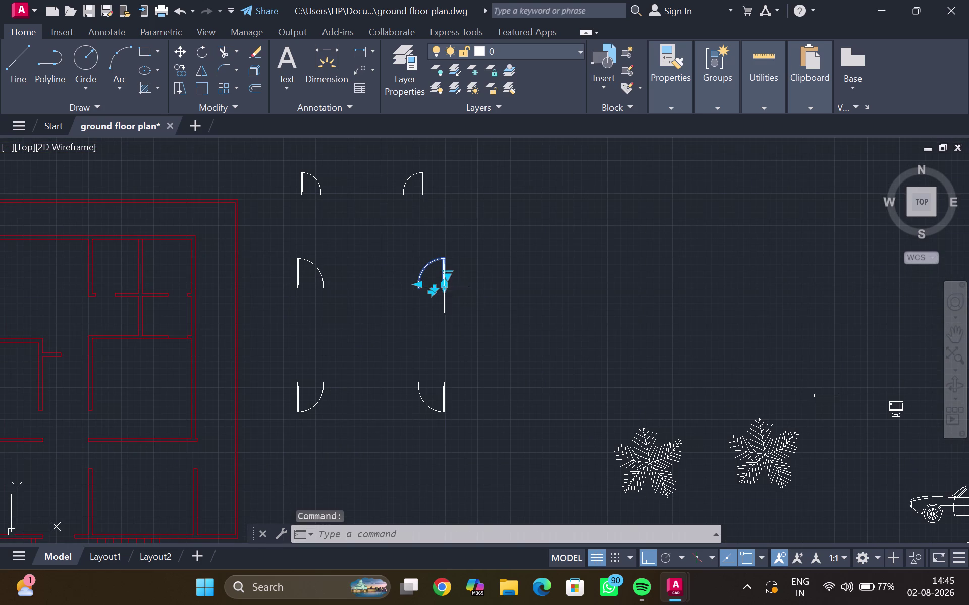
scroll(up, 3)
text(co)
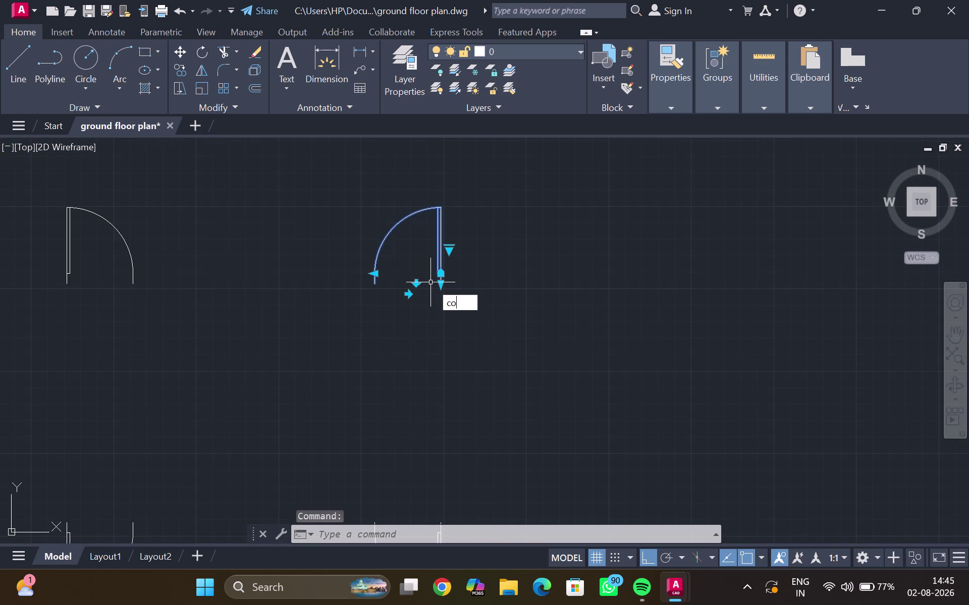
key(Return)
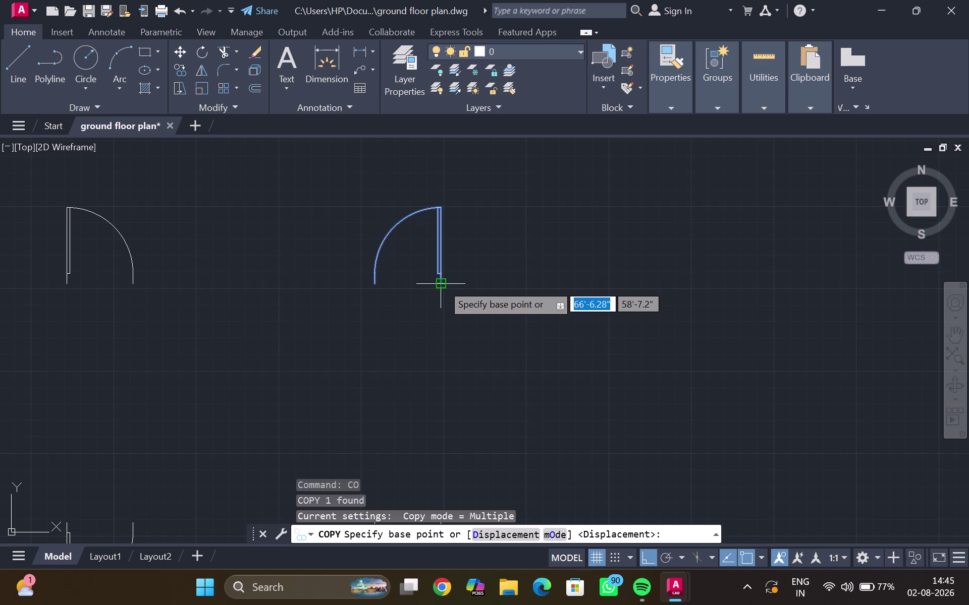
click(442, 284)
With Ortho off, drop the door copy into the upper-left room's wall opening.
scroll(down, 3)
middle_drag(23, 256, 237, 253)
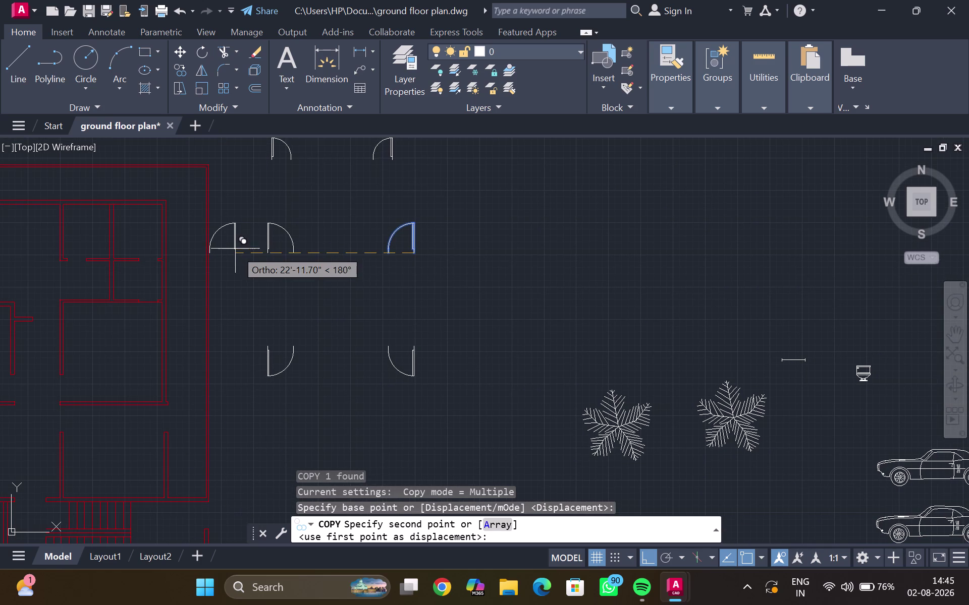
key(ctrl+F8)
scroll(down, 3)
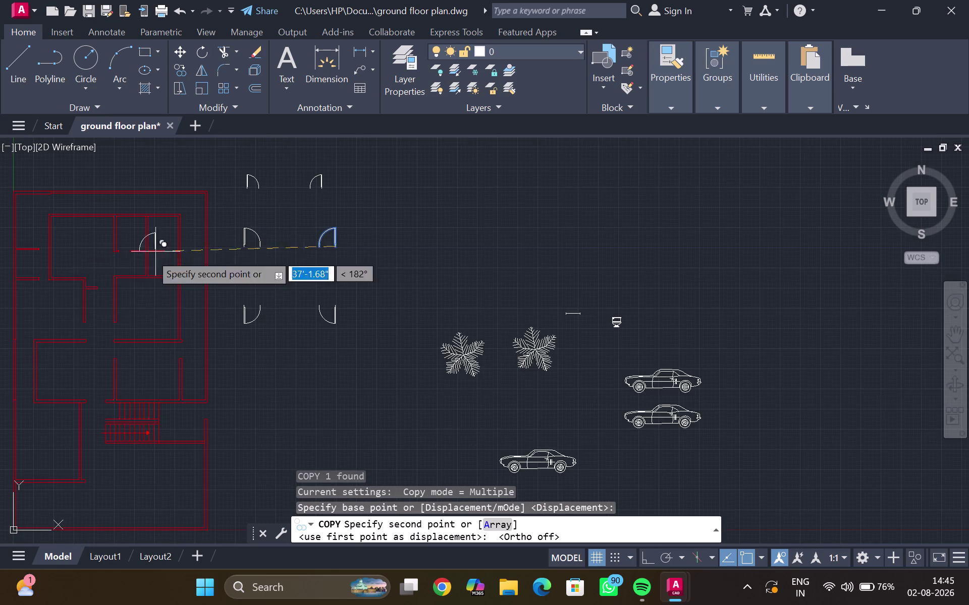
middle_drag(0, 312, 209, 264)
middle_drag(241, 214, 202, 281)
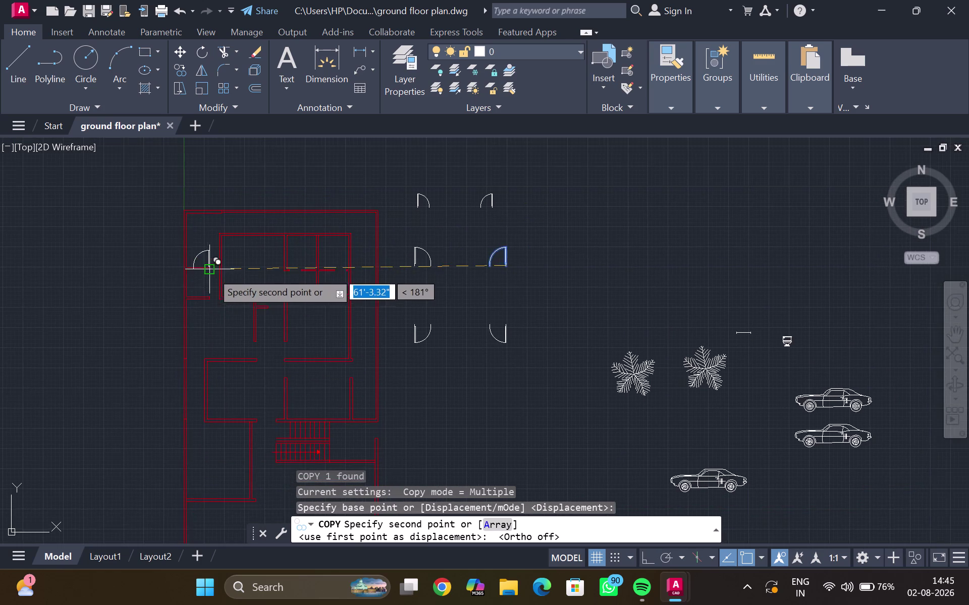
scroll(up, 3)
scroll(up, 3)
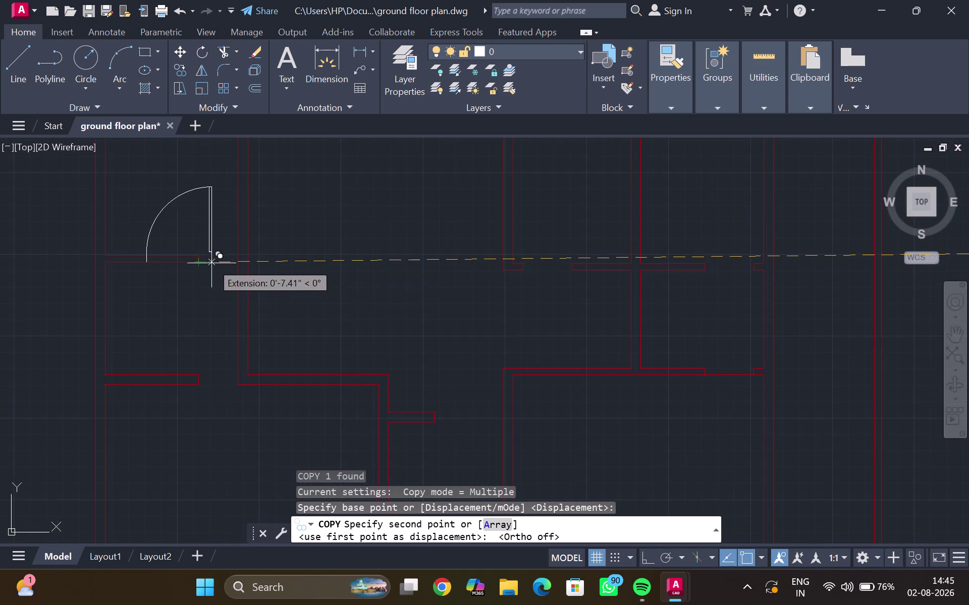
click(232, 259)
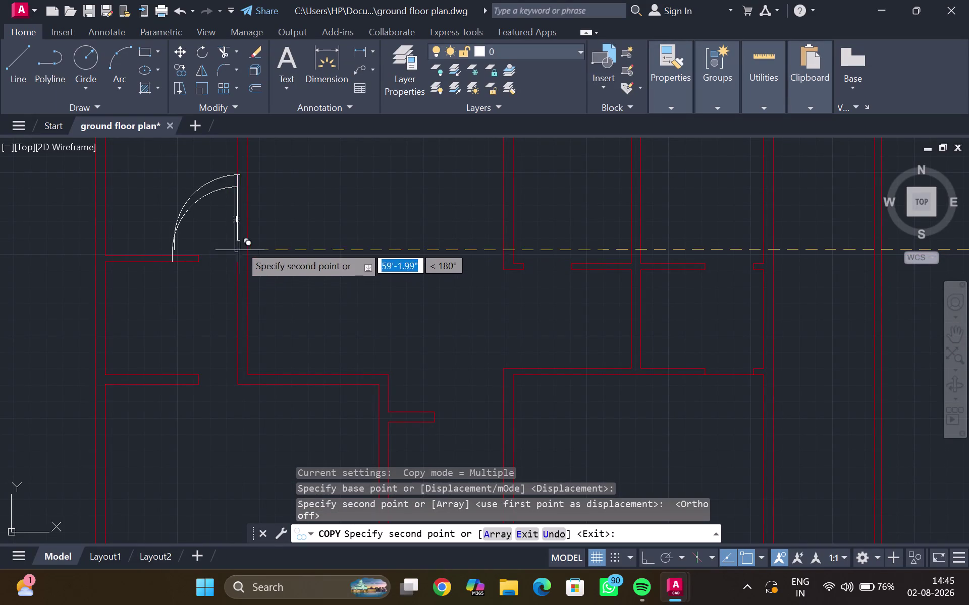
key(Escape)
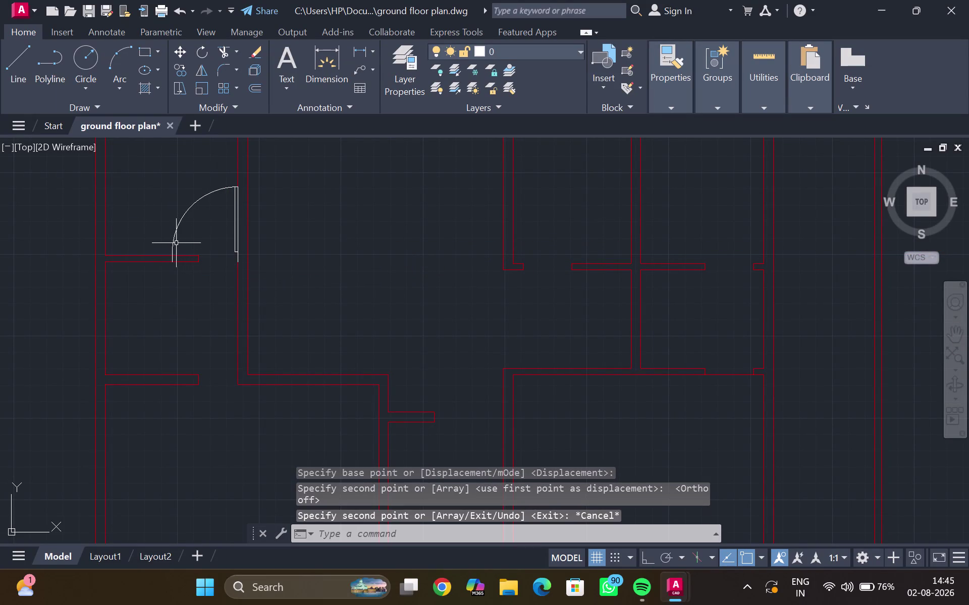
click(173, 241)
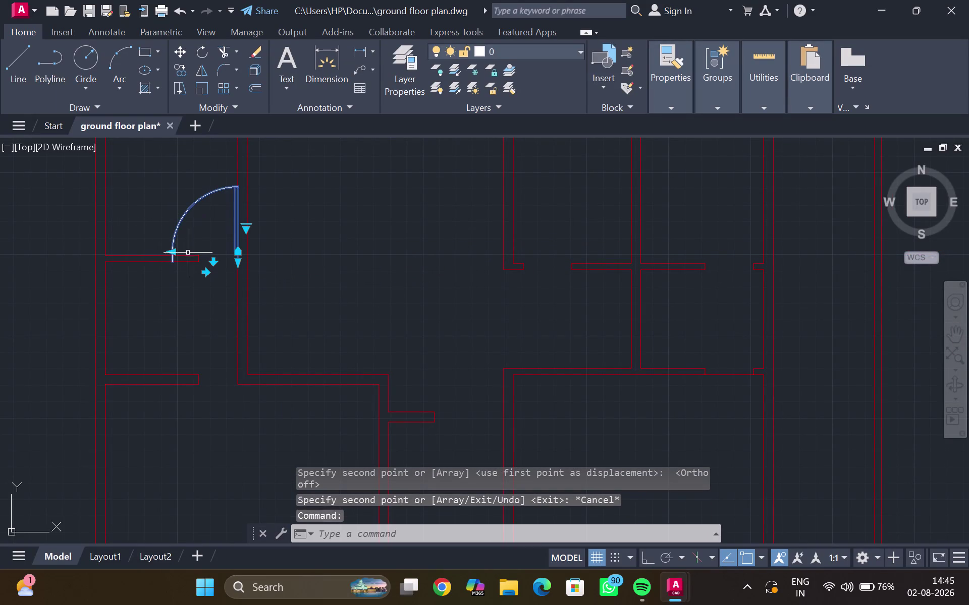
scroll(up, 3)
drag(143, 250, 165, 260)
Cancel the stray grip edit and pick a new Object Color for the copied door.
click(208, 274)
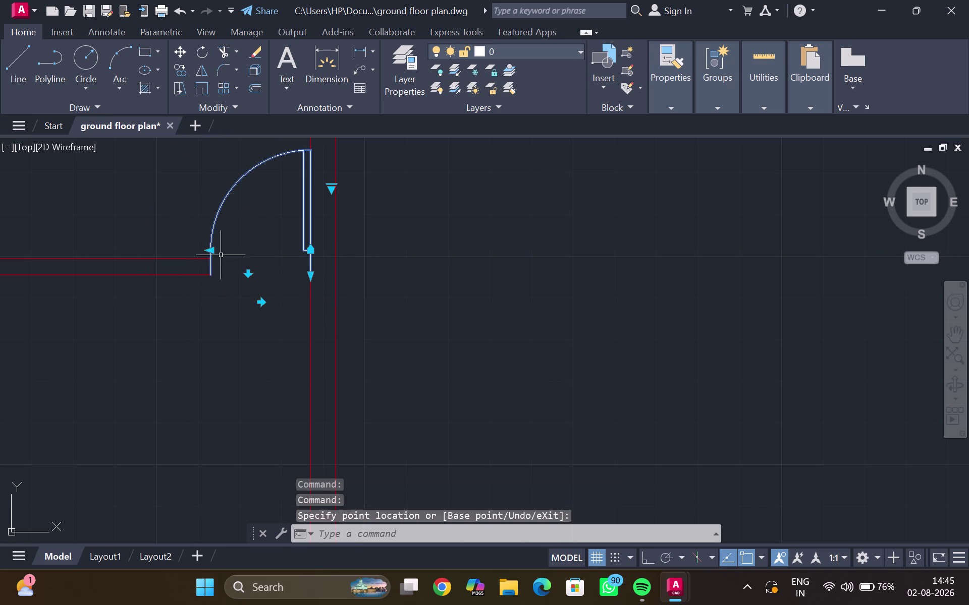
key(Escape)
scroll(down, 3)
middle_drag(248, 225, 221, 265)
click(215, 237)
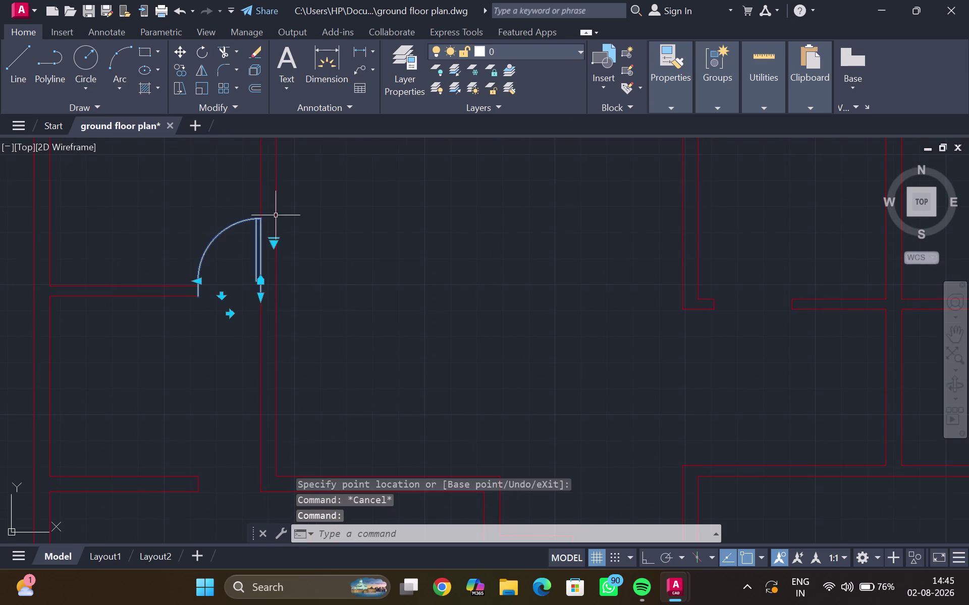
click(674, 103)
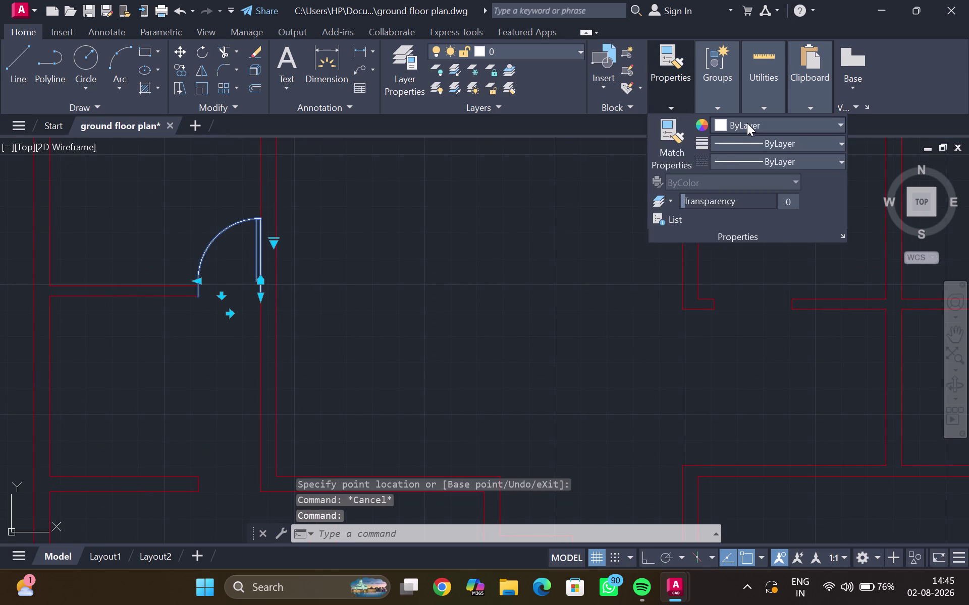
click(746, 122)
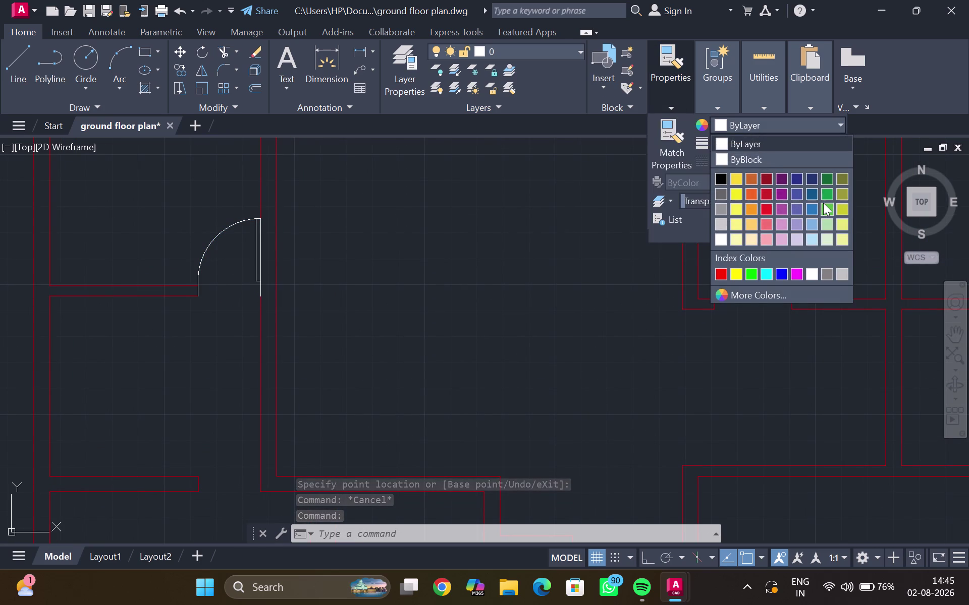
click(736, 276)
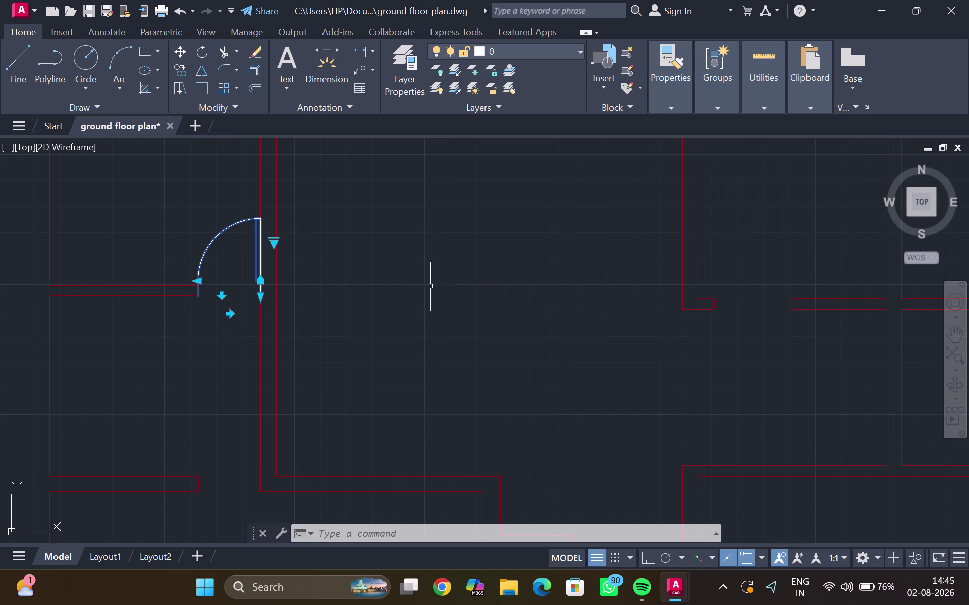
key(Escape)
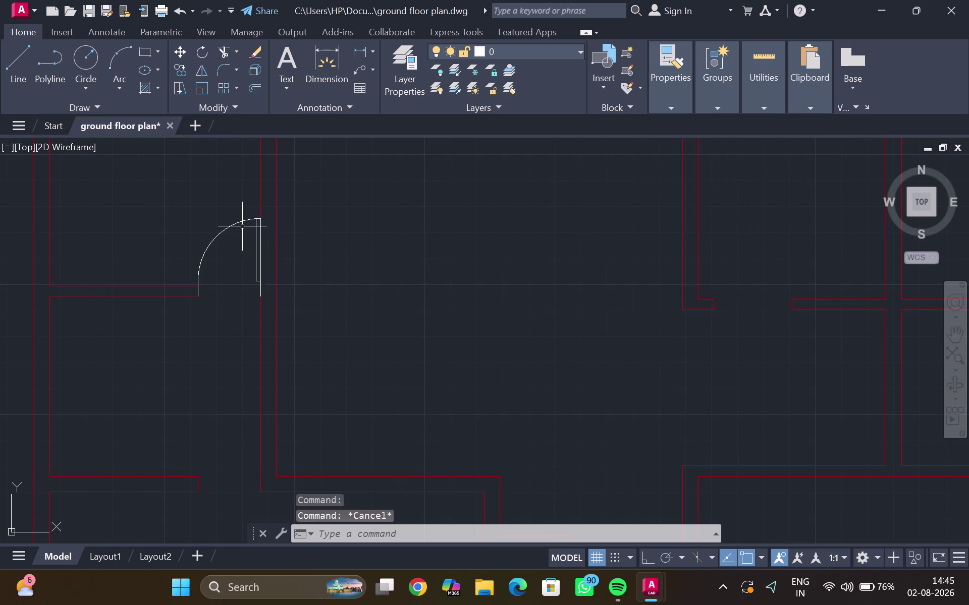
Reselect the copied door and set its Object Color to Yellow.
click(241, 223)
click(675, 103)
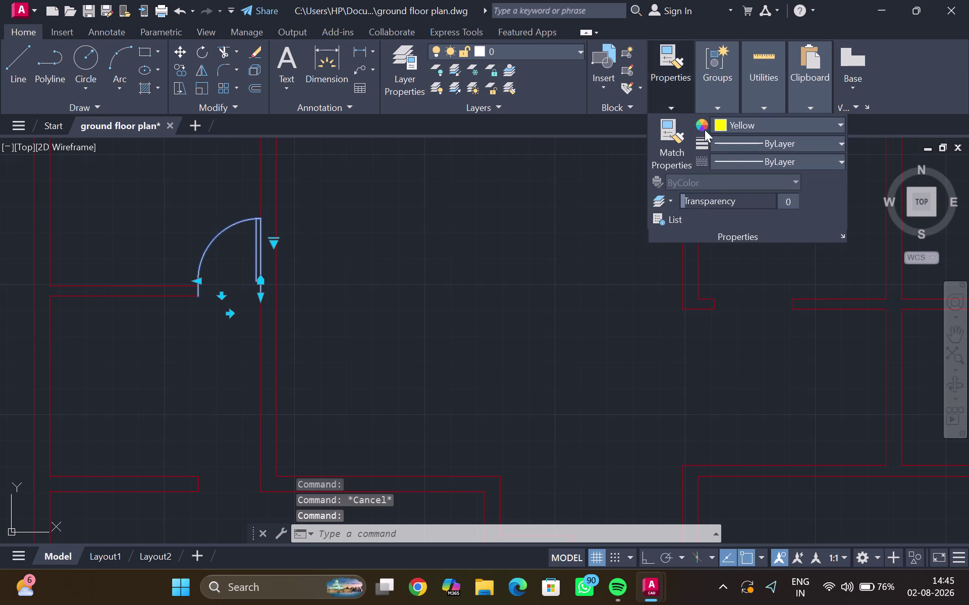
click(746, 123)
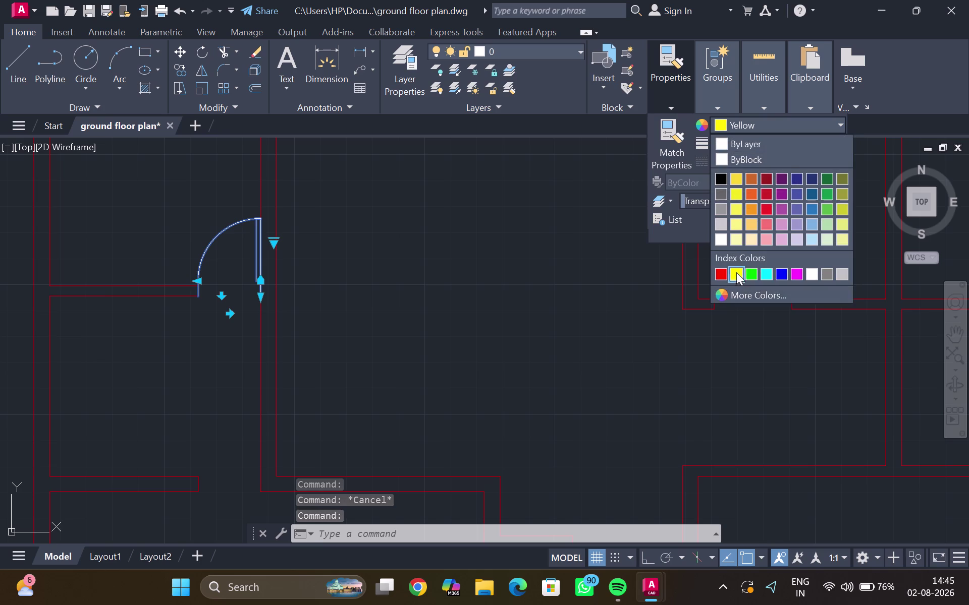
double_click(736, 273)
key(Escape)
key(Escape)
scroll(down, 3)
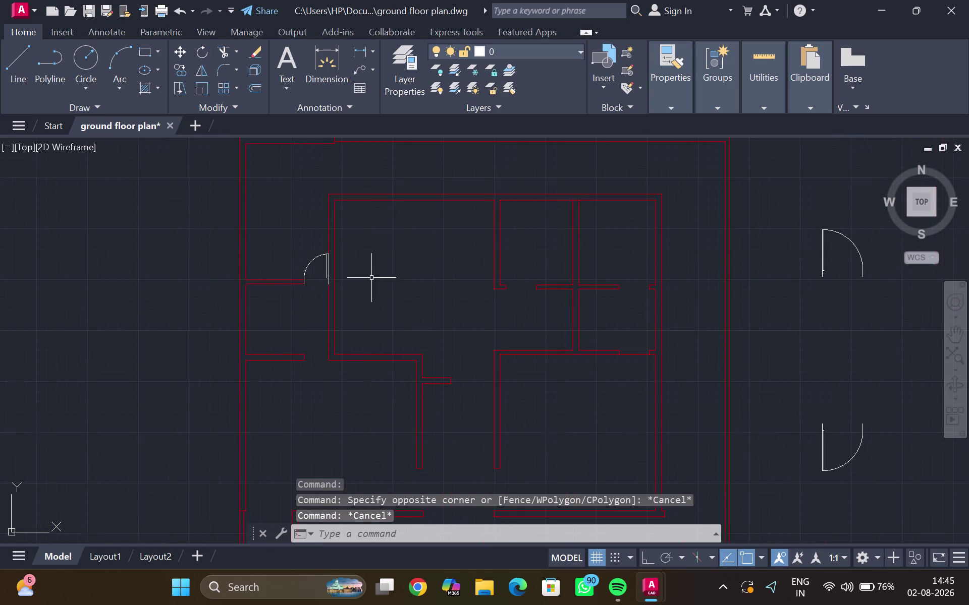
middle_drag(377, 279, 335, 260)
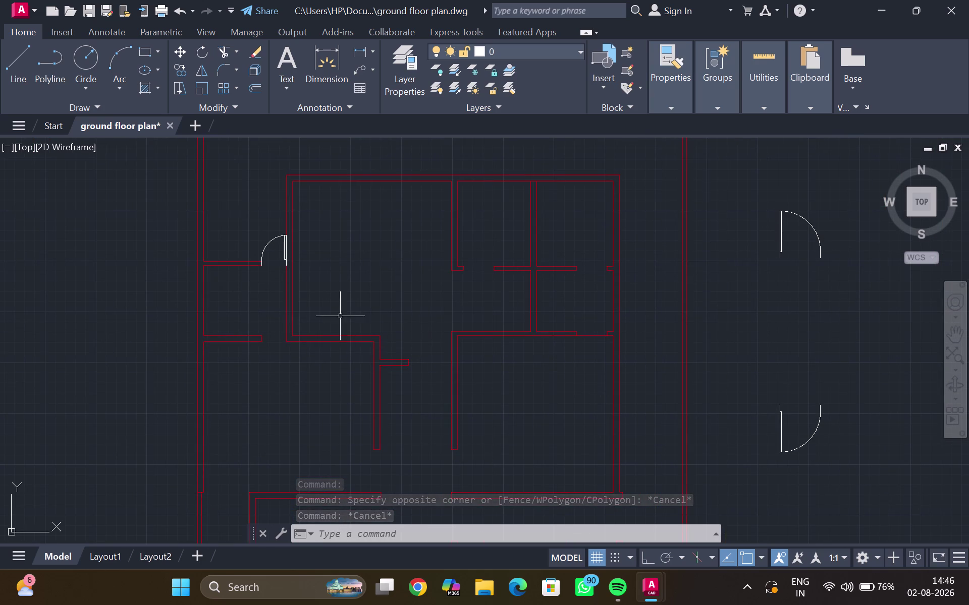
scroll(up, 3)
Copy the upper-left room's door to the opening in the wall below.
click(243, 173)
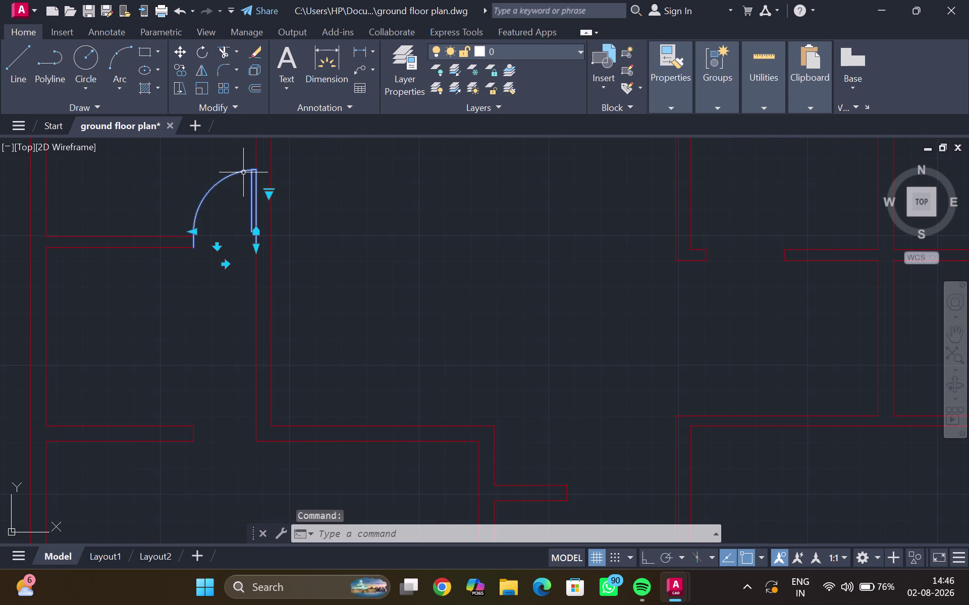
text(co)
key(Return)
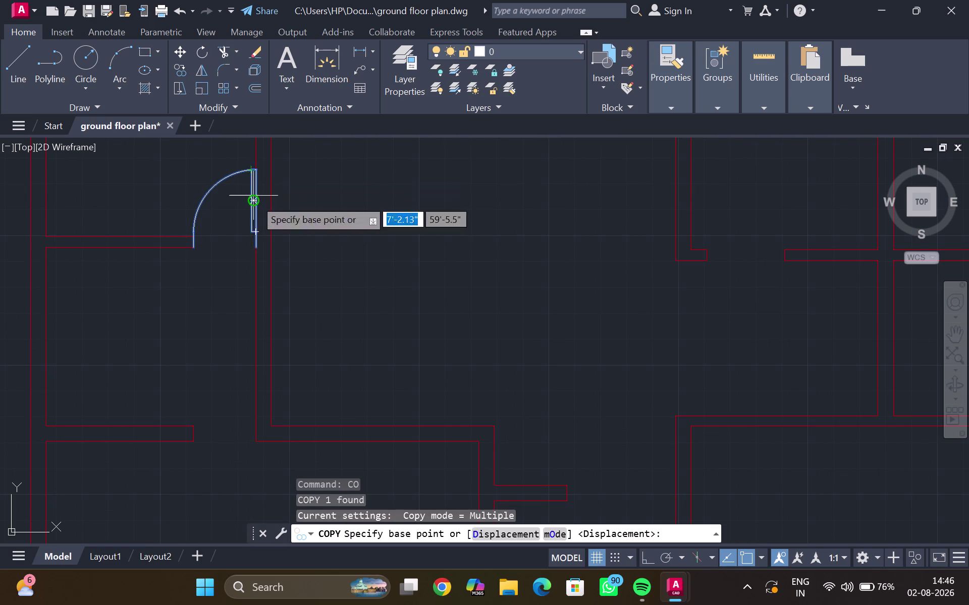
scroll(up, 3)
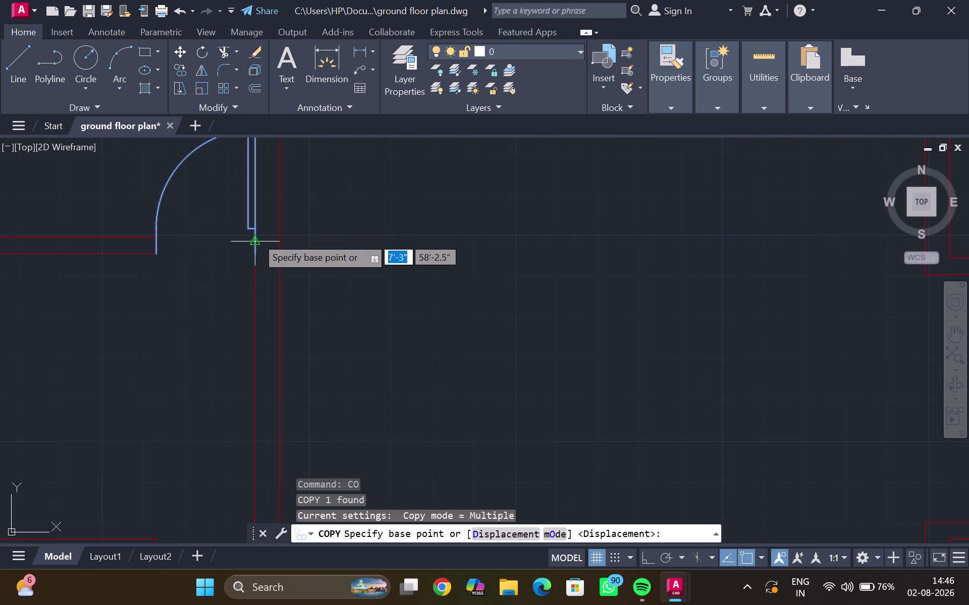
click(258, 252)
scroll(down, 3)
middle_drag(218, 377, 231, 299)
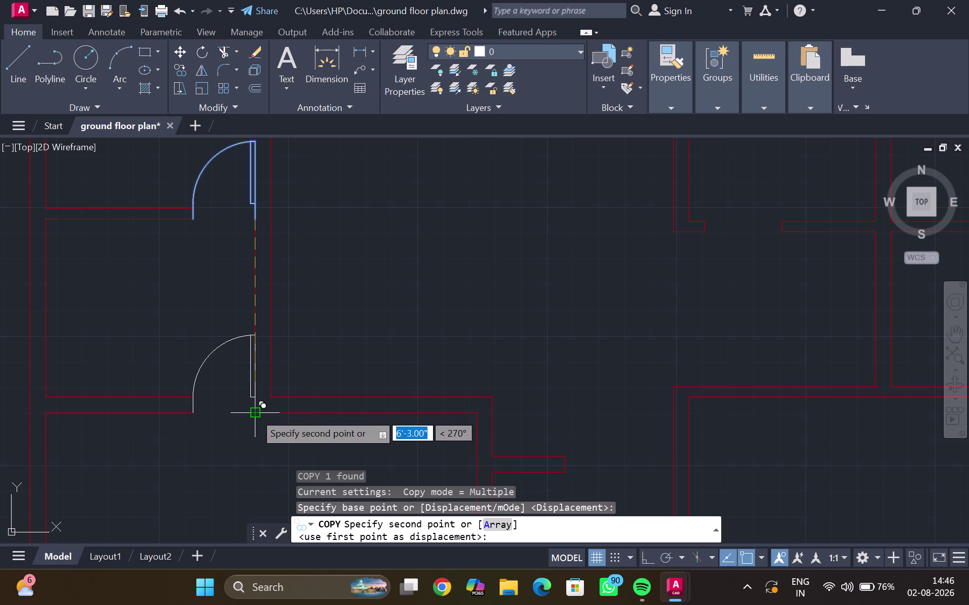
click(253, 412)
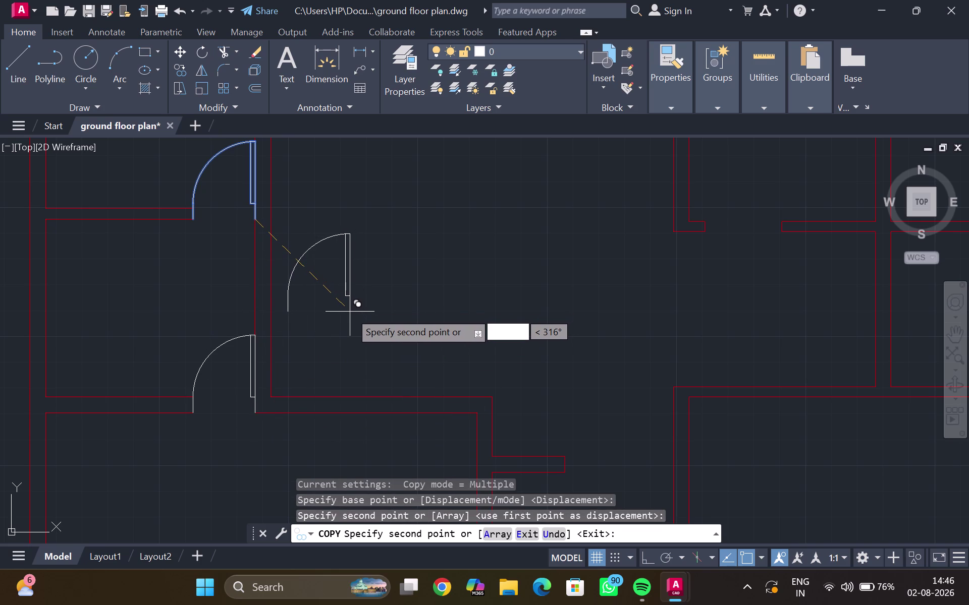
Place a second door copy at another wall opening and end the copy.
middle_drag(579, 281, 561, 284)
scroll(down, 3)
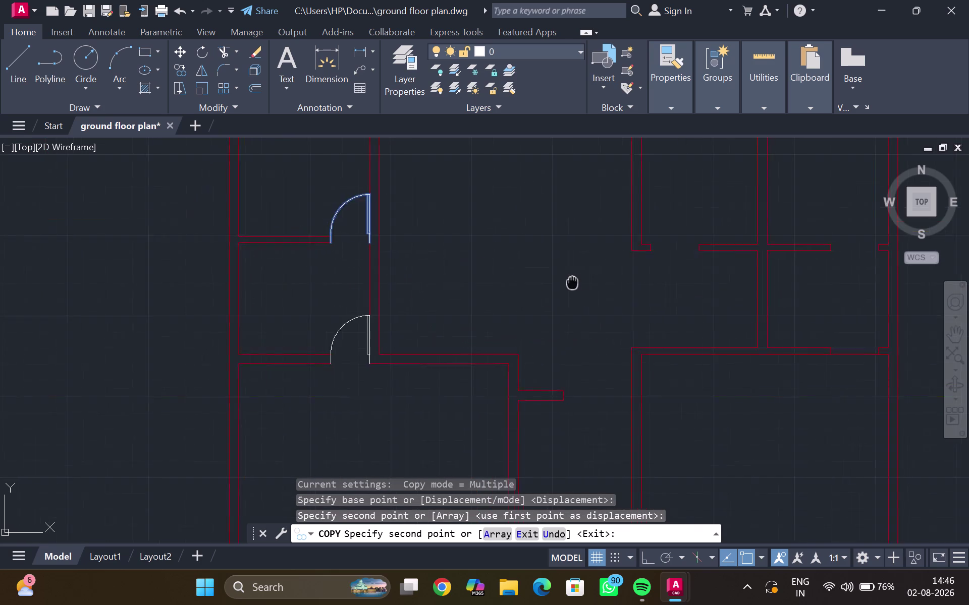
middle_drag(561, 284, 238, 332)
scroll(down, 3)
scroll(up, 3)
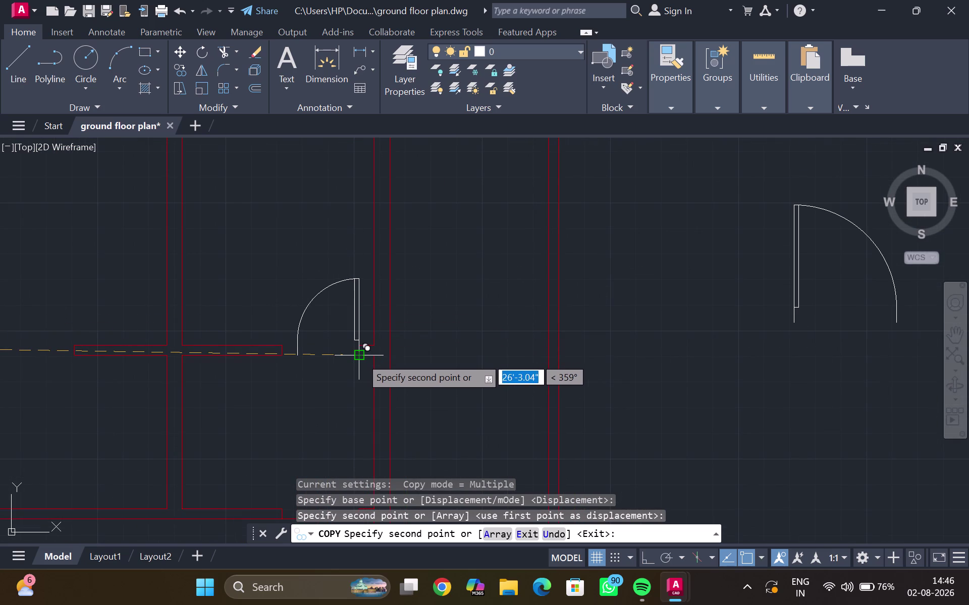
click(360, 357)
key(Escape)
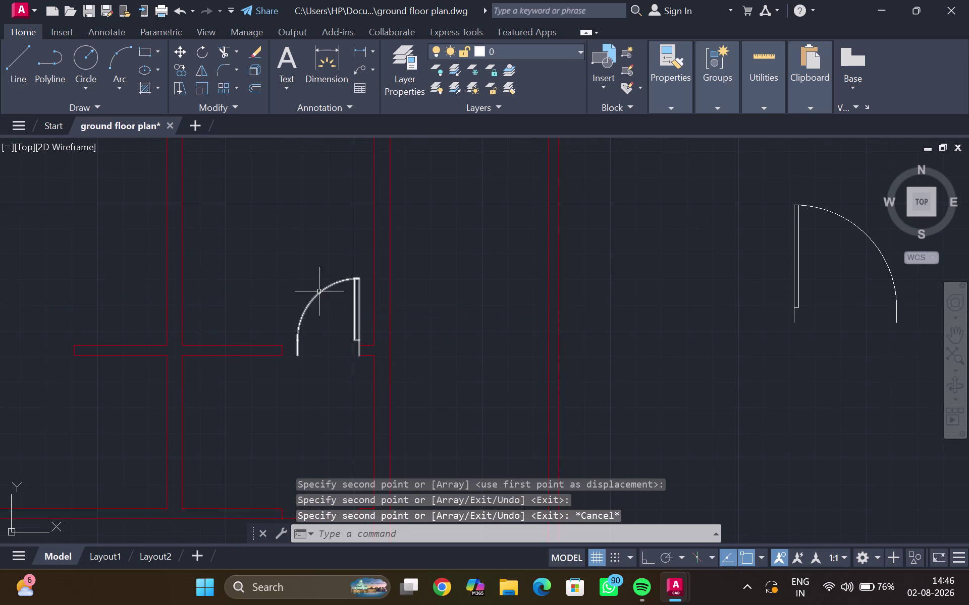
Shift the just-placed door onto the wall end using its grip.
click(297, 349)
click(299, 341)
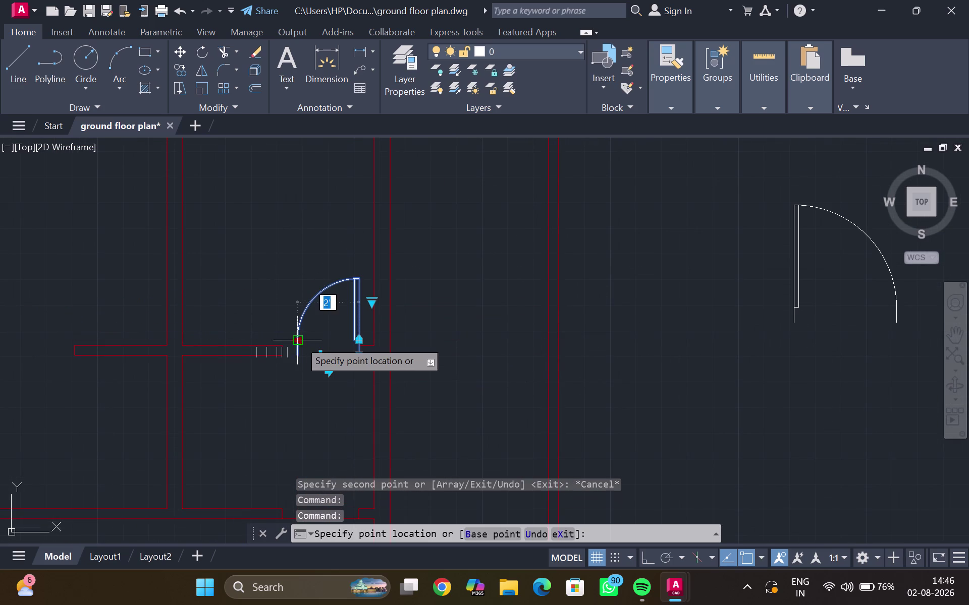
click(284, 346)
key(Escape)
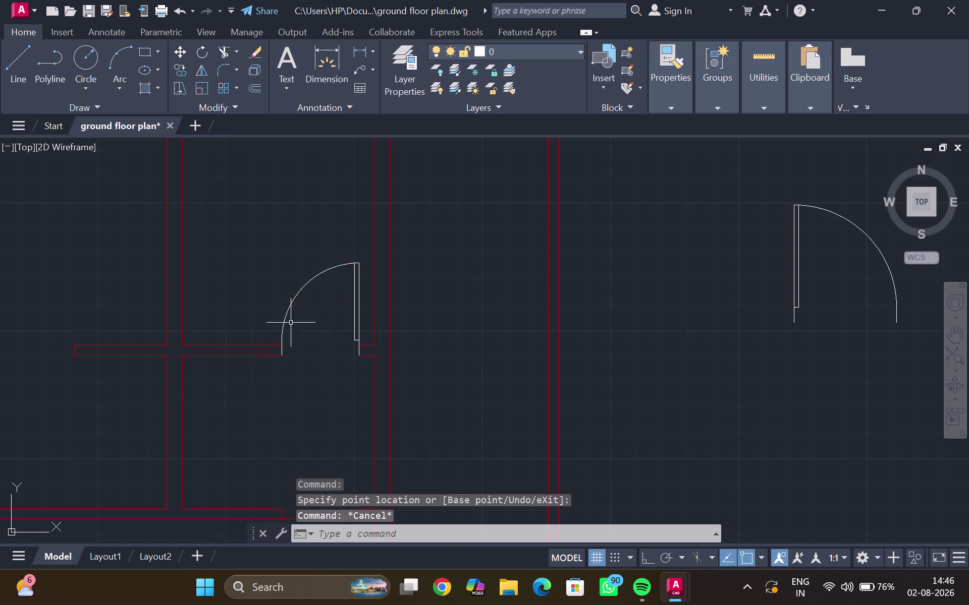
scroll(down, 3)
middle_drag(255, 294, 274, 297)
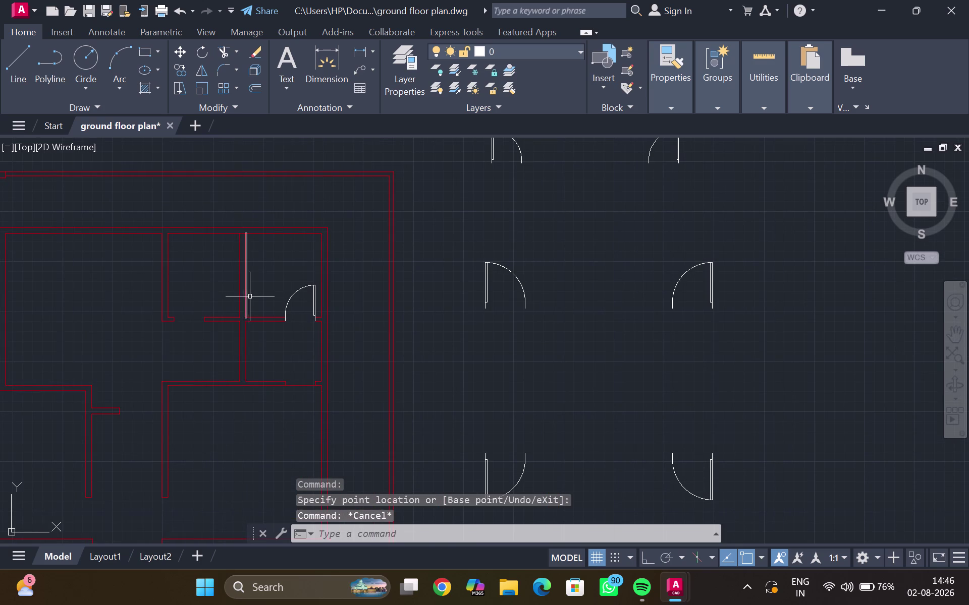
Copy the top door into a doorway on the left of the plan.
click(490, 158)
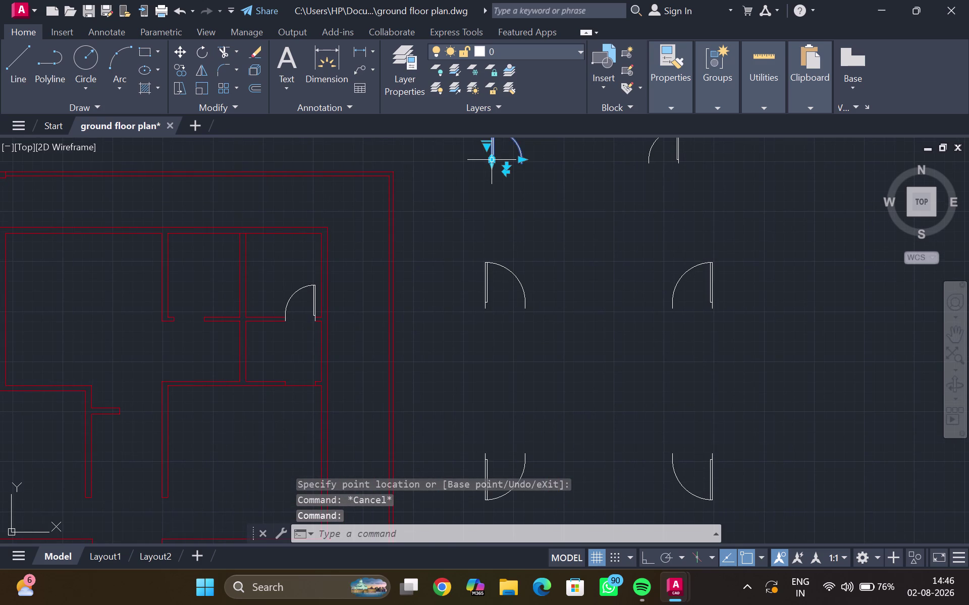
text(co)
key(Return)
click(493, 166)
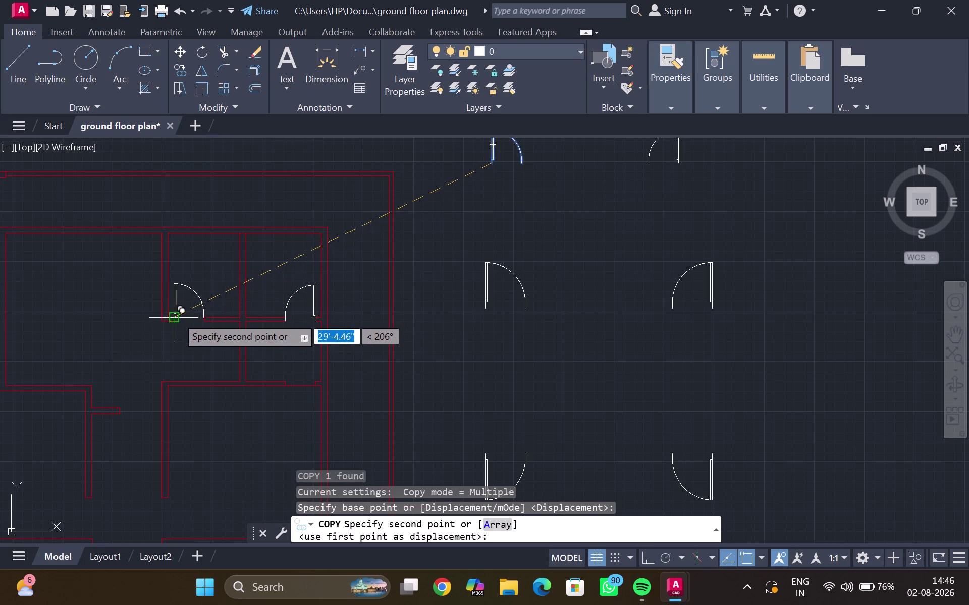
scroll(up, 3)
click(155, 339)
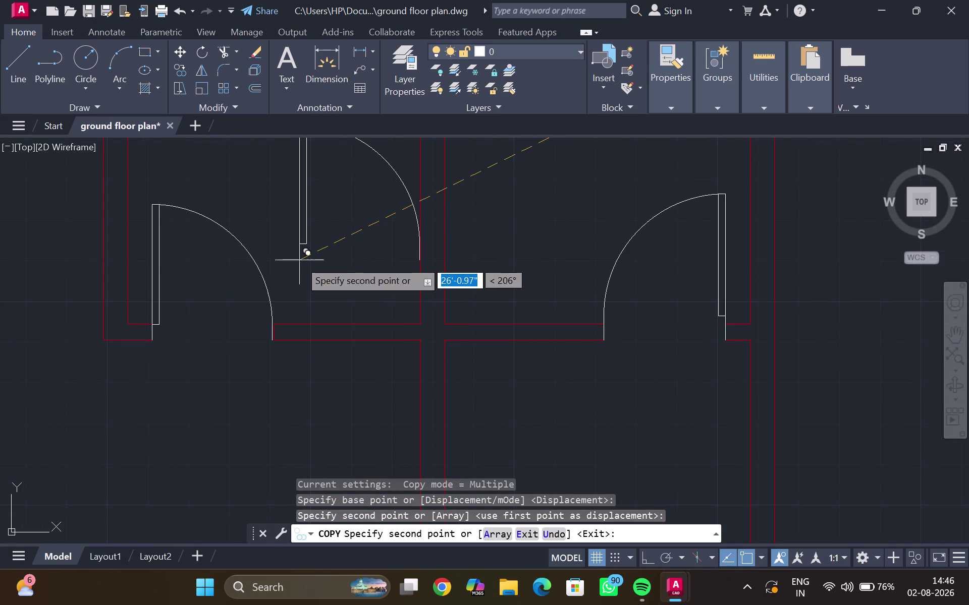
key(Escape)
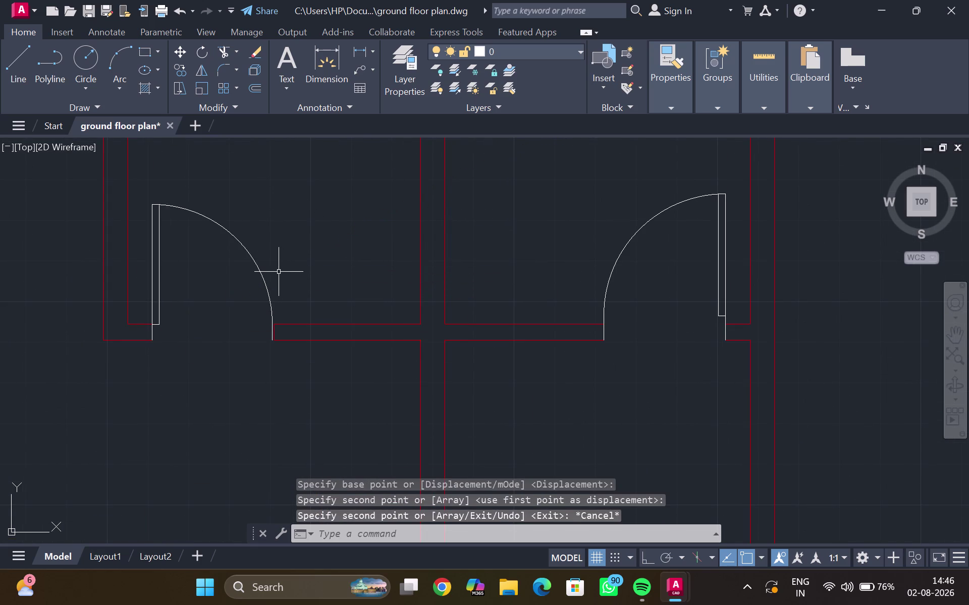
Extend the wall lines around the doorway with a fence selection.
key(e)
key(x)
key(Return)
drag(291, 285, 318, 452)
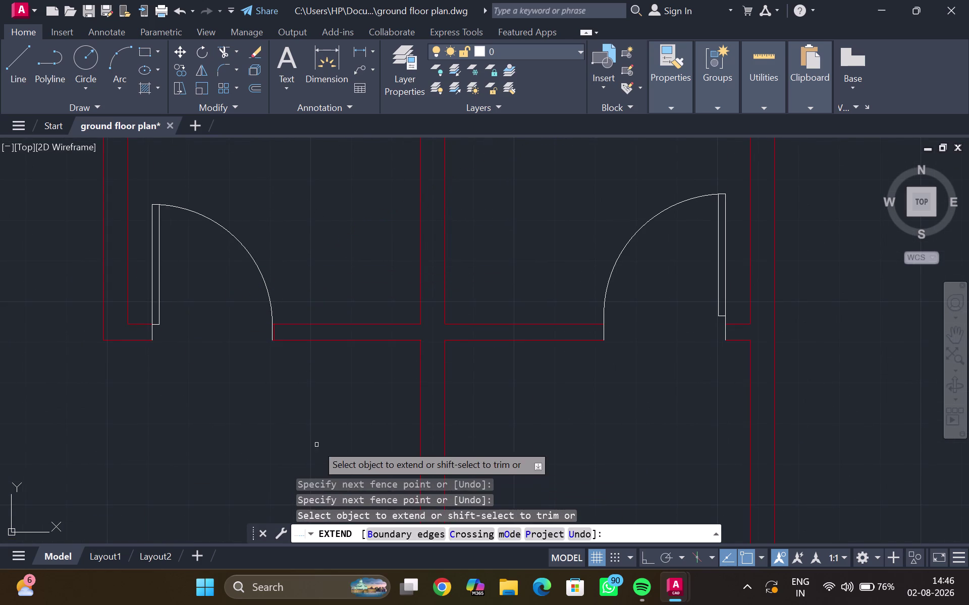
key(Escape)
scroll(up, 3)
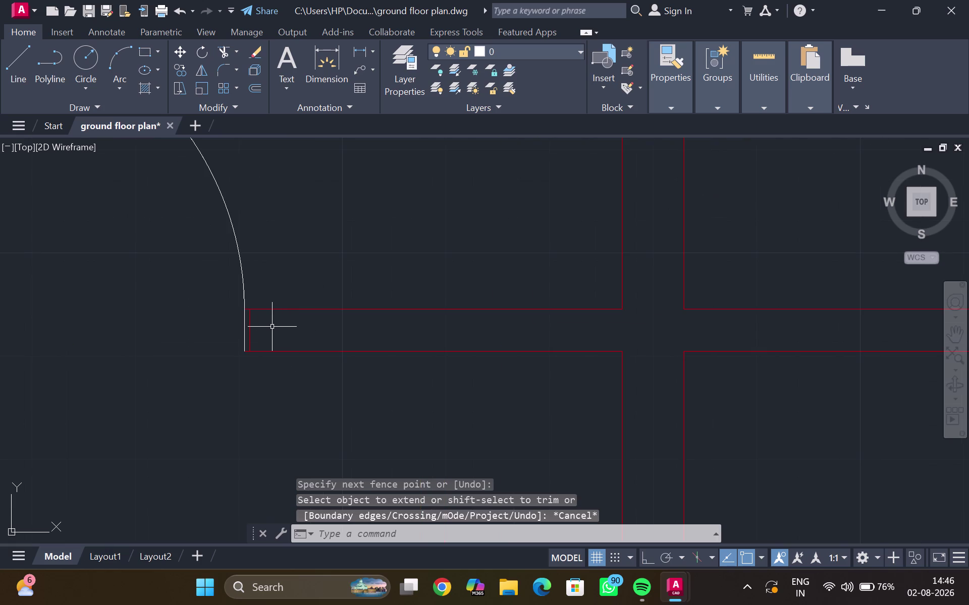
Trim the wall stub out of the doorway.
key(t)
key(r)
key(Return)
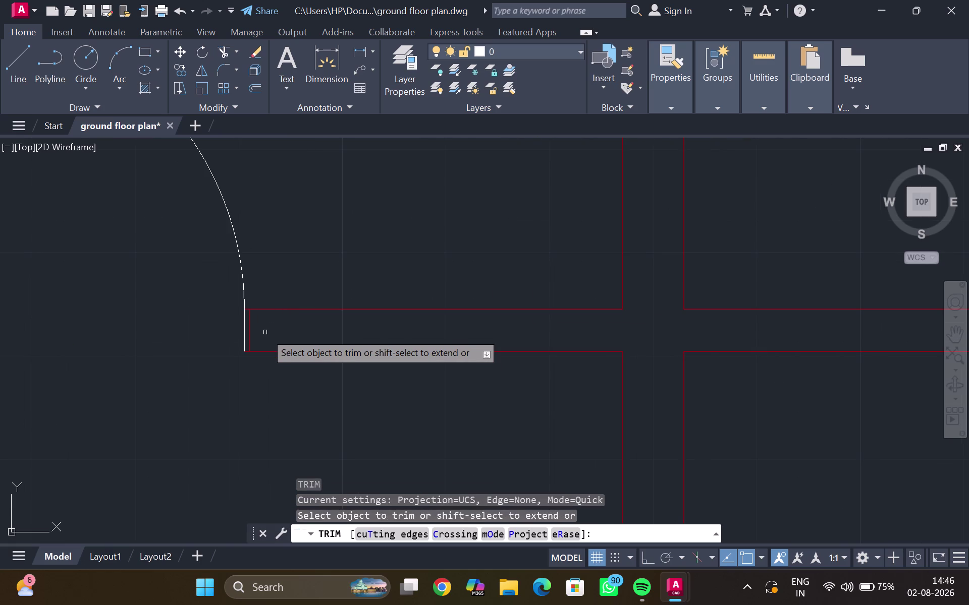
click(250, 330)
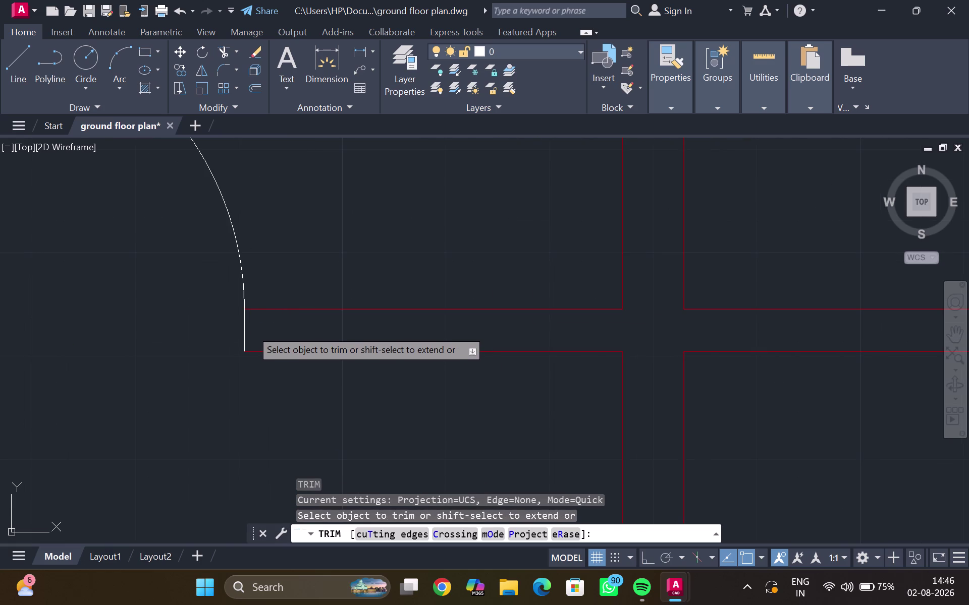
key(Escape)
scroll(down, 3)
middle_drag(256, 344, 269, 315)
scroll(down, 3)
middle_drag(259, 322, 327, 246)
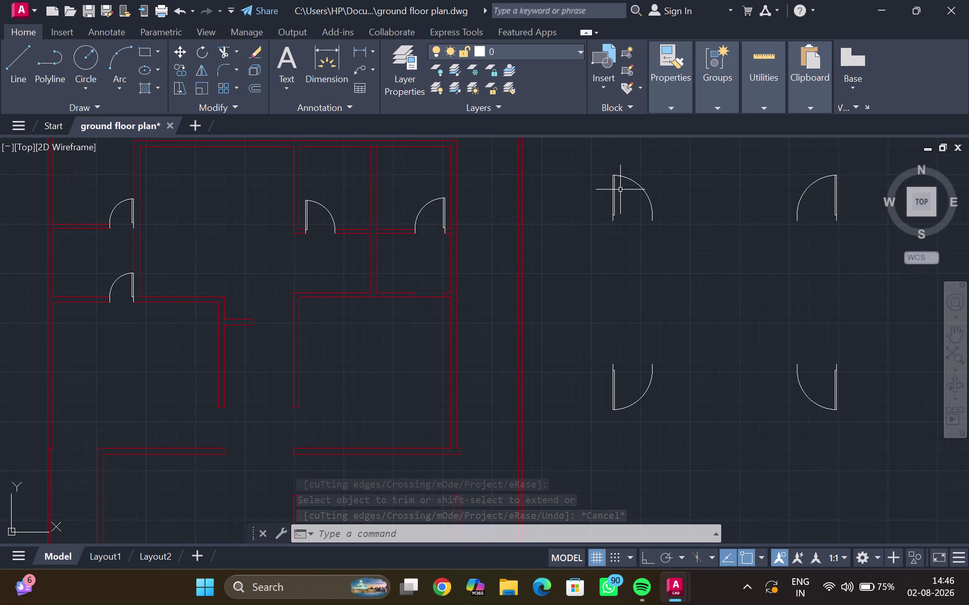
Copy the upper middle room's door, placing it at the wall opening corner.
click(443, 208)
key(c)
key(o)
key(Return)
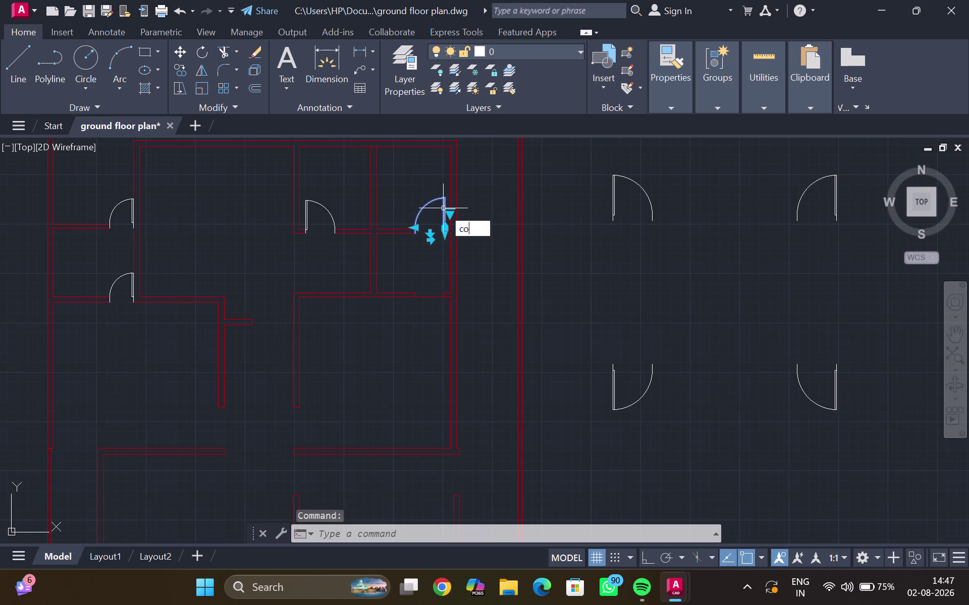
scroll(up, 3)
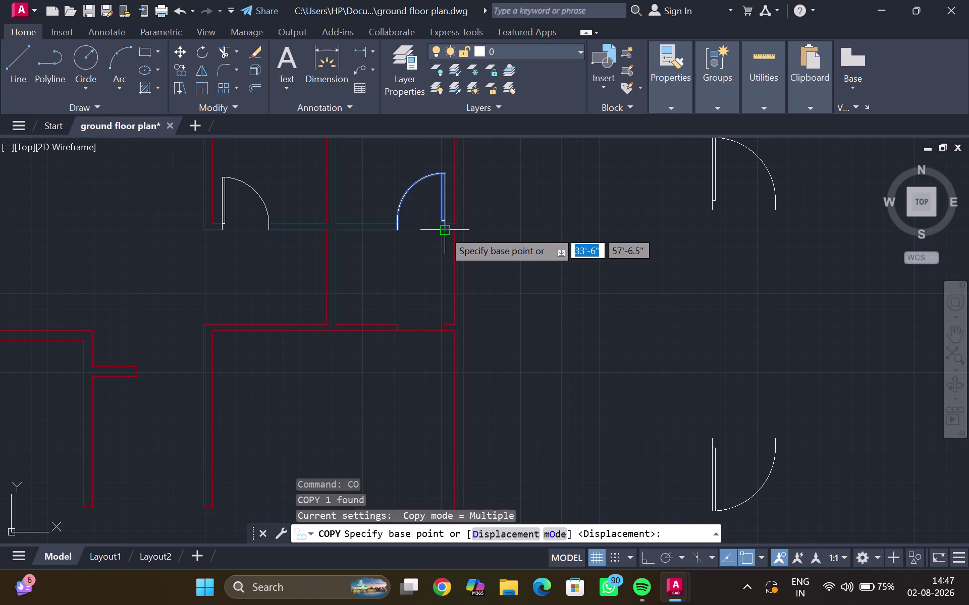
click(443, 230)
scroll(up, 3)
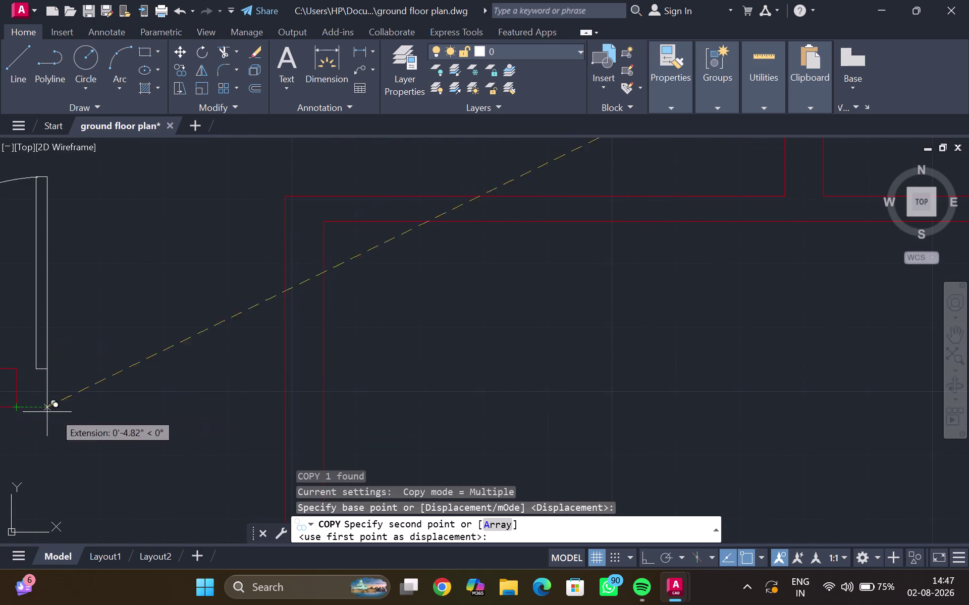
click(283, 407)
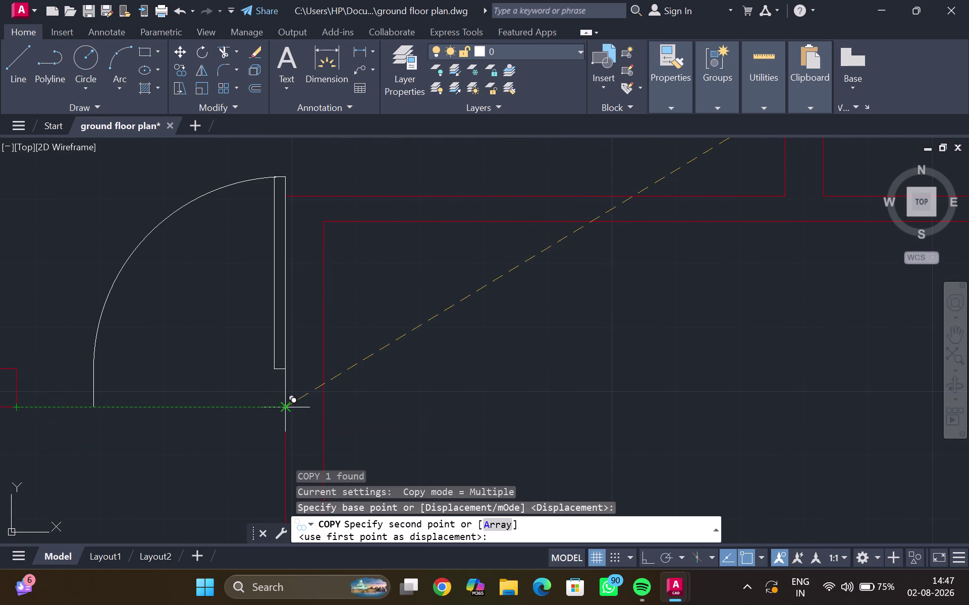
key(Escape)
Extend the wall lines near the opening using a fence selection.
scroll(down, 3)
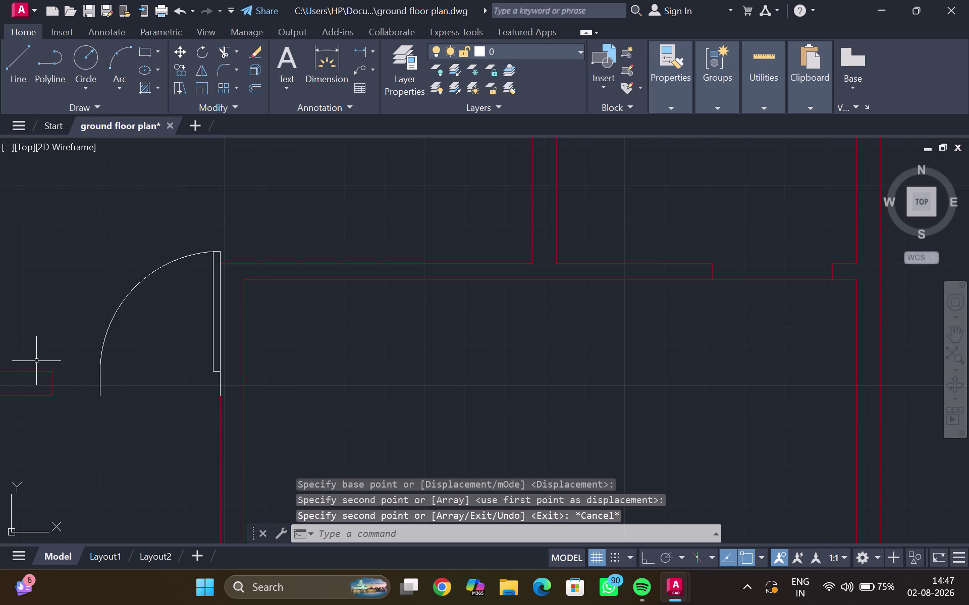
key(e)
key(x)
key(Return)
drag(19, 348, 26, 449)
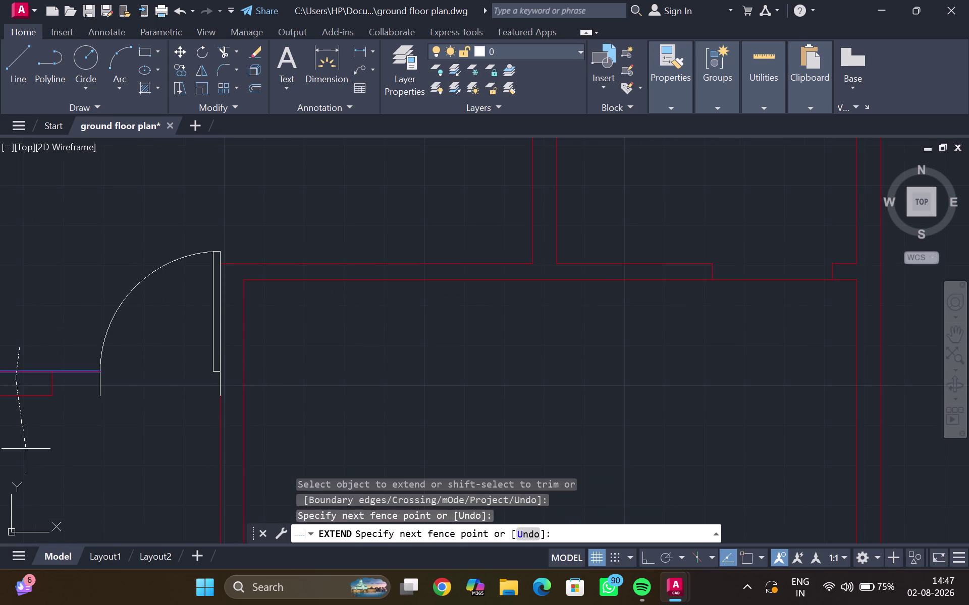
drag(26, 449, 28, 463)
key(Escape)
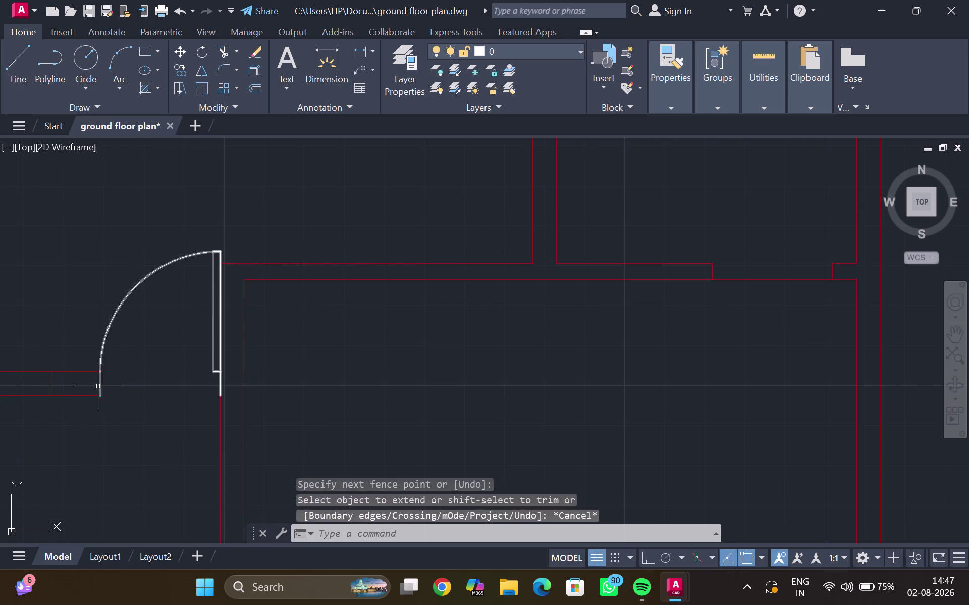
Stretch the copied door by its end grip to the wall opening width.
click(98, 386)
click(103, 372)
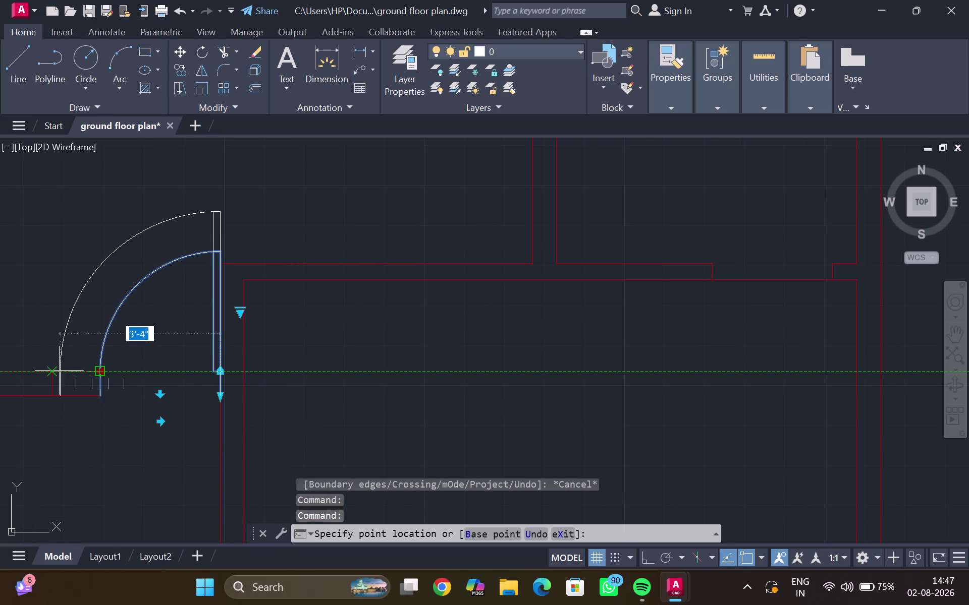
click(57, 371)
click(58, 371)
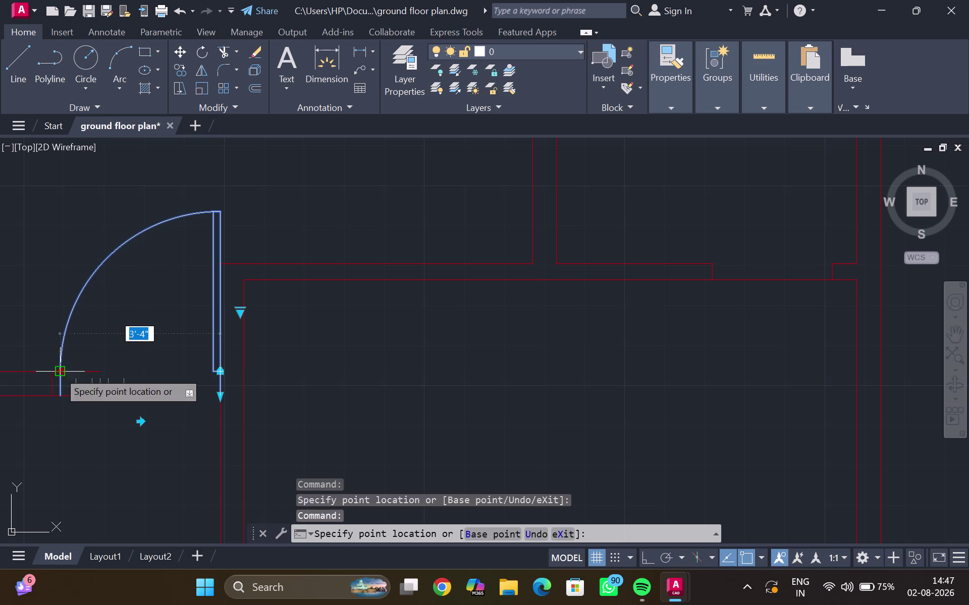
click(40, 369)
key(Escape)
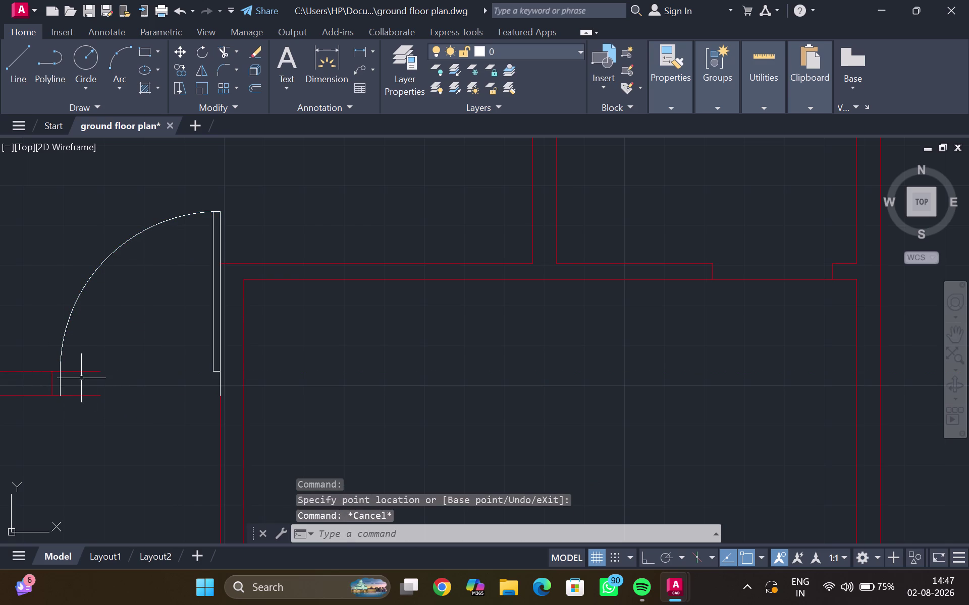
Trim the wall line left inside the doorway.
key(t)
key(r)
key(Return)
drag(82, 360, 74, 416)
scroll(up, 3)
click(9, 331)
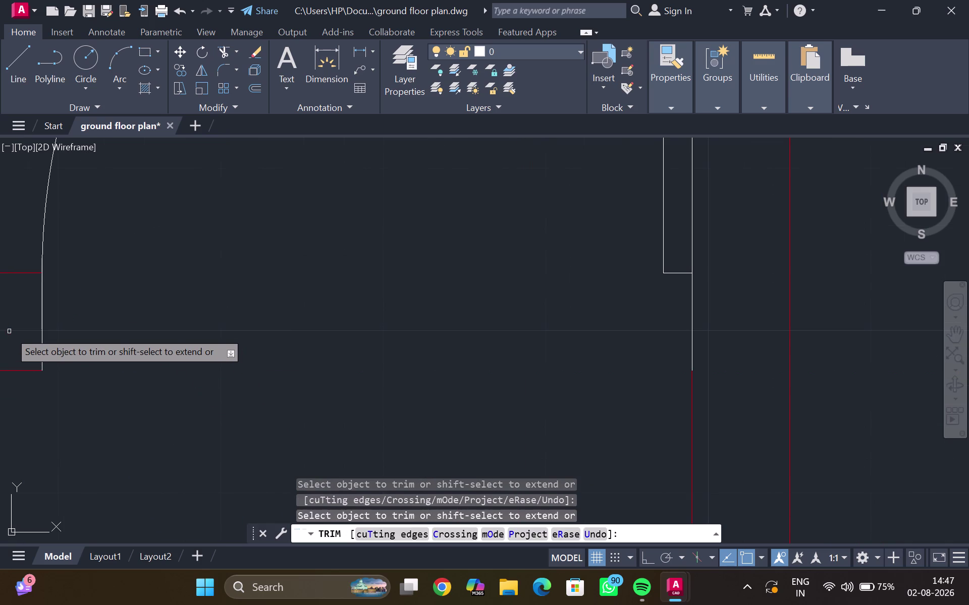
scroll(down, 3)
scroll(down, 3)
key(Escape)
scroll(down, 3)
middle_drag(43, 333, 133, 315)
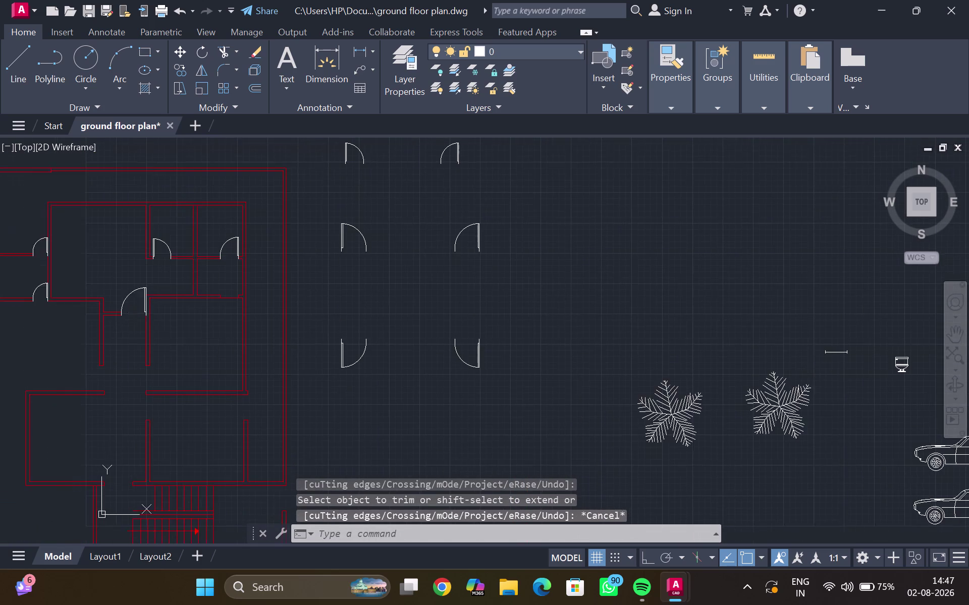
Rotate a loose door a quarter turn about its hinge with ortho on.
scroll(up, 3)
scroll(down, 3)
scroll(up, 3)
scroll(down, 3)
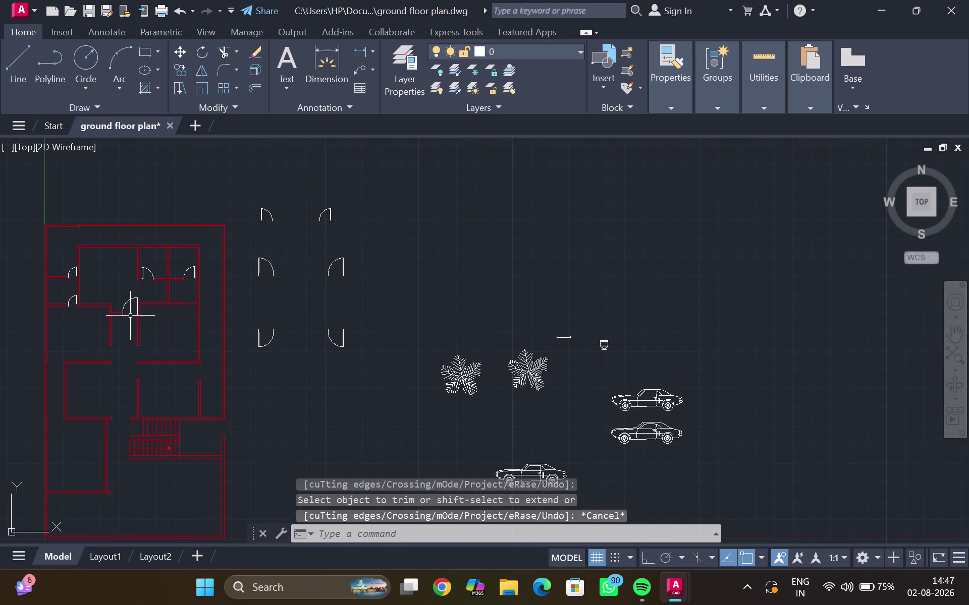
middle_drag(130, 315, 156, 245)
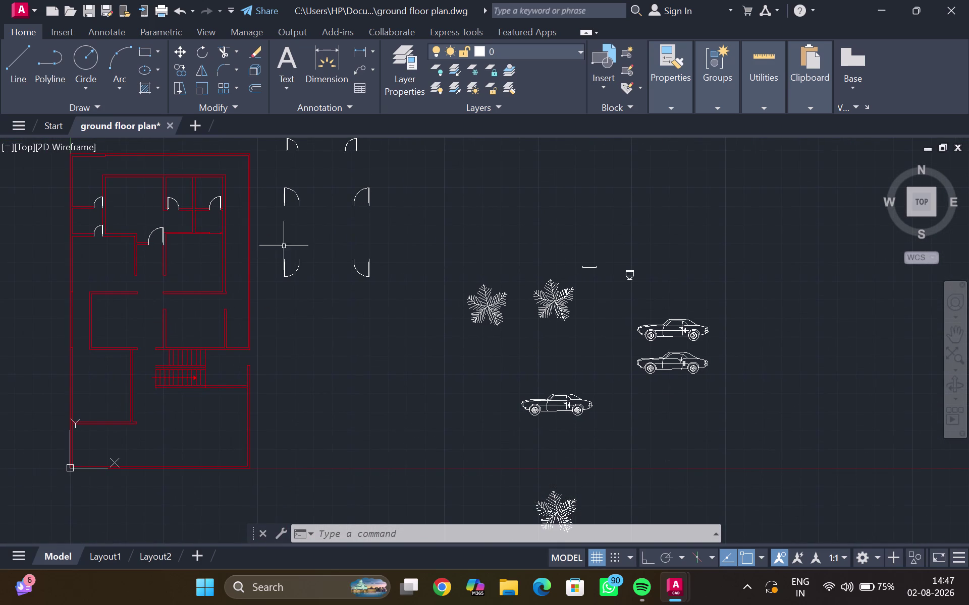
click(285, 195)
key(r)
key(o)
key(Return)
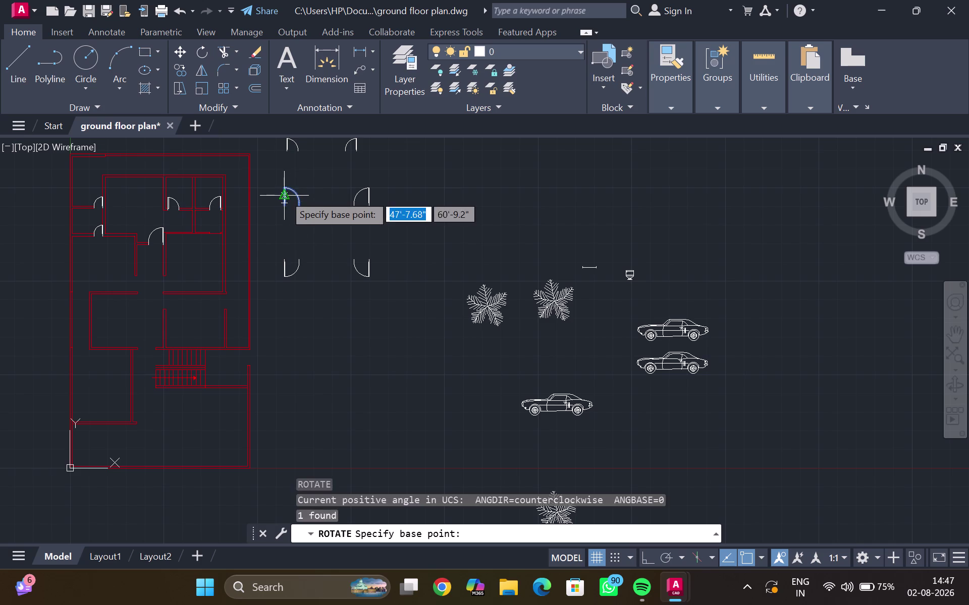
click(313, 218)
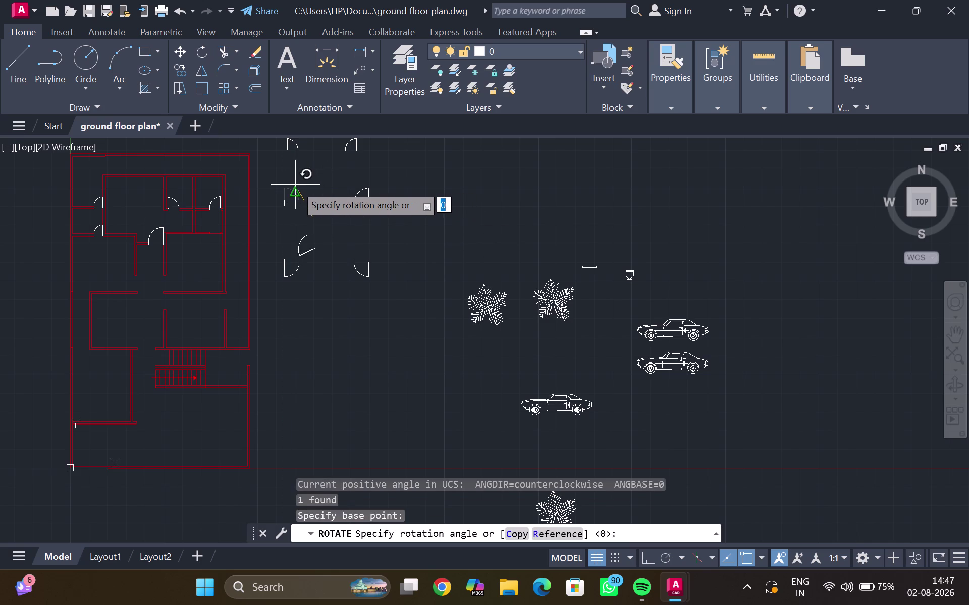
key(ctrl+F8)
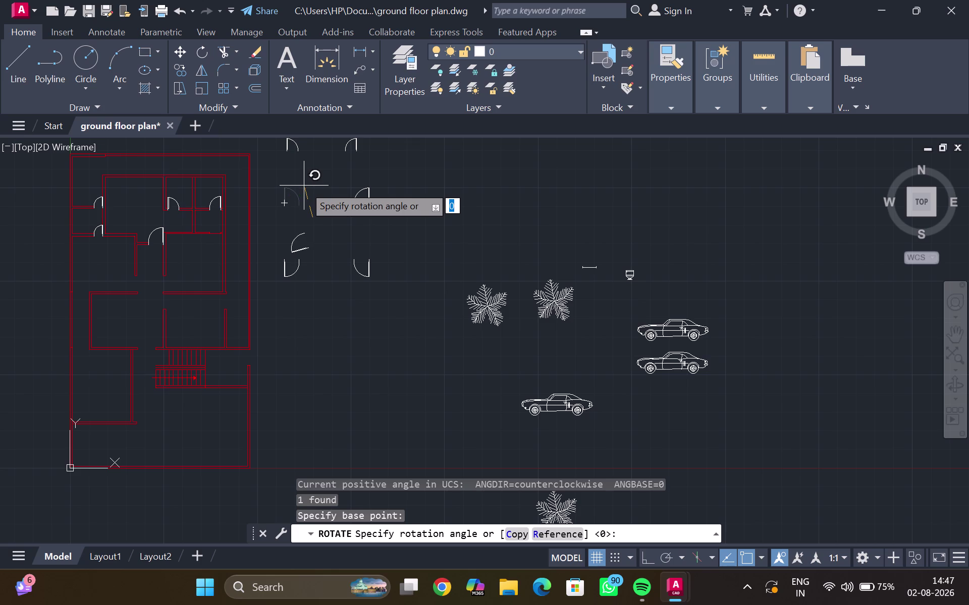
click(308, 202)
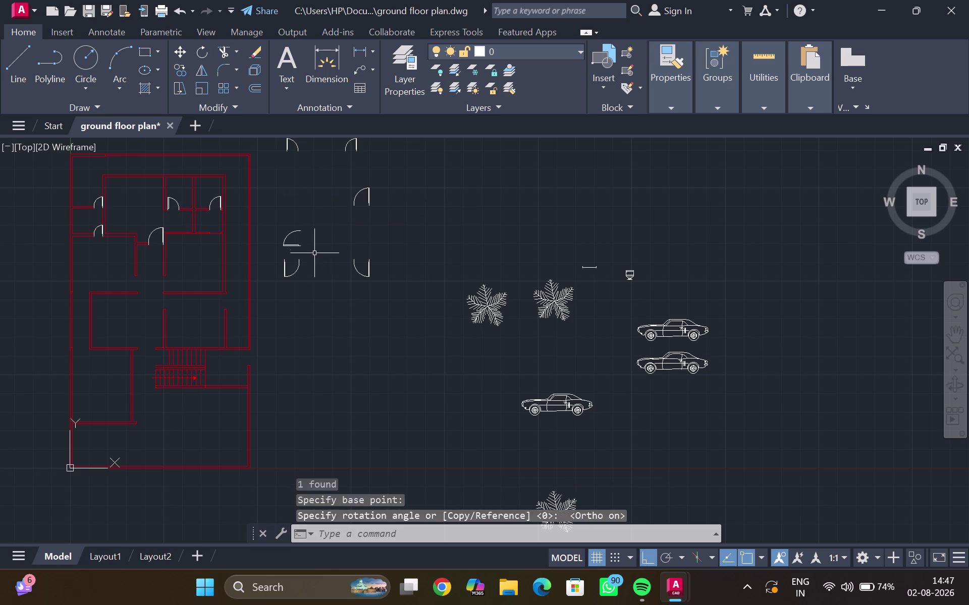
Start mirroring the rotated door, then abandon the attempt.
click(296, 247)
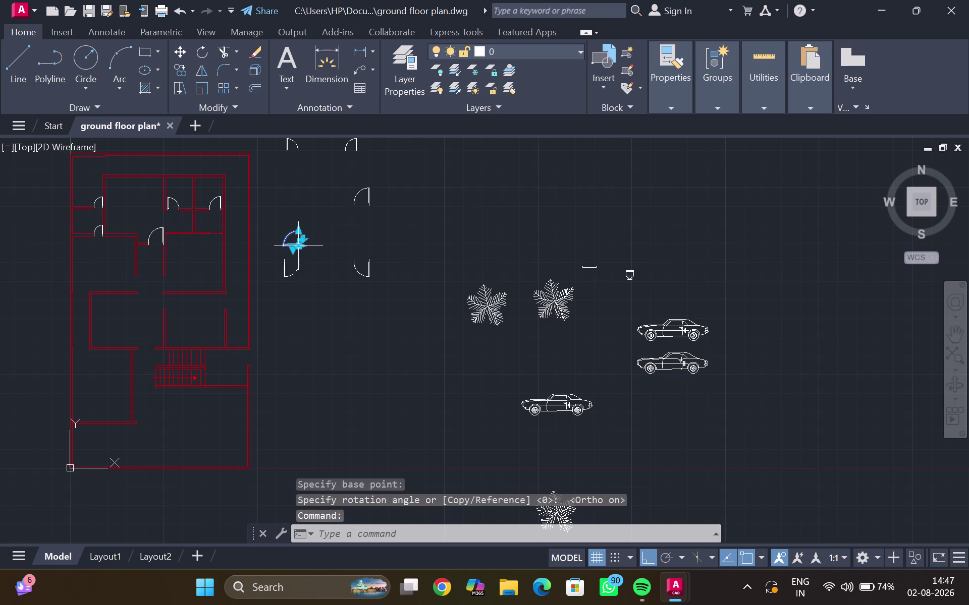
key(m)
key(i)
key(Return)
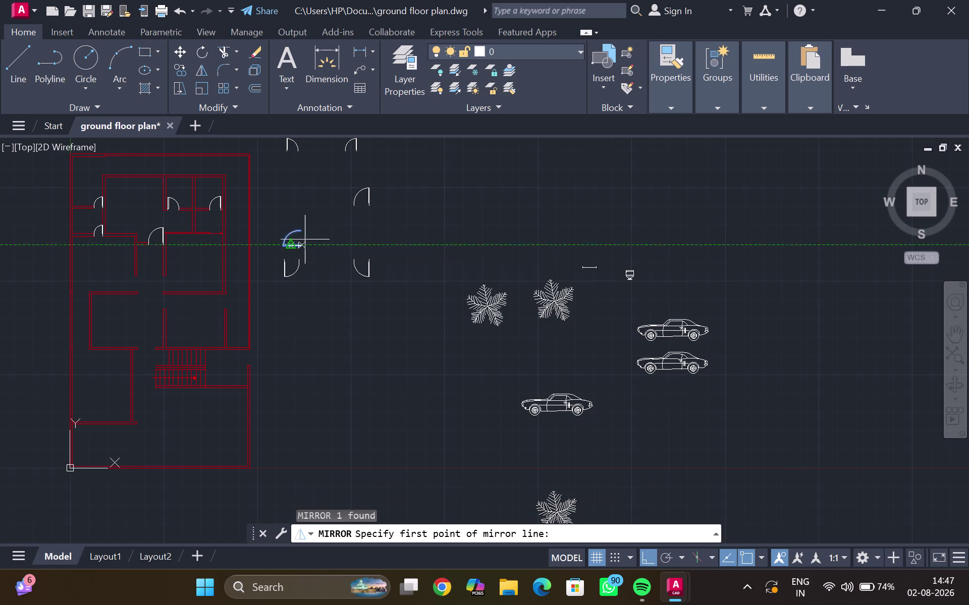
click(312, 224)
click(315, 253)
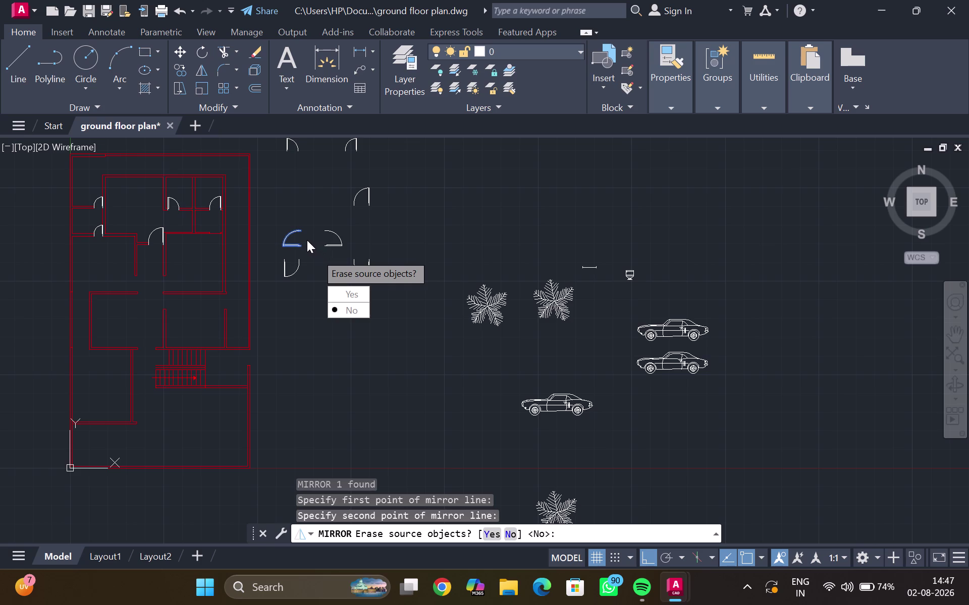
key(Escape)
Mirror the door again across a line through its hinge.
click(292, 232)
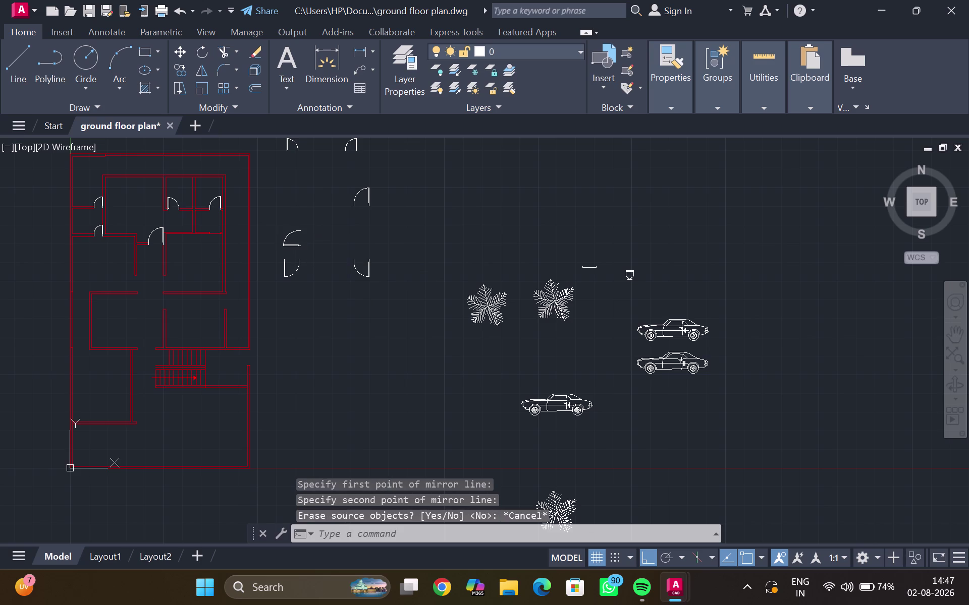
key(m)
key(i)
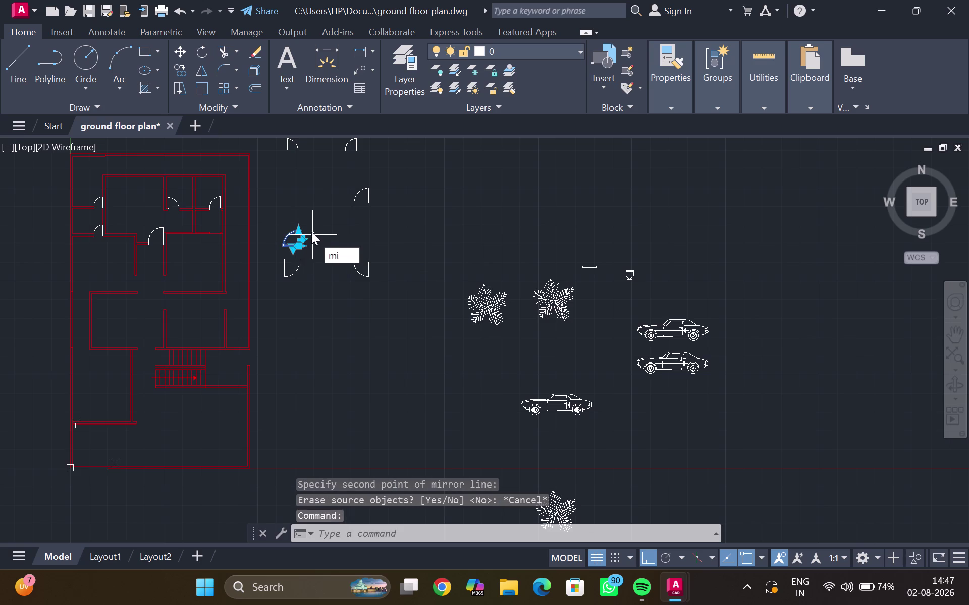
key(Return)
click(312, 223)
click(315, 256)
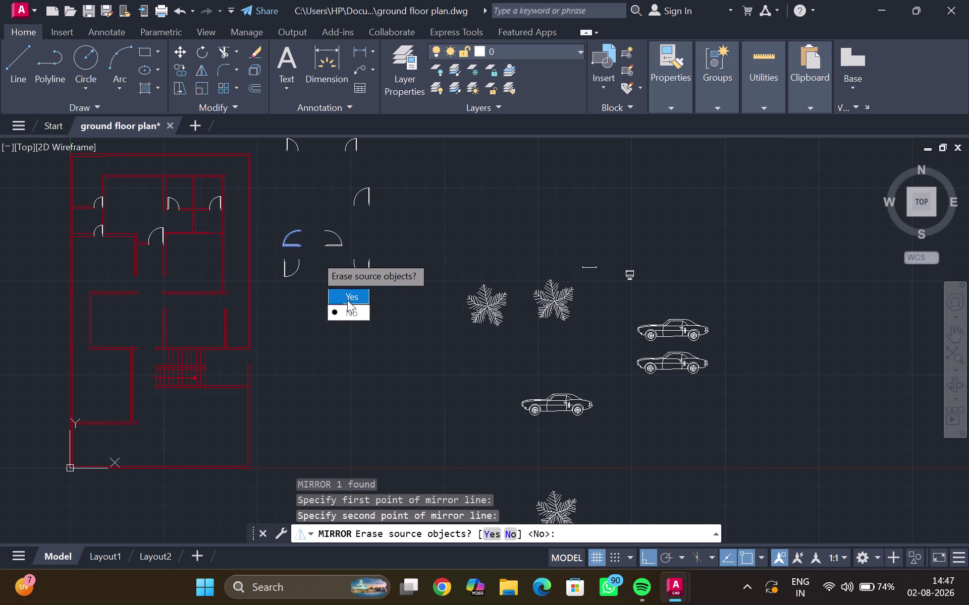
drag(349, 310, 315, 256)
click(289, 235)
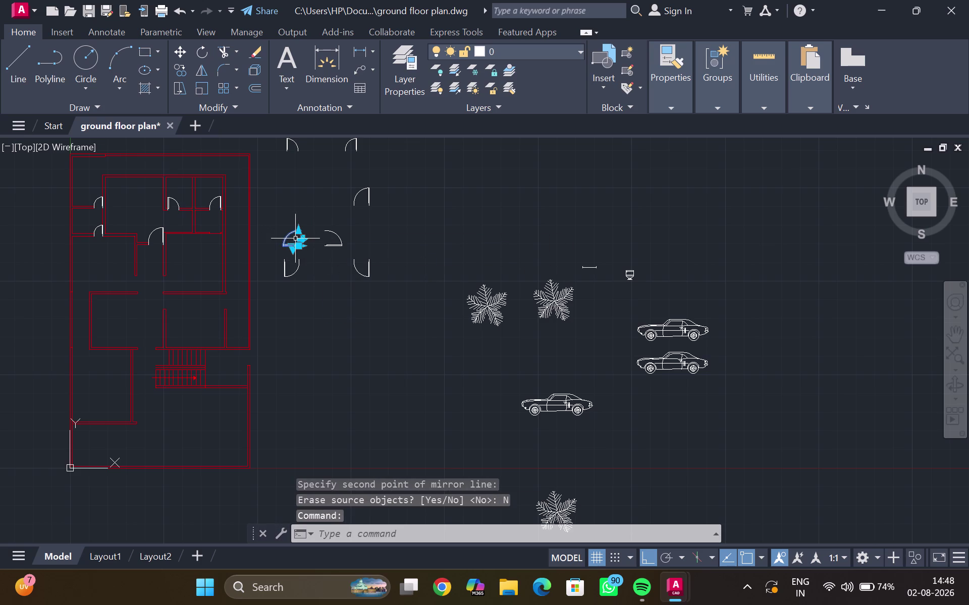
Copy the first door swing from its base point into a wall opening.
key(c)
key(o)
key(Return)
scroll(up, 3)
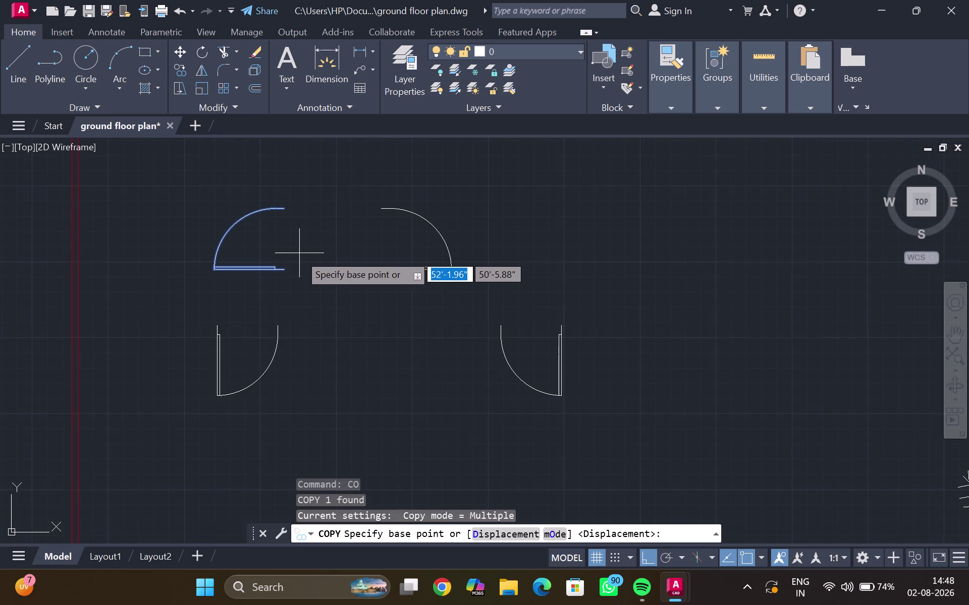
click(286, 273)
scroll(down, 3)
middle_drag(84, 287, 158, 252)
scroll(down, 3)
key(ctrl+F8)
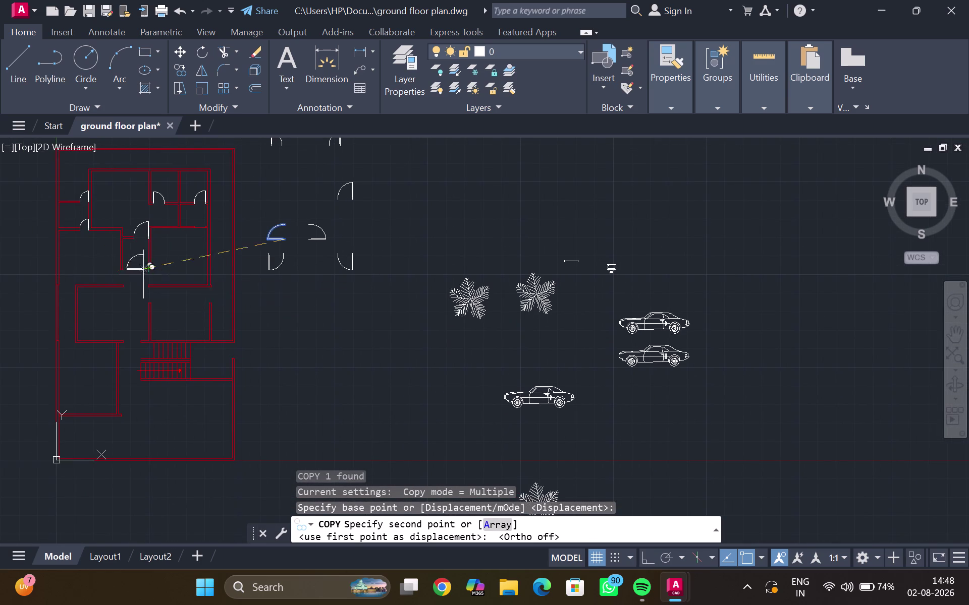
scroll(up, 3)
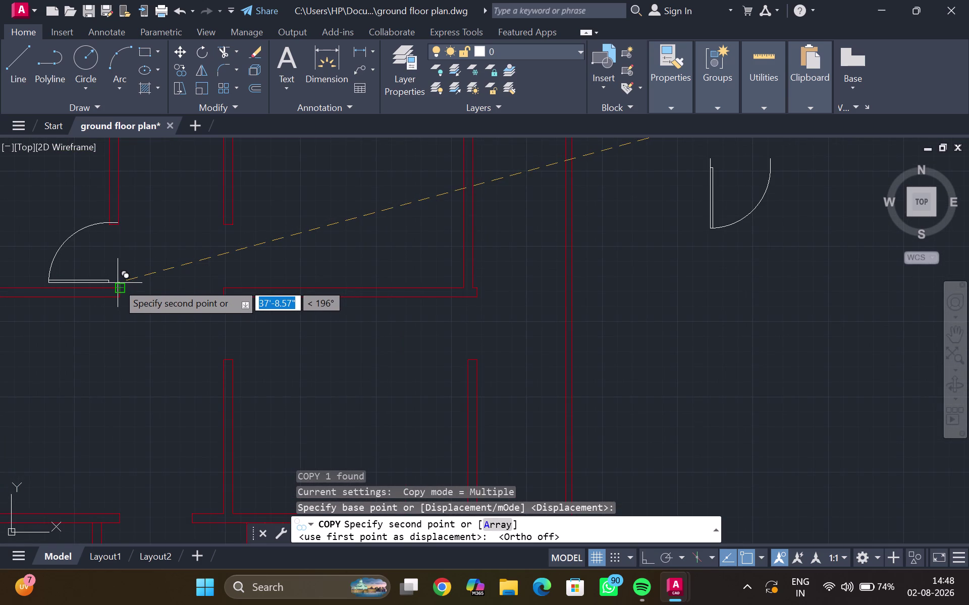
scroll(up, 3)
click(120, 292)
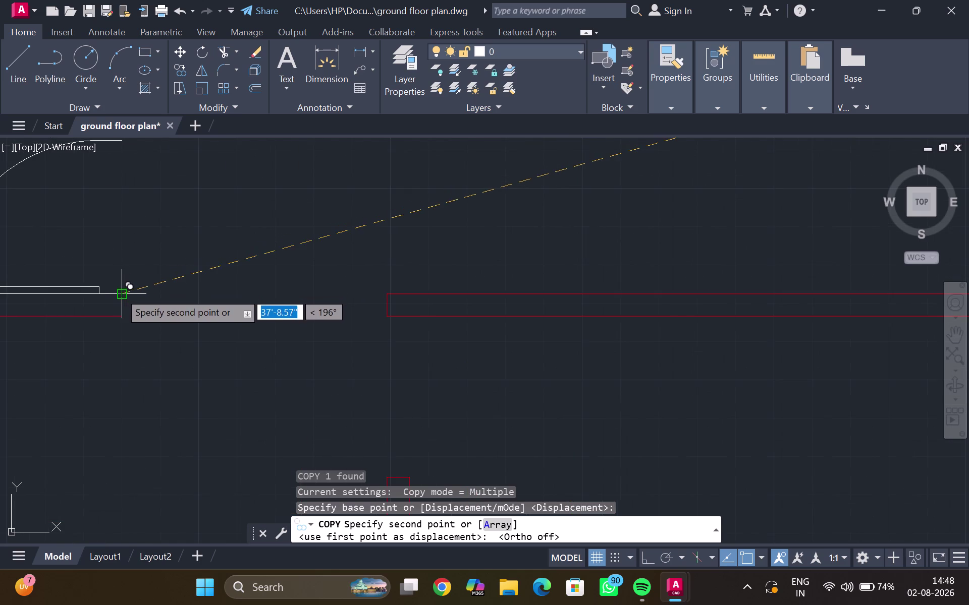
scroll(down, 3)
scroll(down, 3)
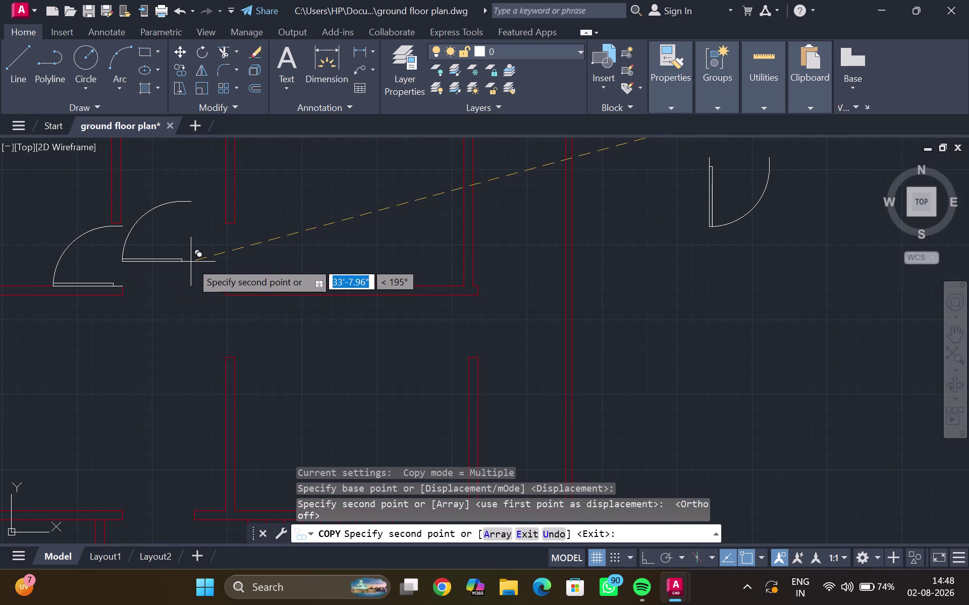
key(Escape)
Copy the second door swing into the doorway, facing the first.
scroll(down, 3)
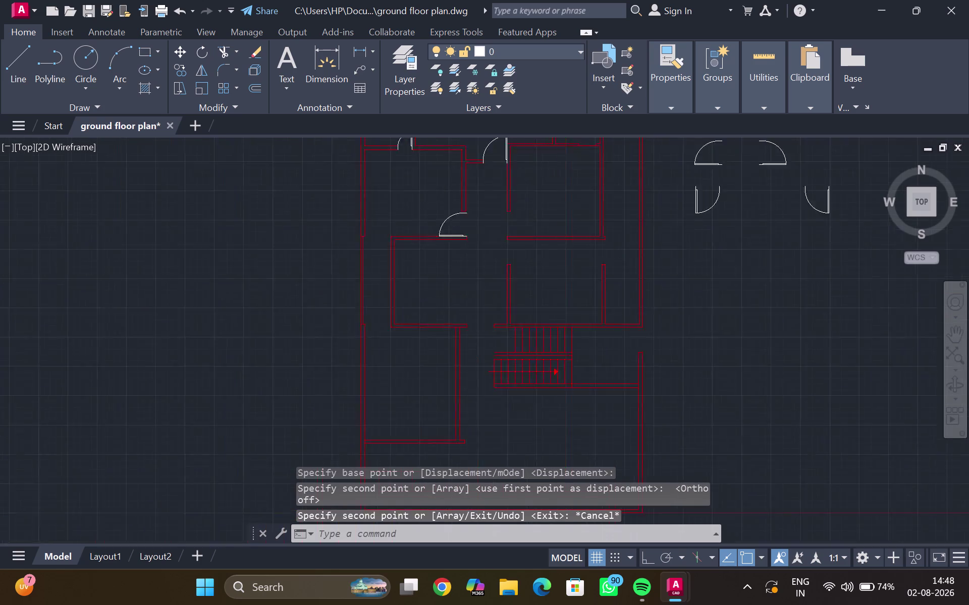
scroll(up, 3)
middle_drag(689, 201, 530, 294)
scroll(up, 3)
middle_click(613, 239)
click(612, 239)
key(c)
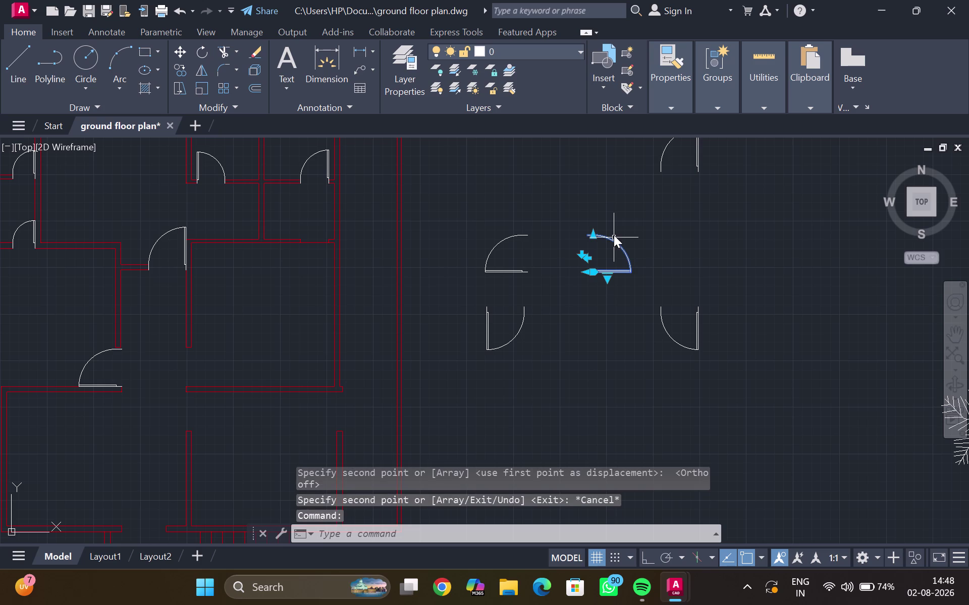
key(o)
key(Return)
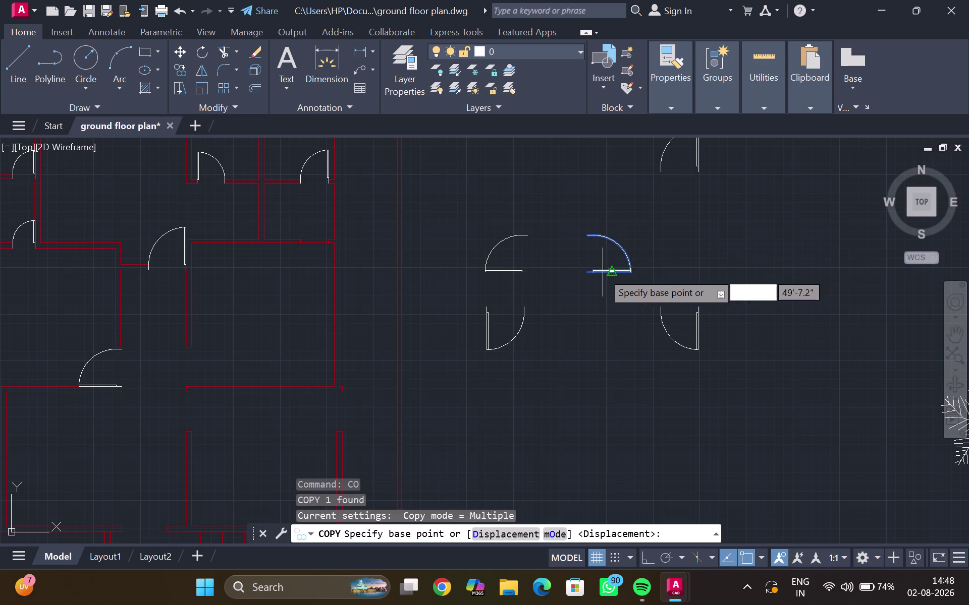
scroll(up, 3)
click(587, 271)
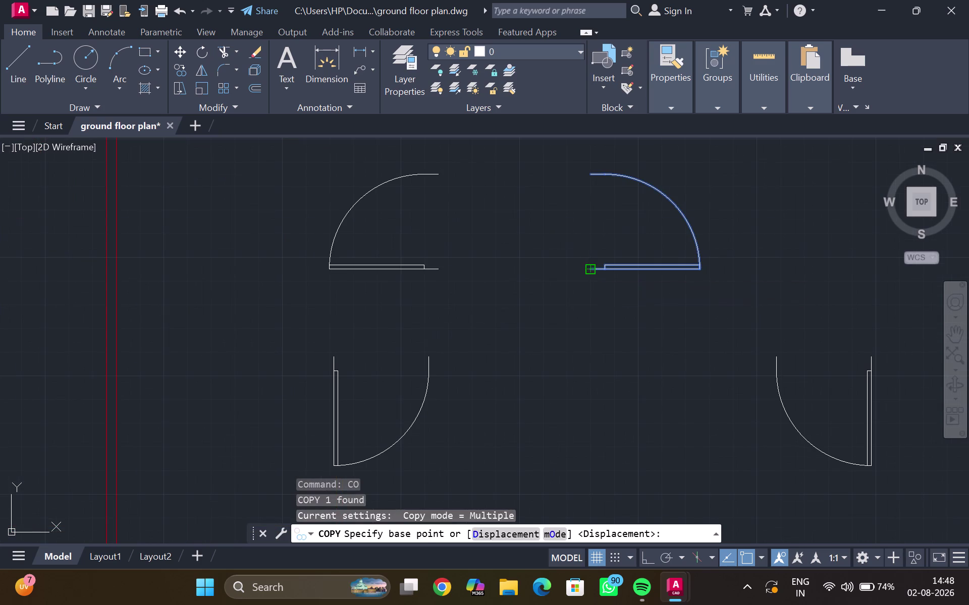
scroll(down, 3)
middle_drag(96, 422, 227, 336)
scroll(up, 3)
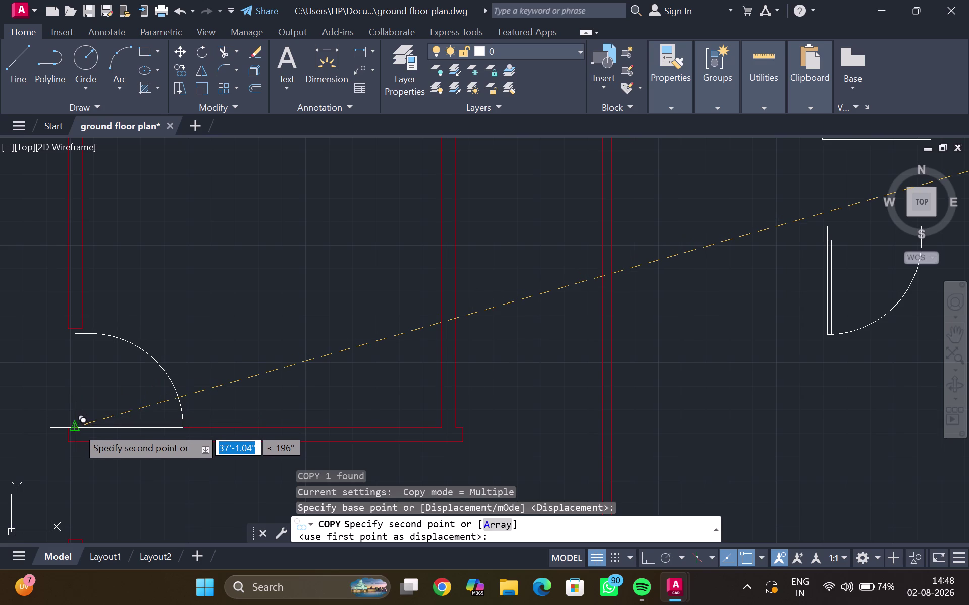
click(68, 424)
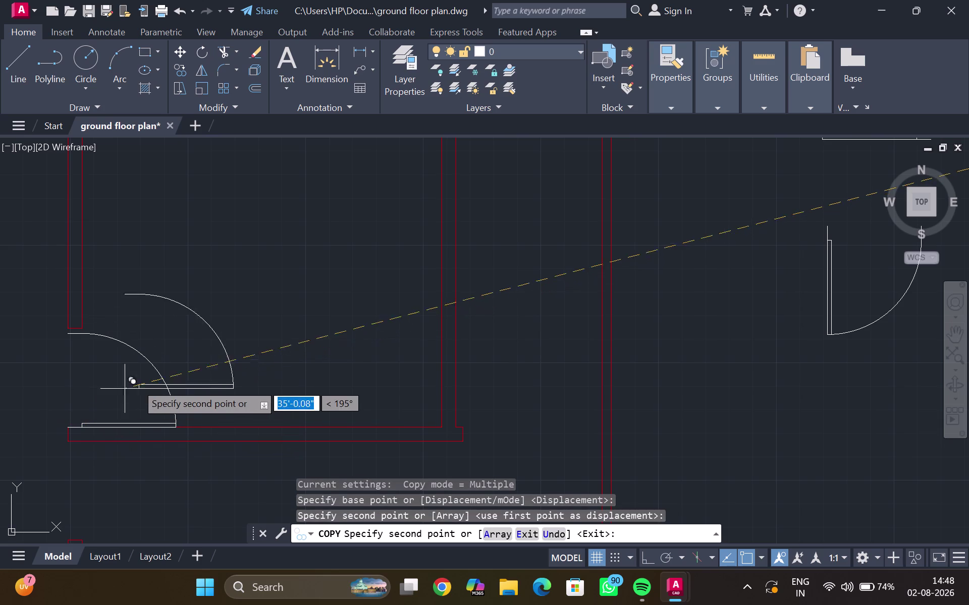
key(Escape)
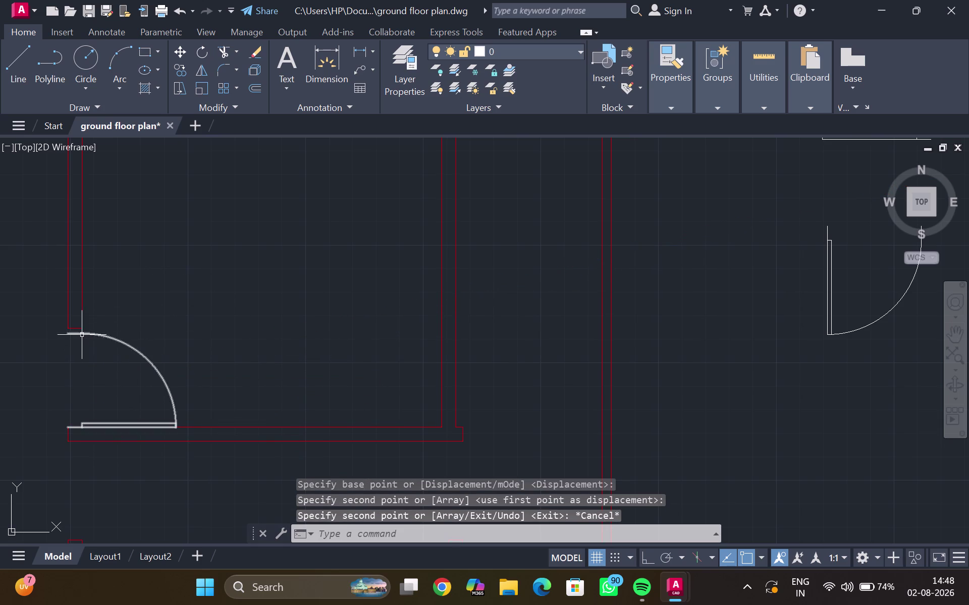
Extend the wall lines at the doorway with a fence selection.
key(e)
key(x)
key(Return)
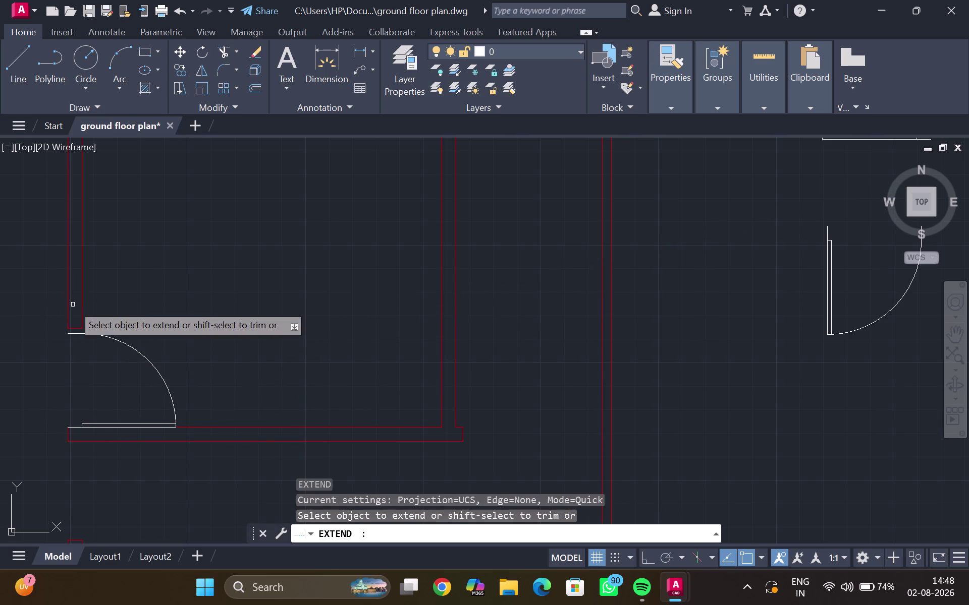
scroll(down, 3)
middle_drag(58, 310, 72, 291)
drag(23, 275, 34, 275)
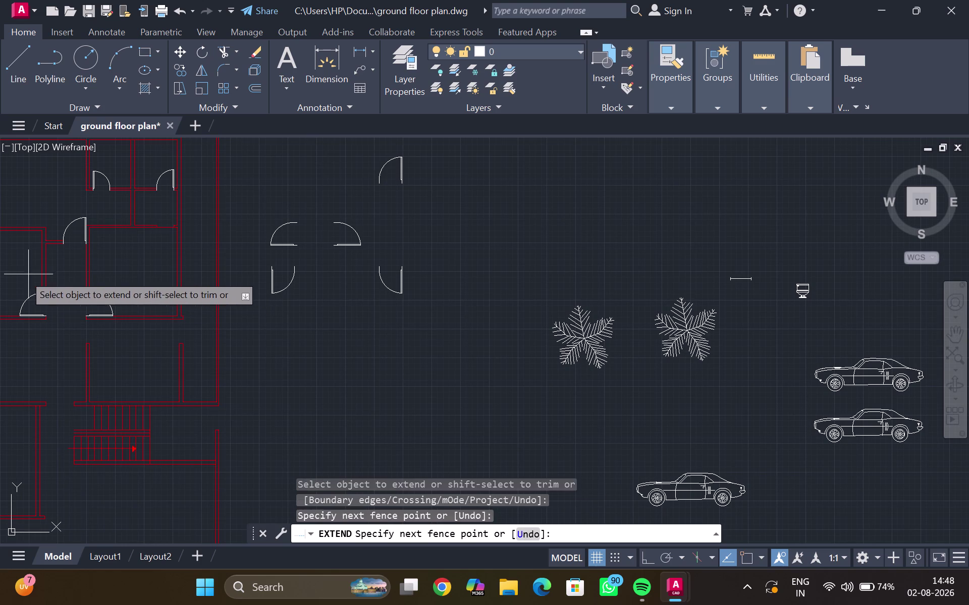
drag(33, 275, 132, 282)
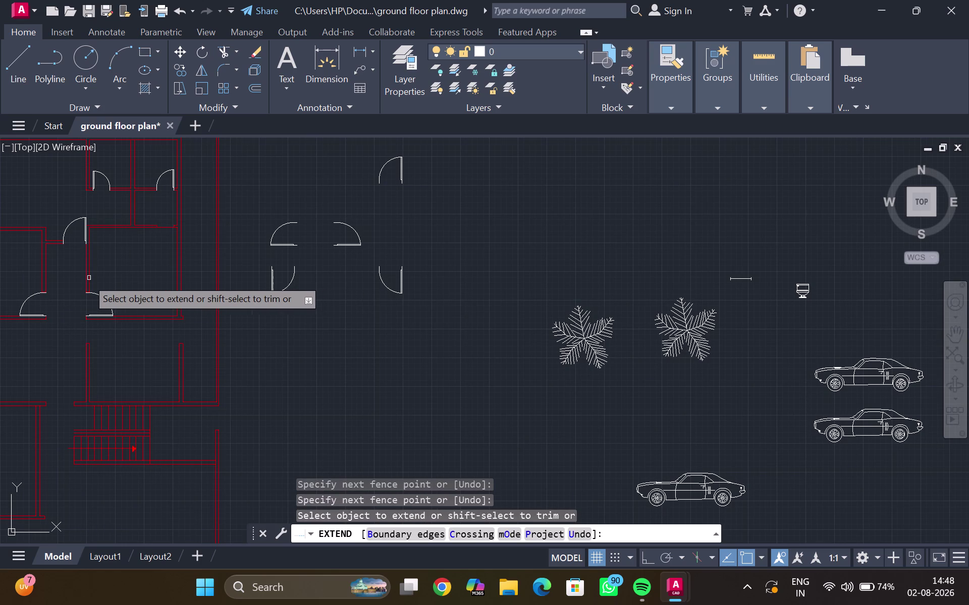
Trim the two wall pieces crossing the doorway.
key(Escape)
key(t)
key(r)
key(Return)
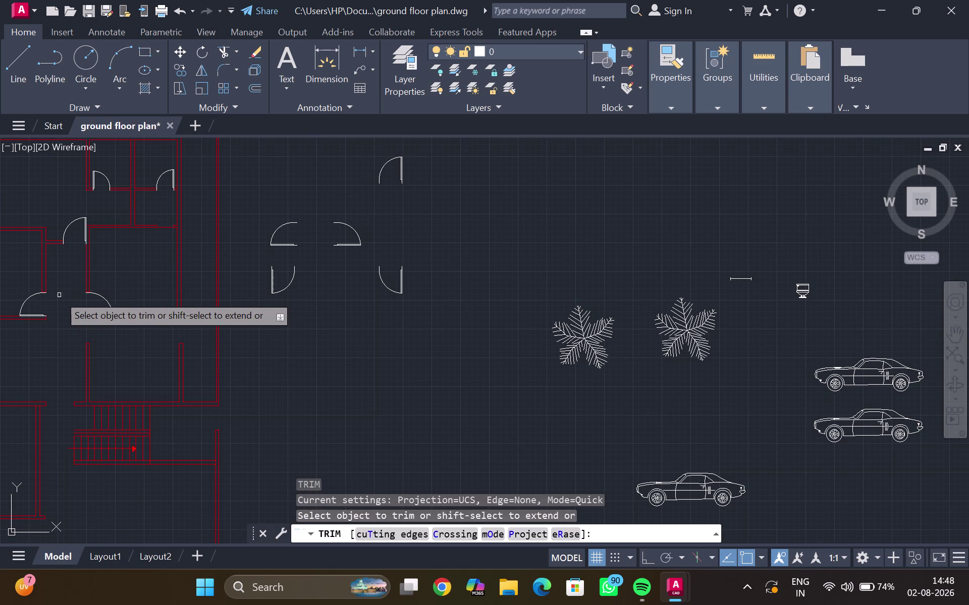
scroll(up, 3)
scroll(up, 3)
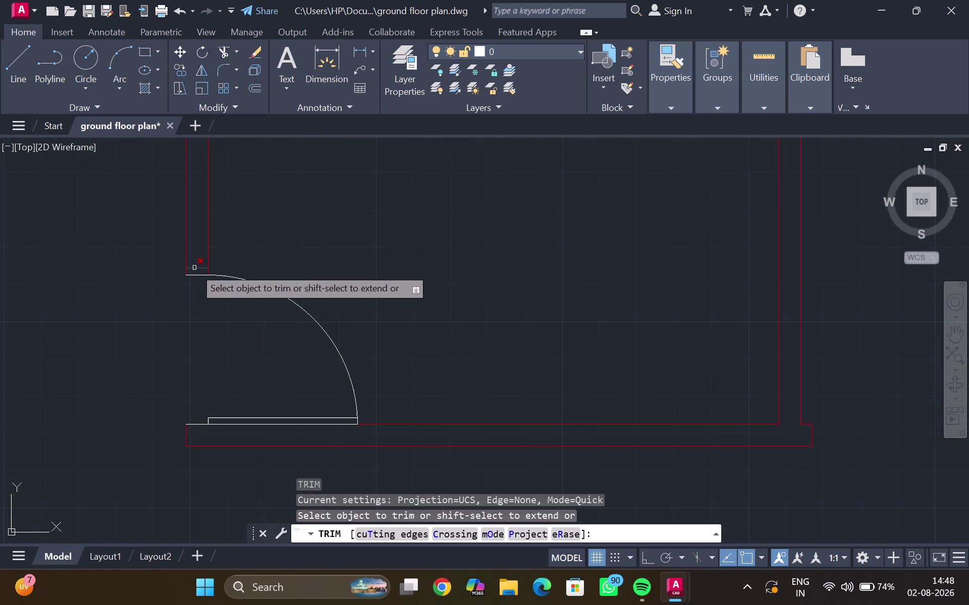
click(195, 268)
scroll(down, 3)
middle_drag(0, 306, 208, 282)
scroll(up, 3)
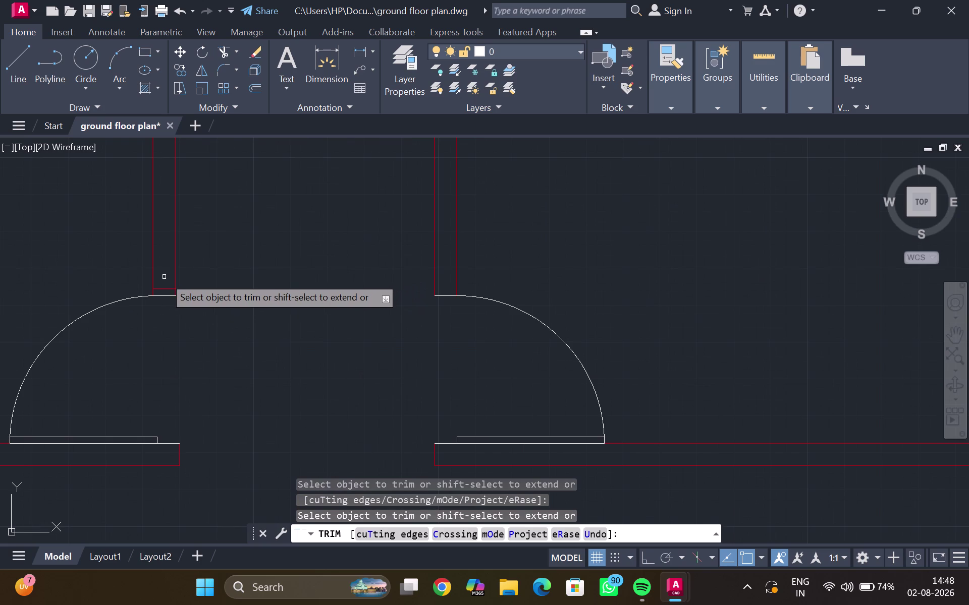
click(163, 288)
scroll(down, 3)
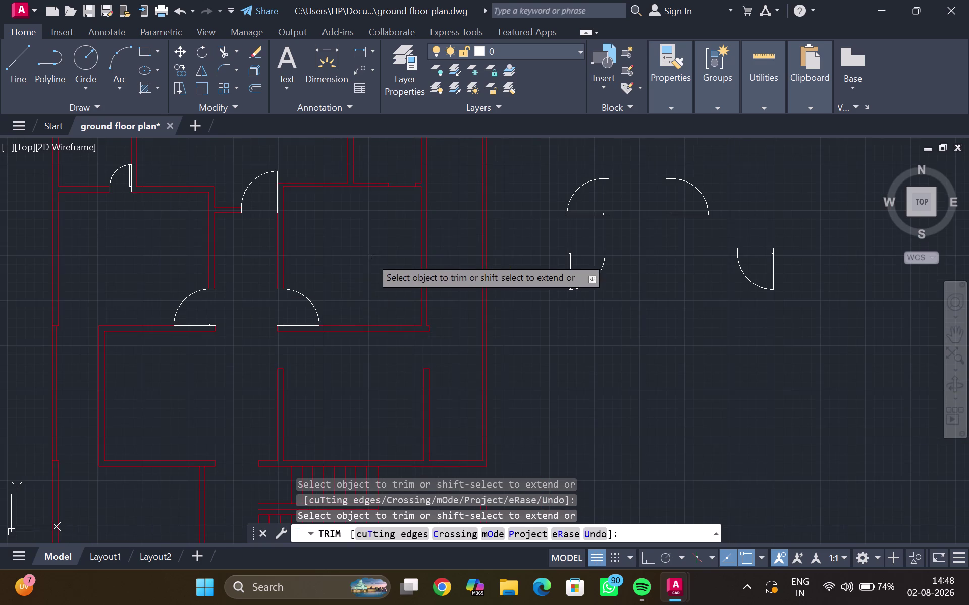
scroll(down, 3)
key(Escape)
Pan and zoom over the plan, briefly selecting a door to check it.
middle_drag(333, 255, 253, 259)
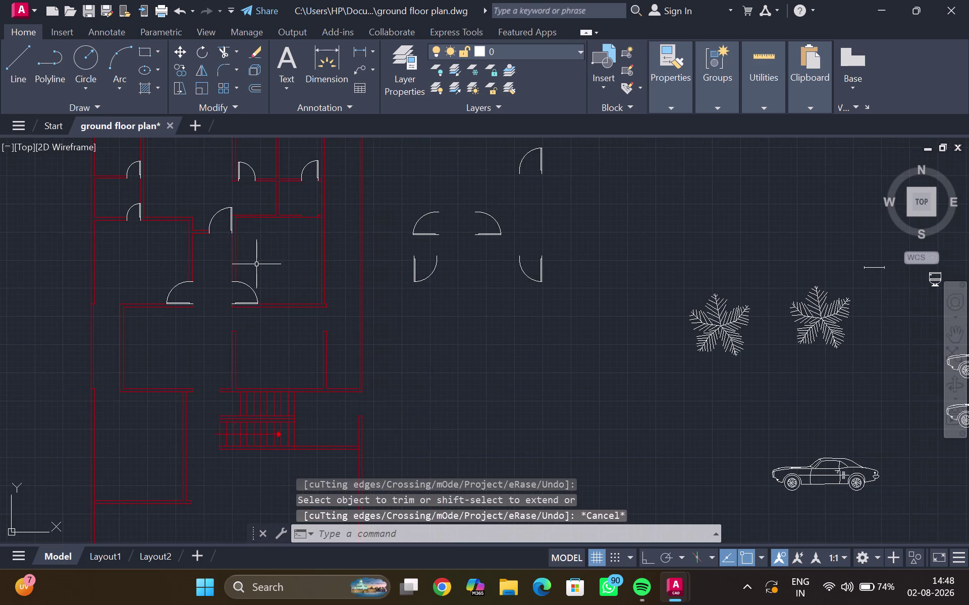
scroll(down, 3)
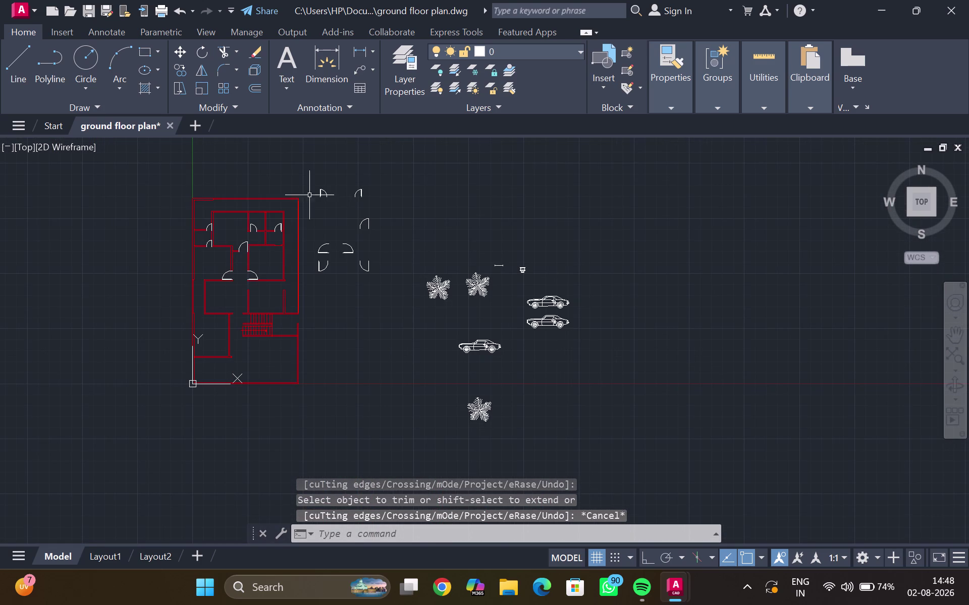
click(253, 273)
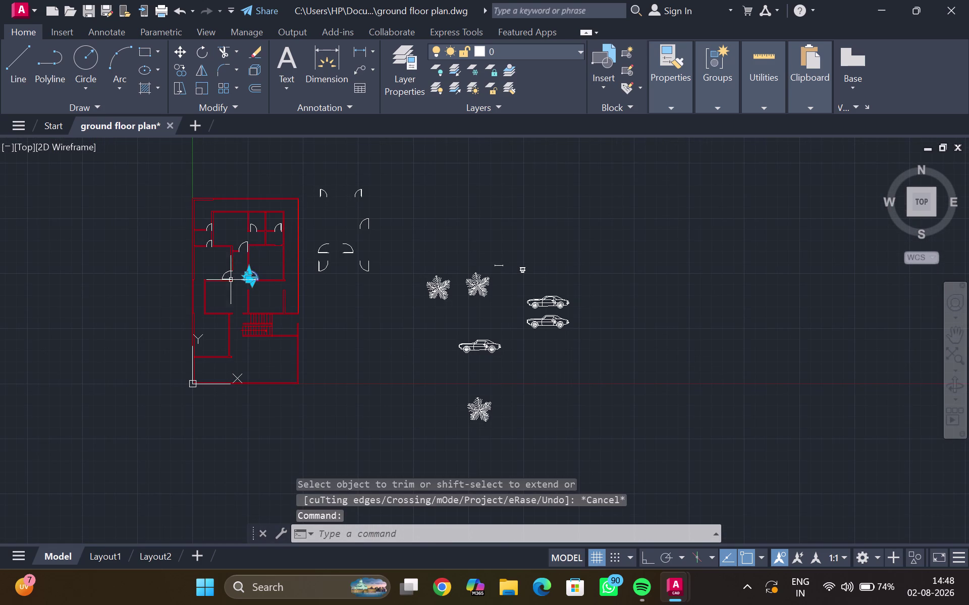
key(Escape)
scroll(up, 3)
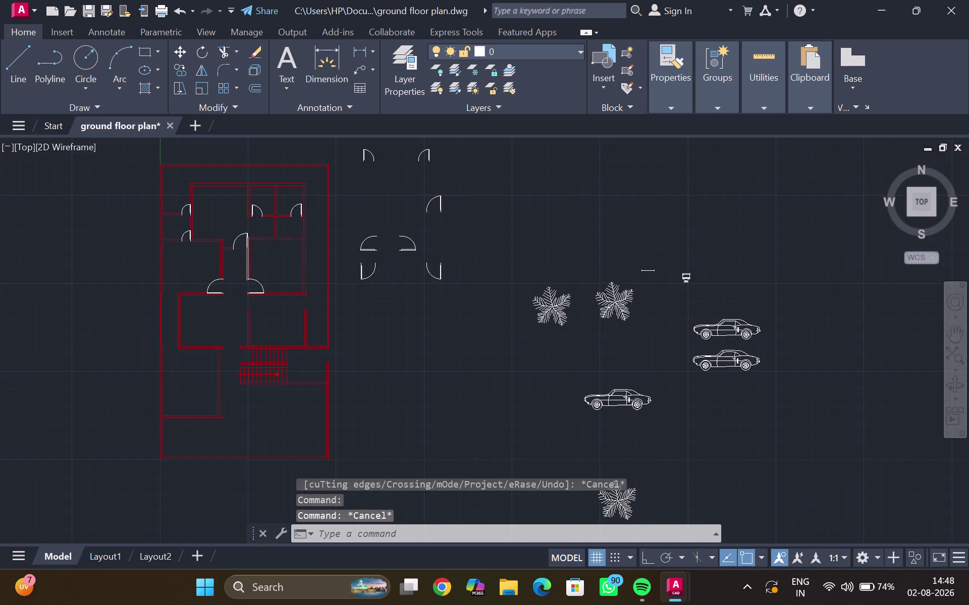
scroll(down, 3)
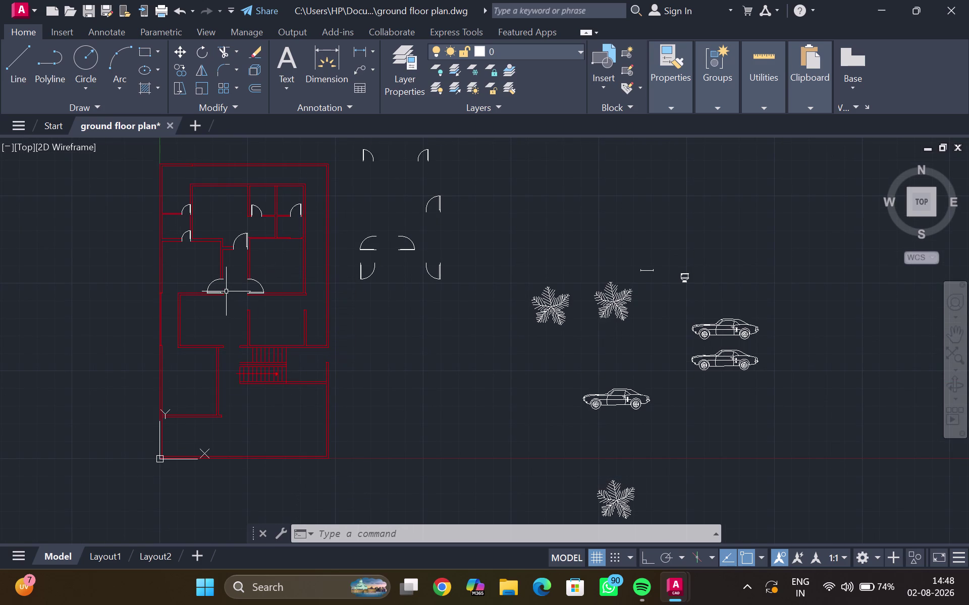
scroll(up, 3)
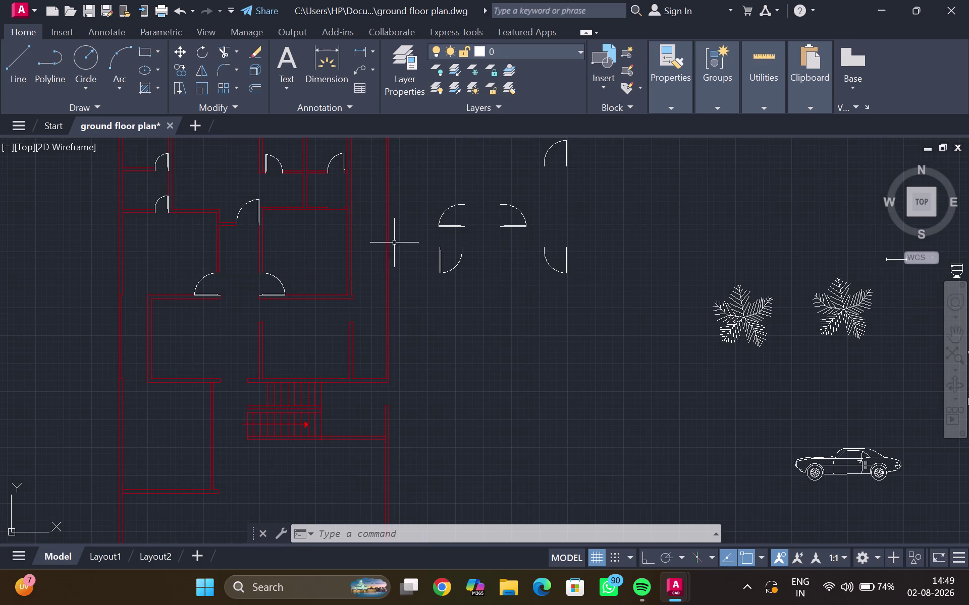
Rotate one loose door symbol a quarter turn about its pivot.
click(454, 216)
click(437, 224)
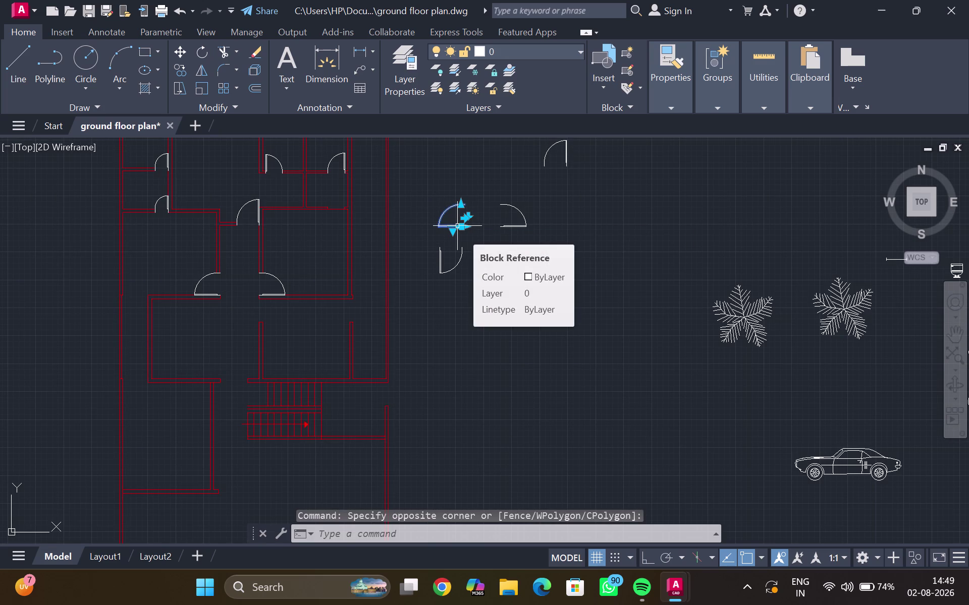
text(ro)
key(Return)
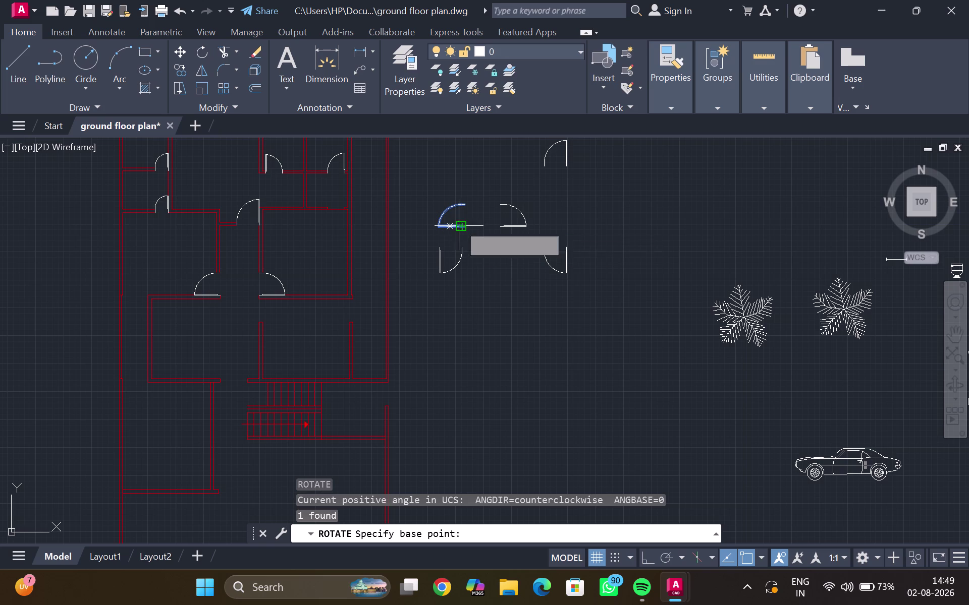
click(449, 220)
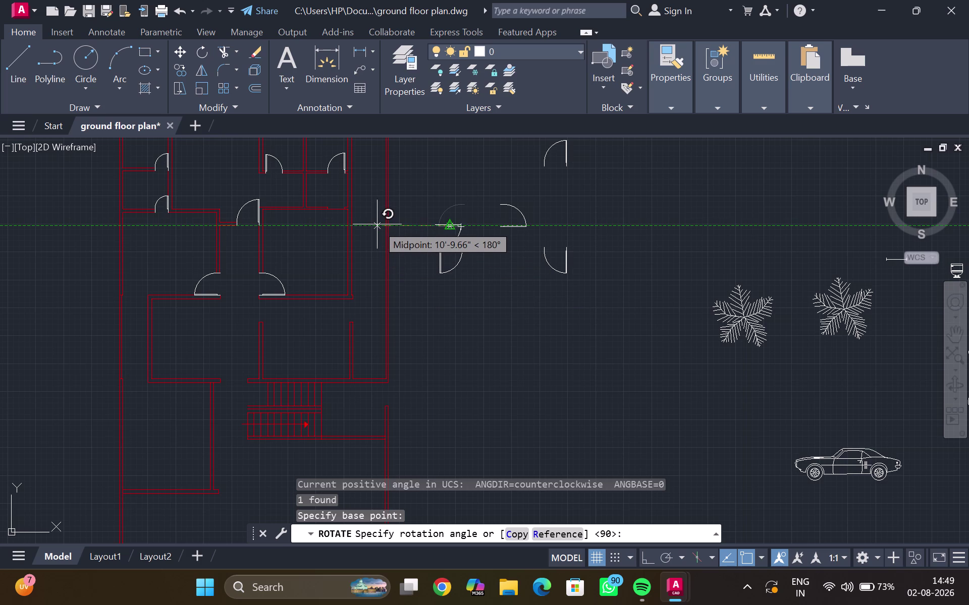
click(376, 223)
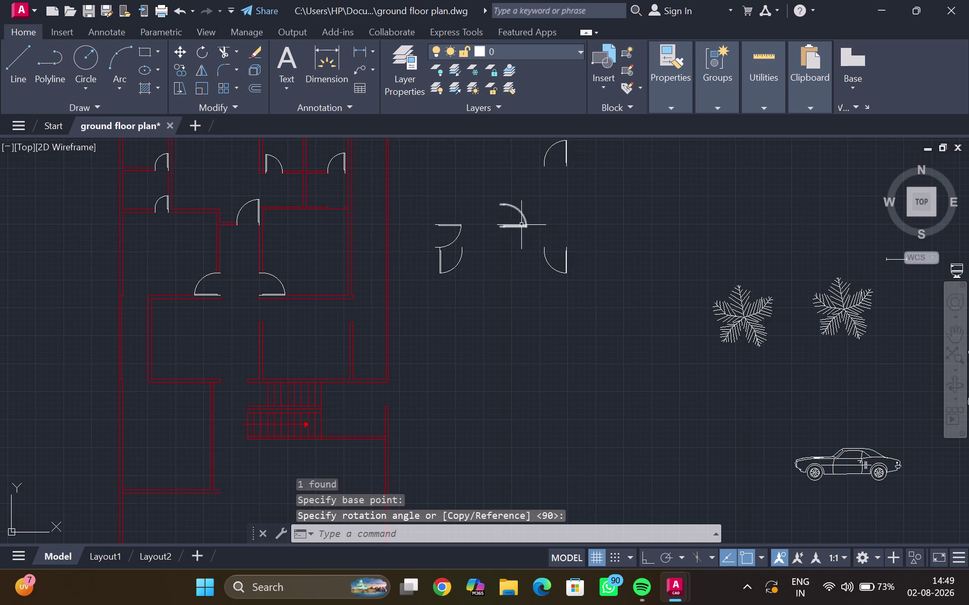
Rotate another loose door symbol a half turn (180°).
click(517, 227)
text(ro)
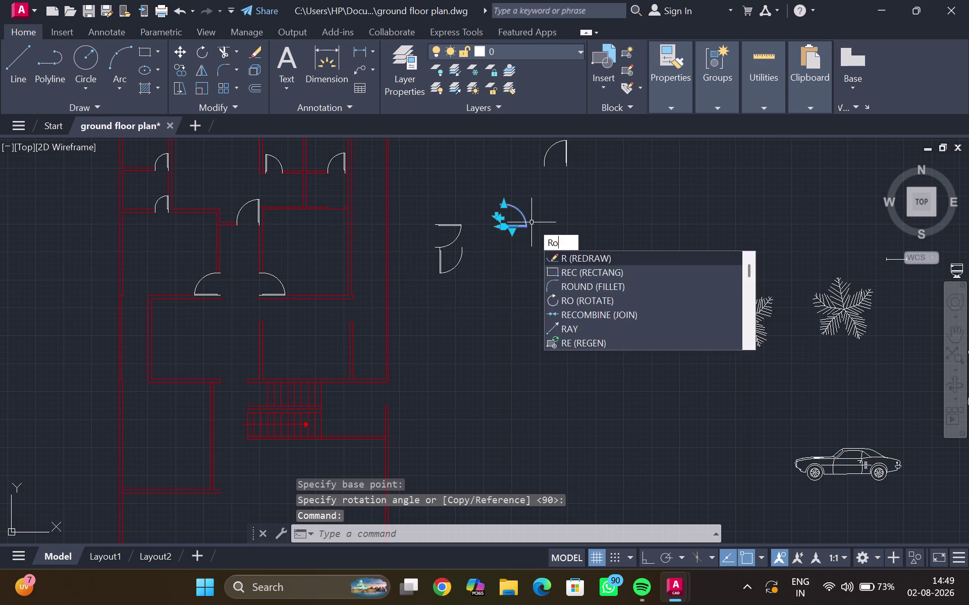
key(Return)
drag(518, 216, 527, 215)
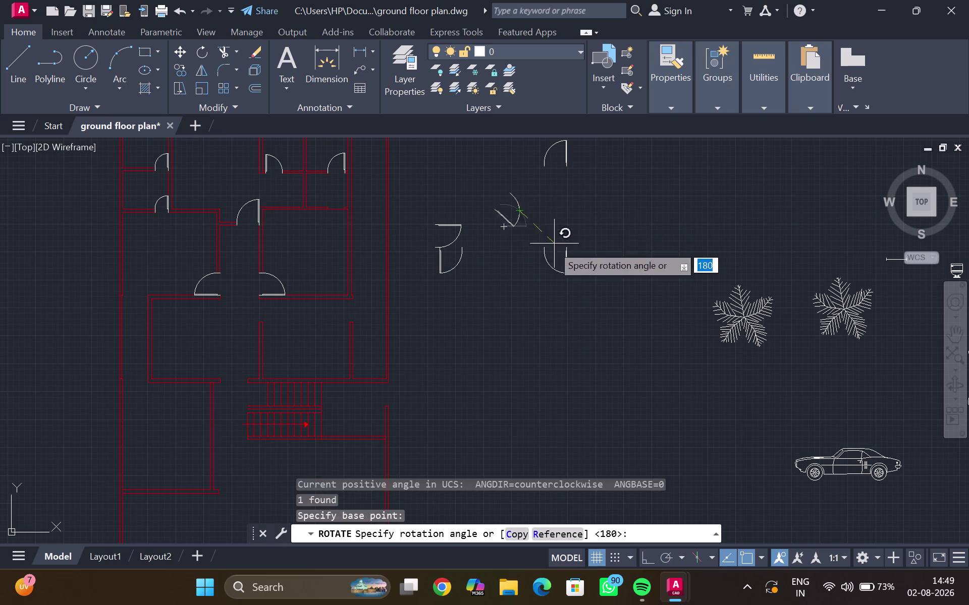
click(479, 212)
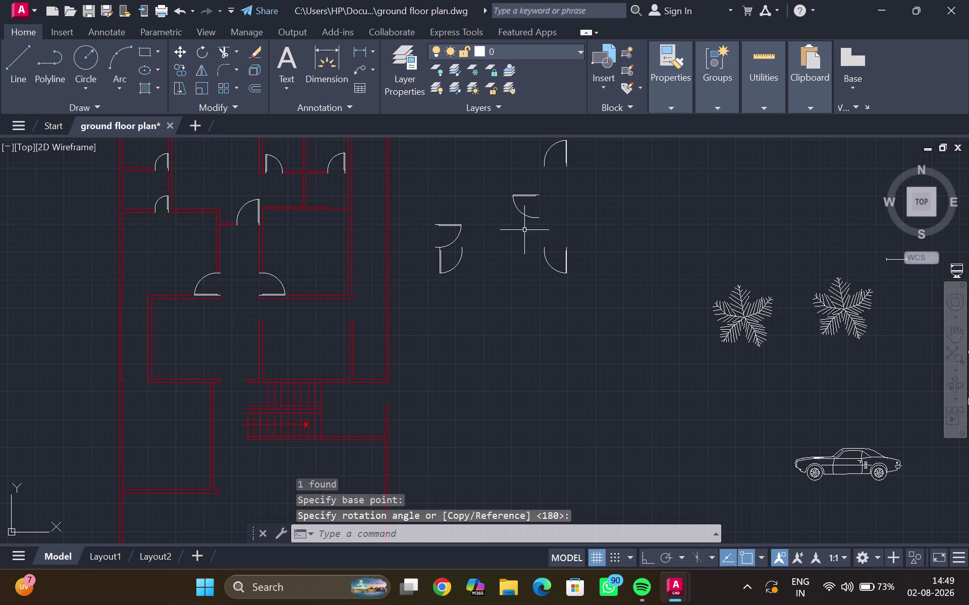
click(450, 226)
Copy the selected door from its corner into two doorway openings in the plan.
text(c)
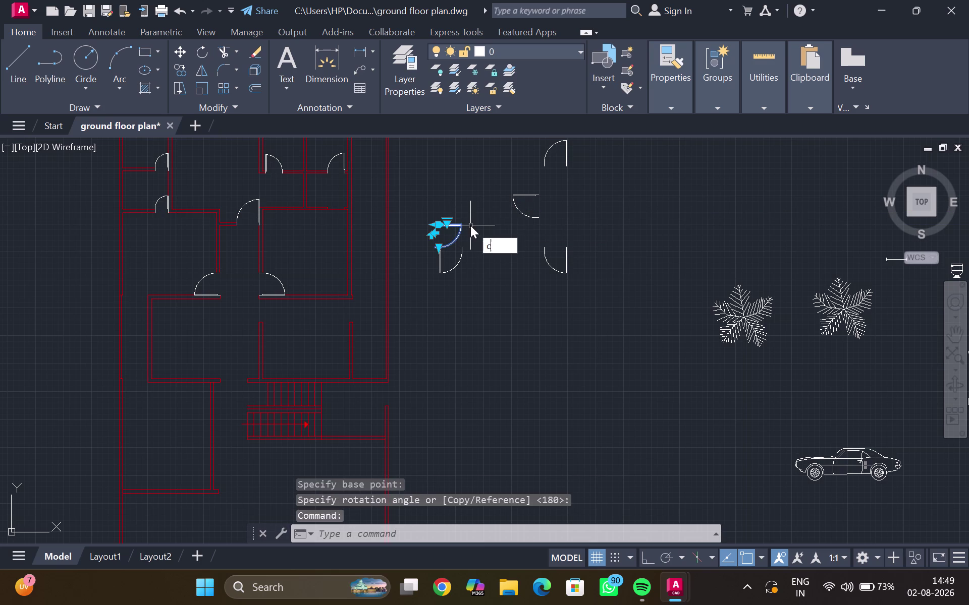
text(o)
key(Return)
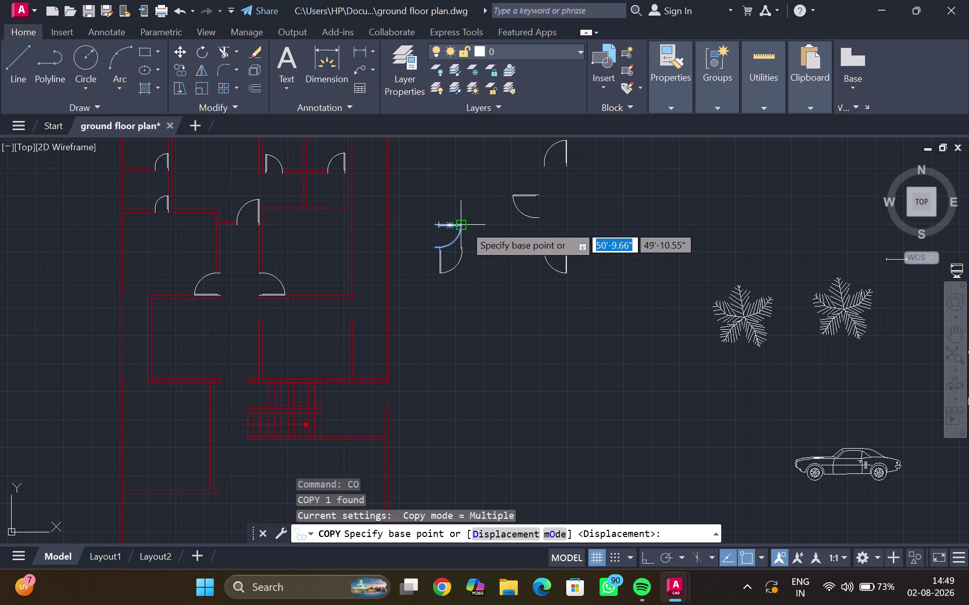
scroll(up, 3)
click(411, 221)
scroll(up, 3)
scroll(down, 3)
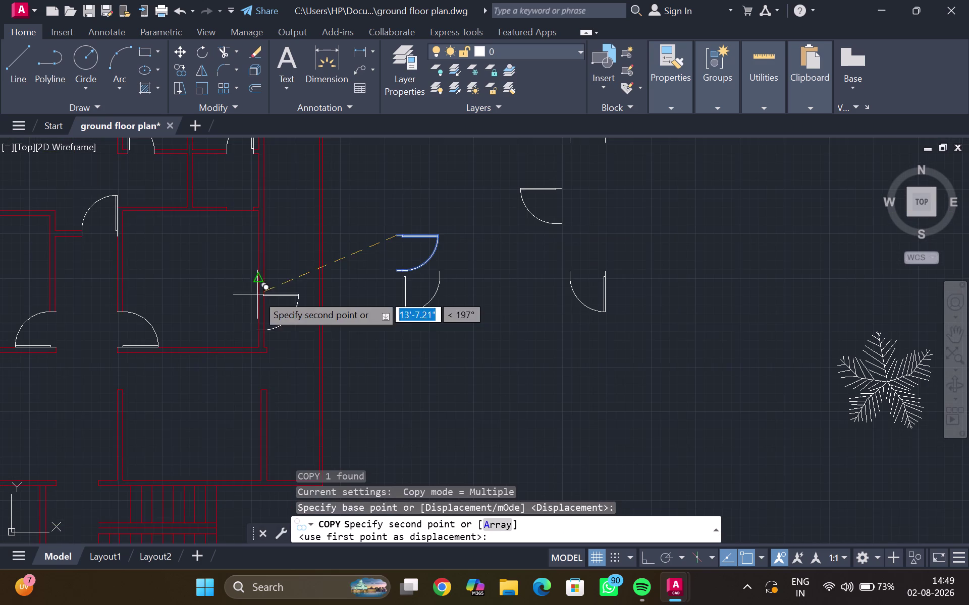
middle_click(237, 305)
click(390, 239)
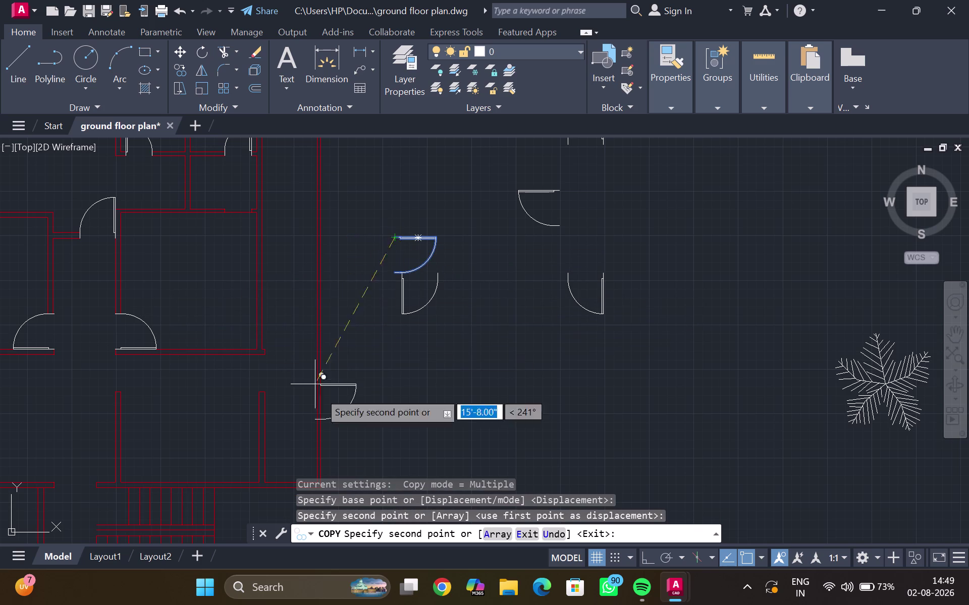
middle_drag(123, 373, 155, 325)
scroll(up, 3)
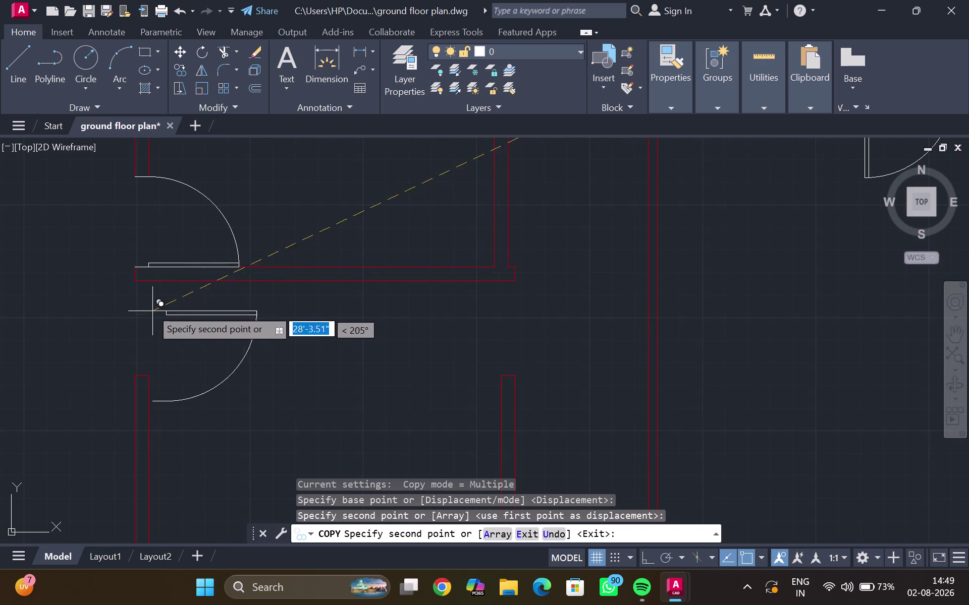
click(138, 284)
scroll(down, 3)
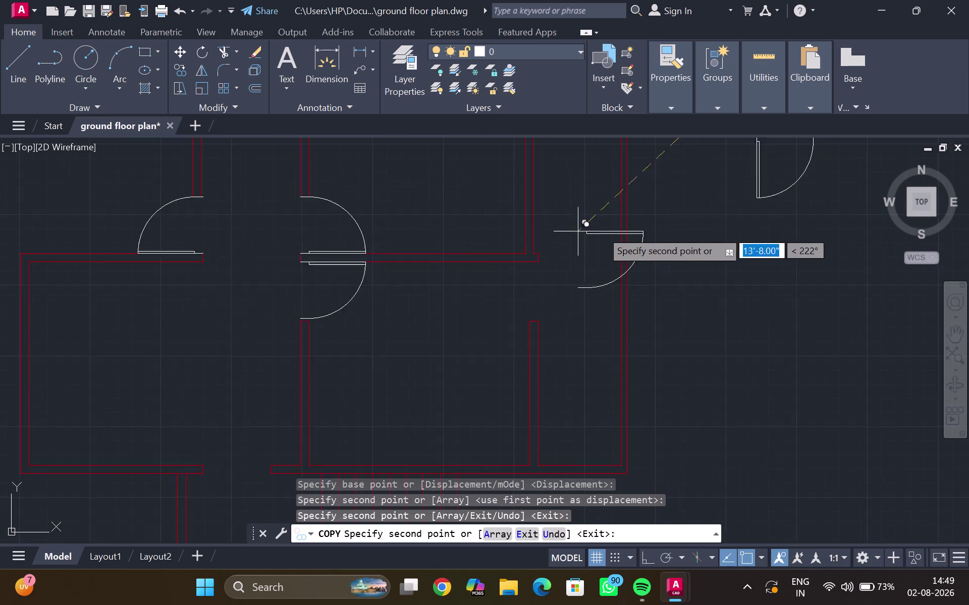
scroll(down, 3)
key(Escape)
Start copying the upper loose door symbol, then abandon the copy unplaced.
middle_drag(668, 212, 531, 279)
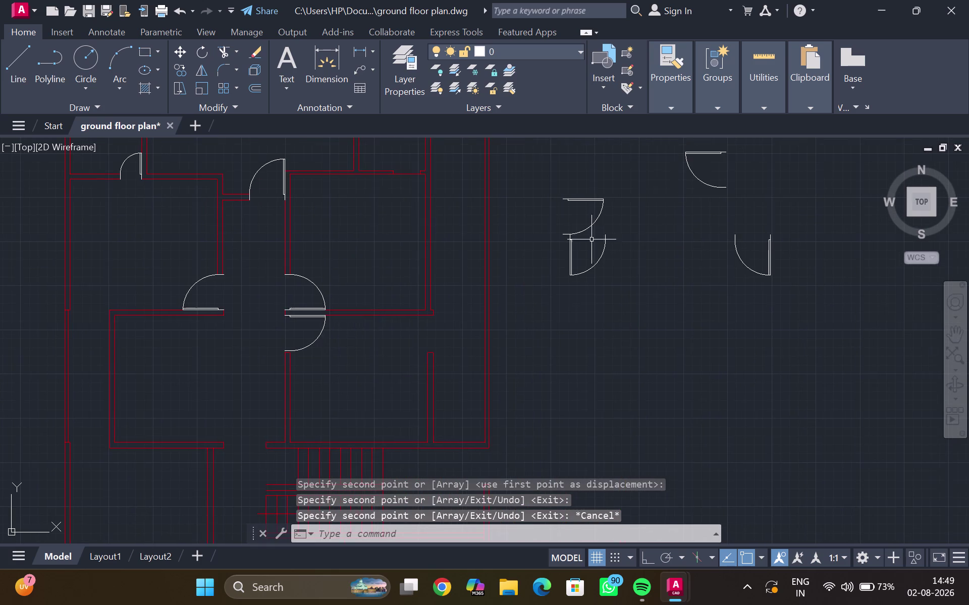
click(702, 151)
text(c)
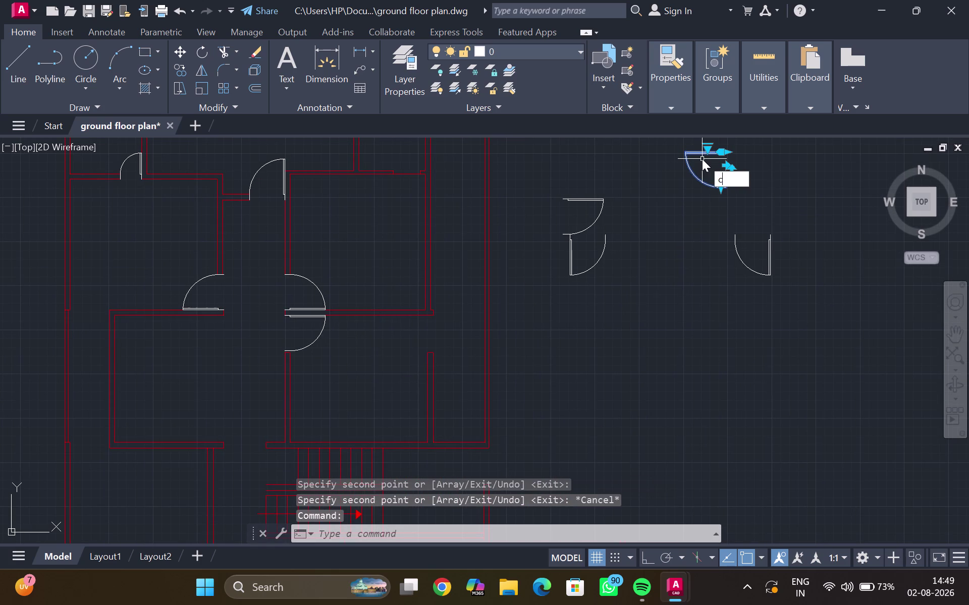
text(o)
key(Return)
scroll(up, 3)
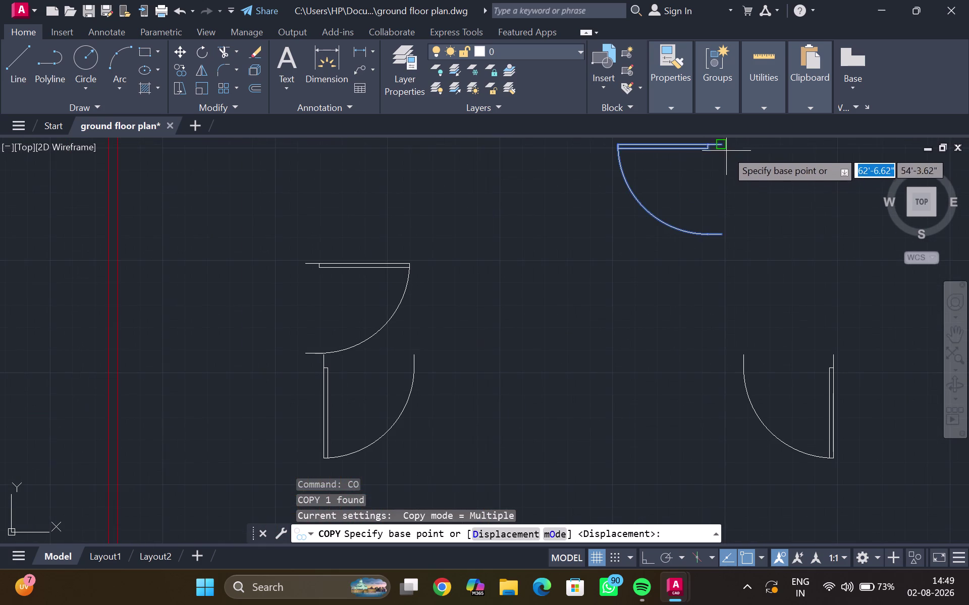
click(723, 145)
scroll(down, 3)
middle_drag(324, 311, 337, 297)
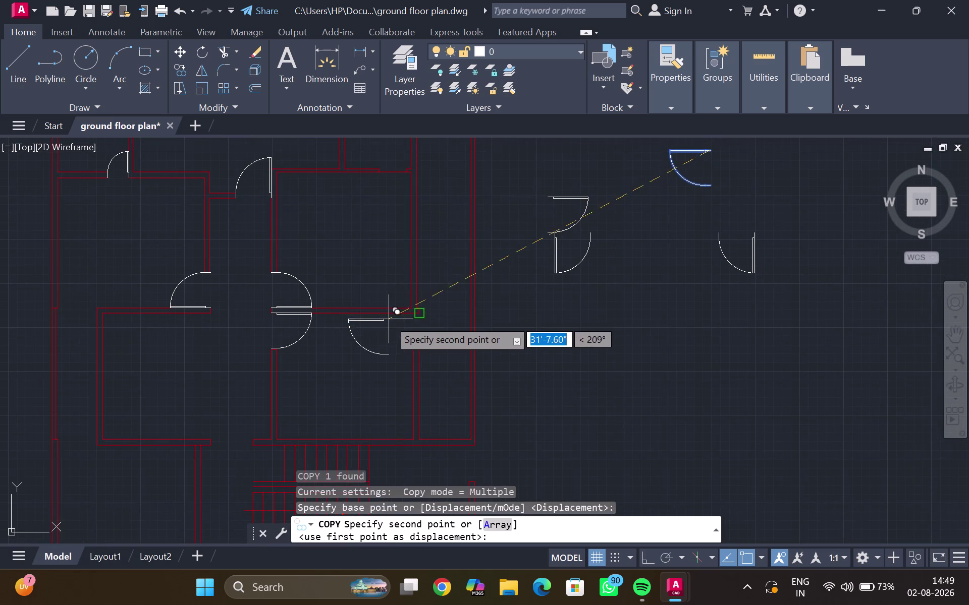
scroll(down, 3)
scroll(up, 3)
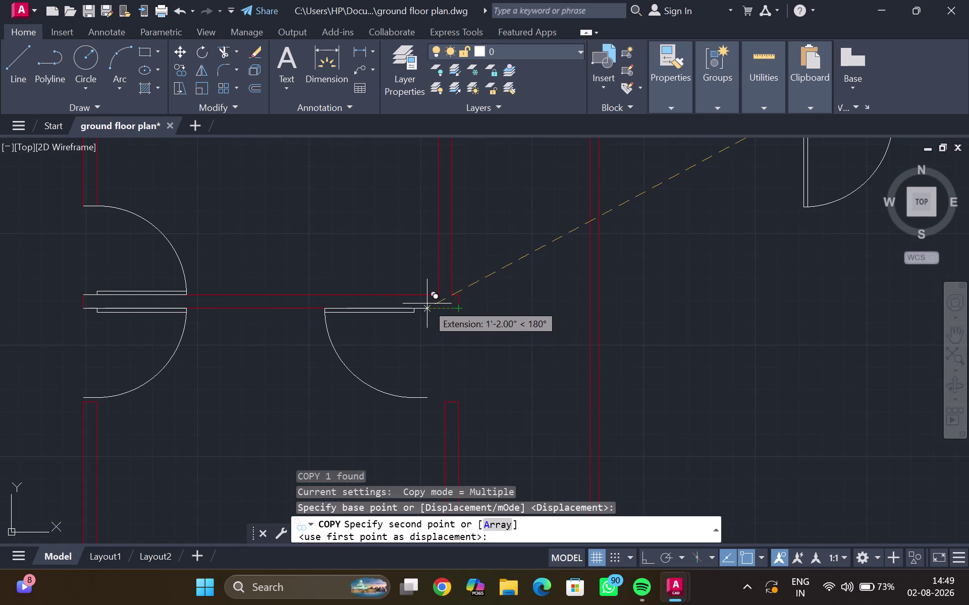
key(Escape)
Copy the upper door symbol into the wall opening beside the facing door pair.
scroll(down, 3)
middle_drag(712, 225, 693, 236)
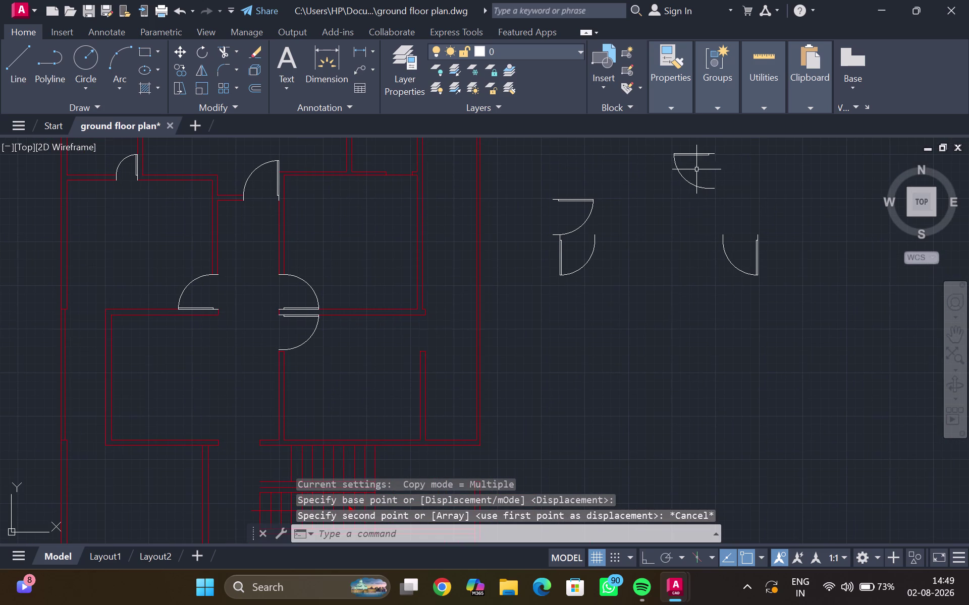
click(693, 155)
text(co)
key(Return)
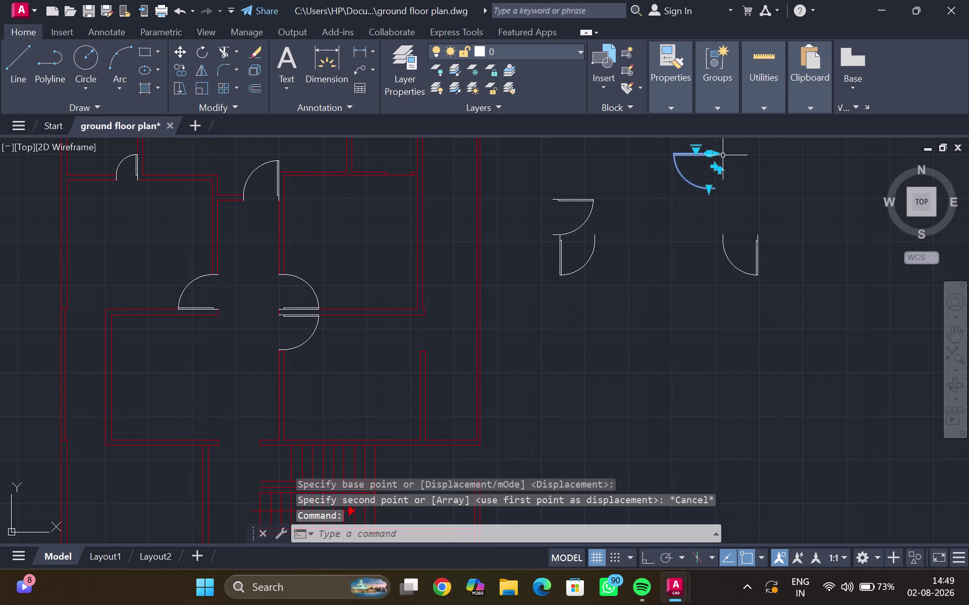
scroll(down, 3)
middle_drag(693, 150, 642, 205)
scroll(up, 3)
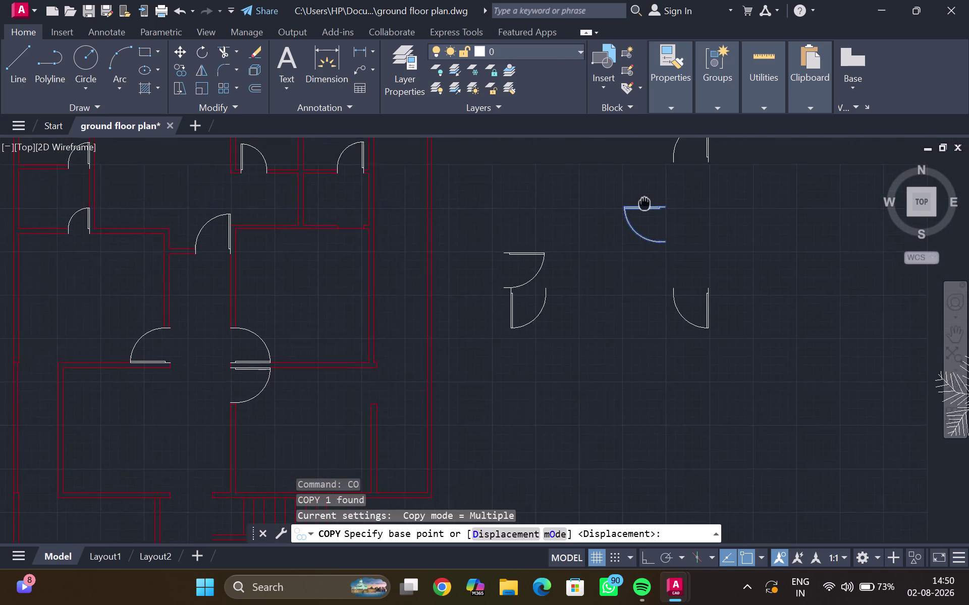
middle_drag(643, 205, 640, 207)
scroll(up, 3)
click(686, 220)
scroll(down, 3)
middle_drag(302, 332, 378, 285)
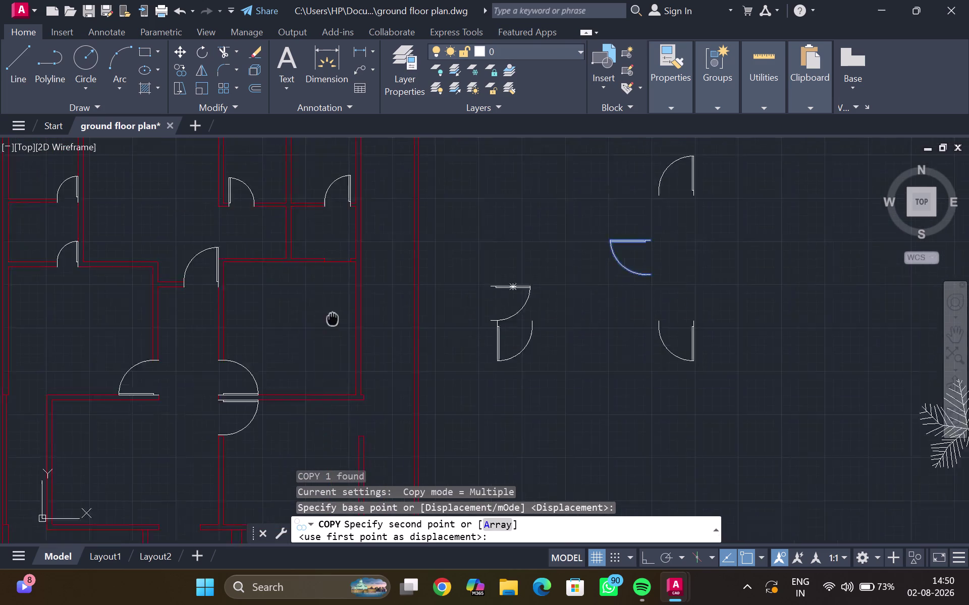
middle_drag(378, 286, 445, 242)
scroll(up, 3)
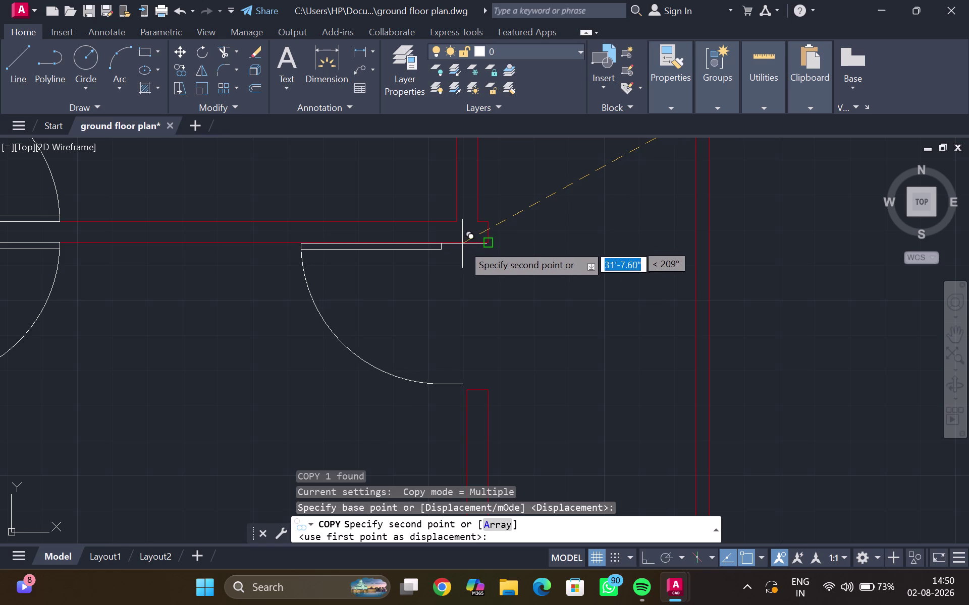
click(490, 244)
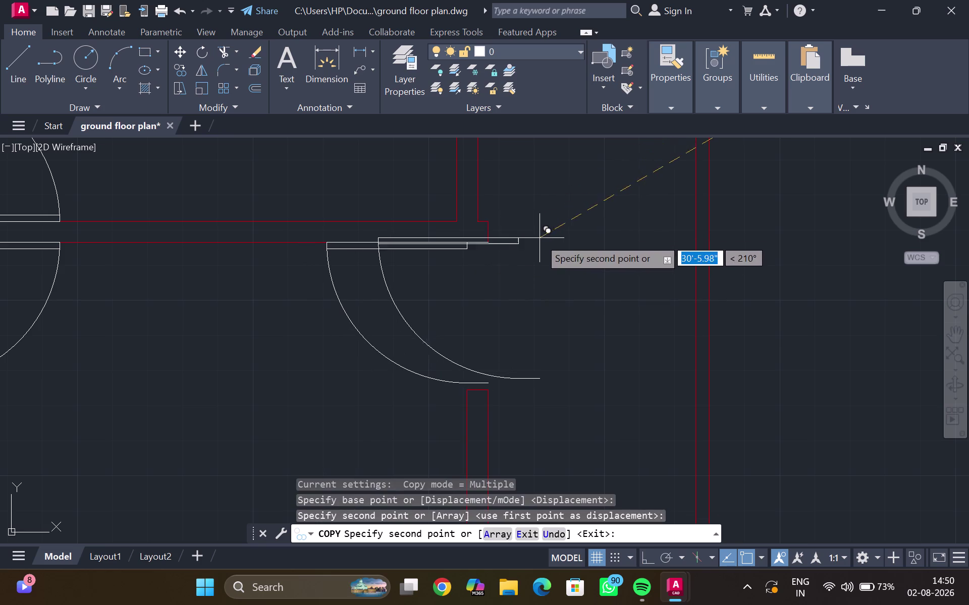
key(Escape)
scroll(down, 3)
middle_drag(523, 248, 513, 270)
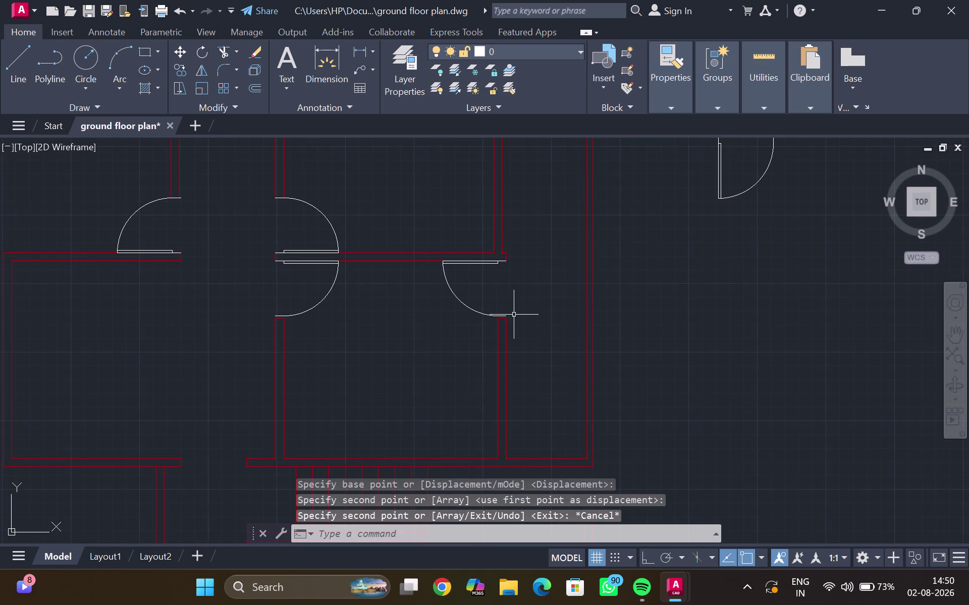
Start the EXTEND command and drag across the wall lines.
text(ex)
key(Return)
drag(546, 365, 221, 373)
Cancel the extend operation and the mistyped command entry.
key(Escape)
key(t)
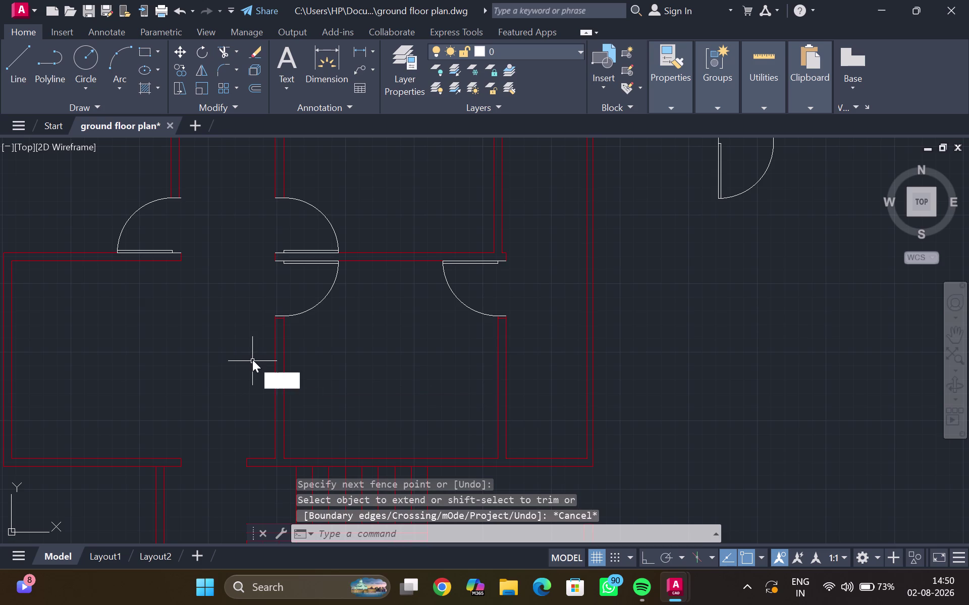
key(r)
key(Return)
key(backslash)
key(Escape)
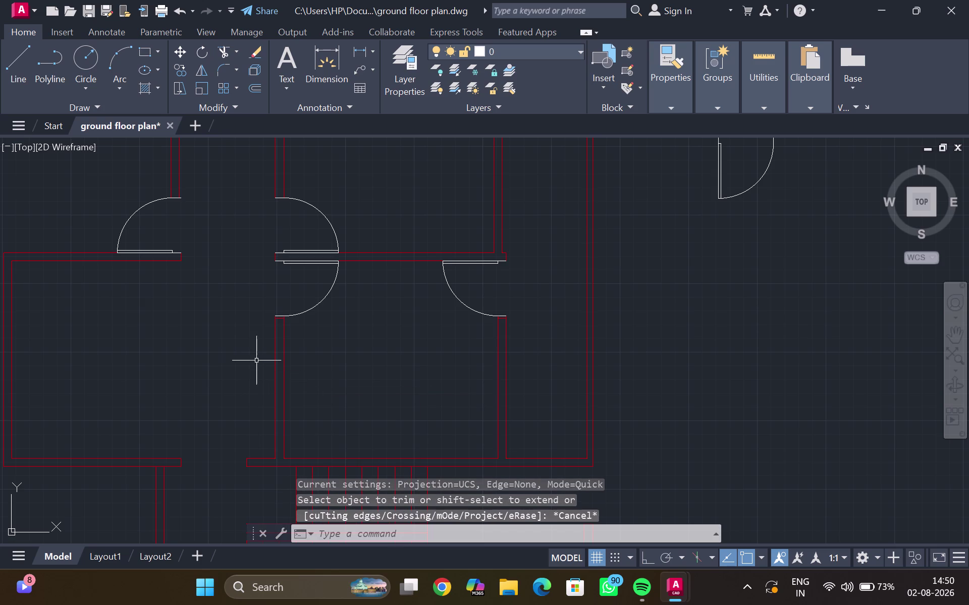
Trim the short overlapping line stubs at both ends of the new door.
text(tr)
key(Return)
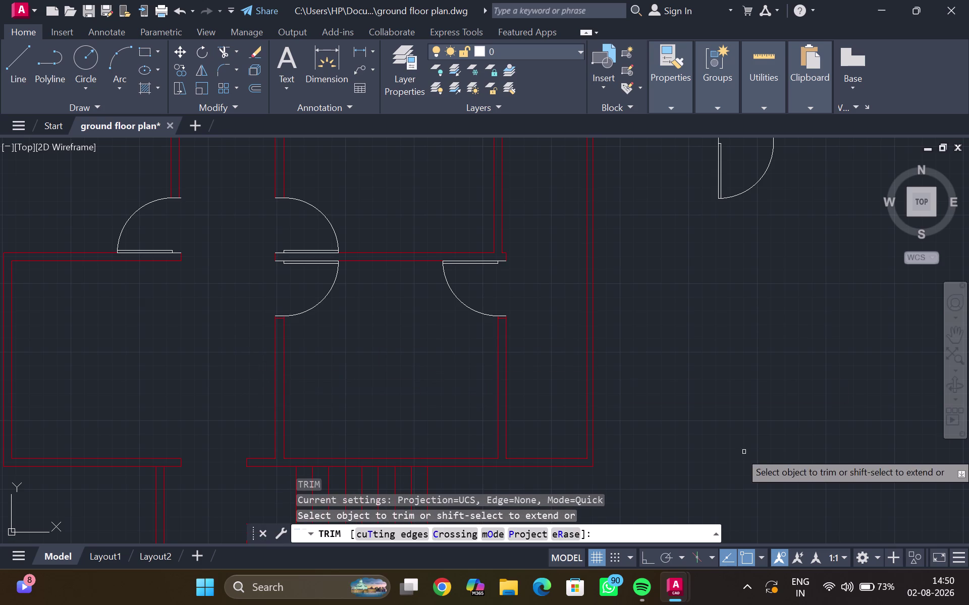
scroll(up, 3)
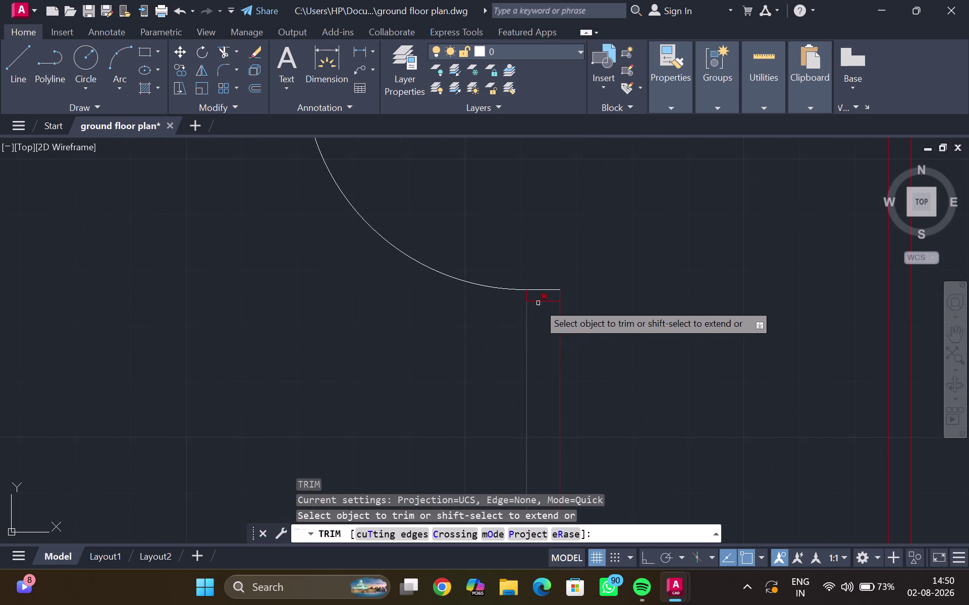
click(539, 303)
scroll(down, 3)
middle_drag(242, 291, 344, 283)
scroll(up, 3)
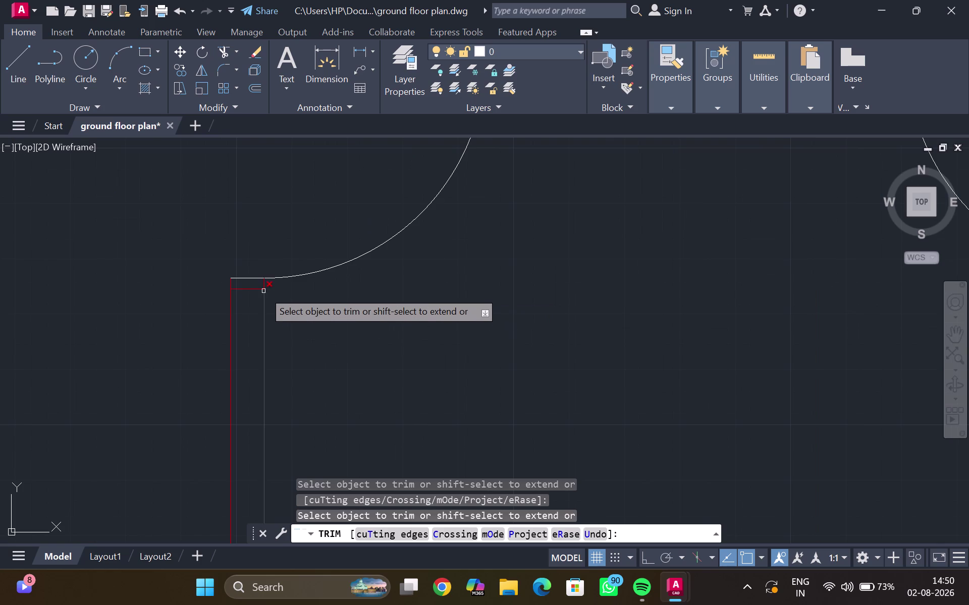
click(249, 289)
click(250, 289)
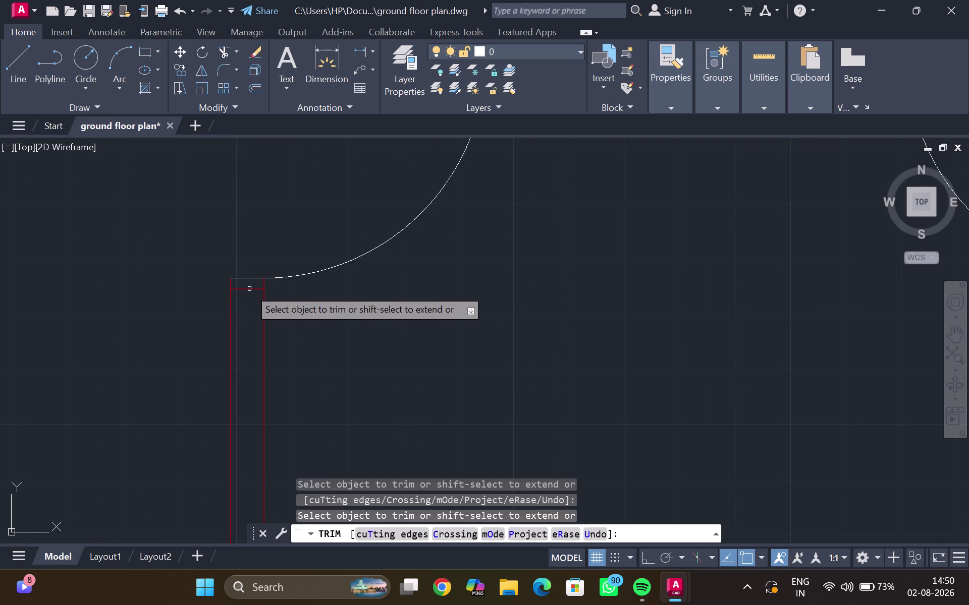
click(249, 290)
key(Escape)
Zoom out over the plan and select the short wall line left of the stairs.
scroll(down, 3)
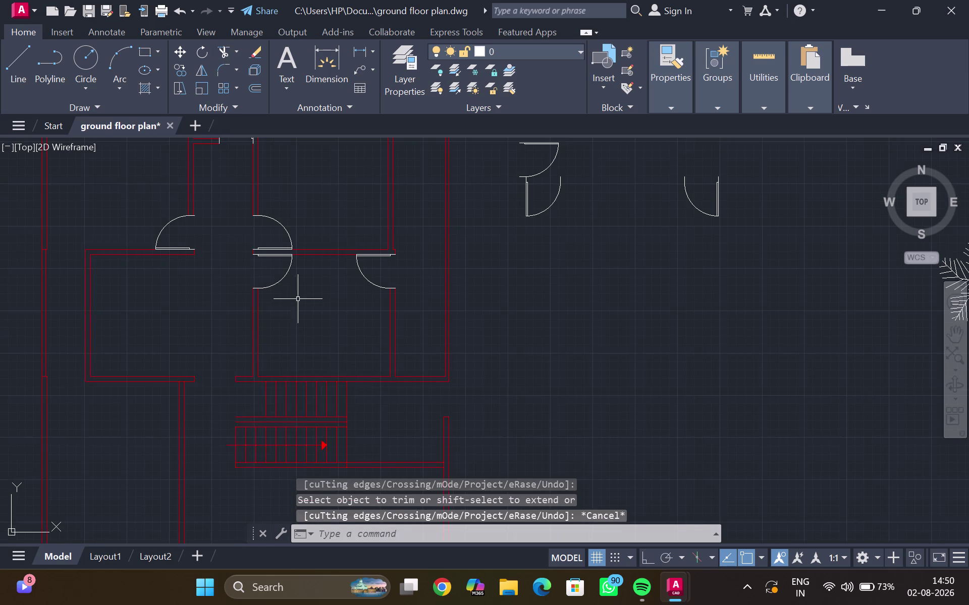
middle_drag(298, 299, 289, 305)
key(Escape)
scroll(down, 3)
middle_drag(270, 298, 272, 276)
scroll(up, 3)
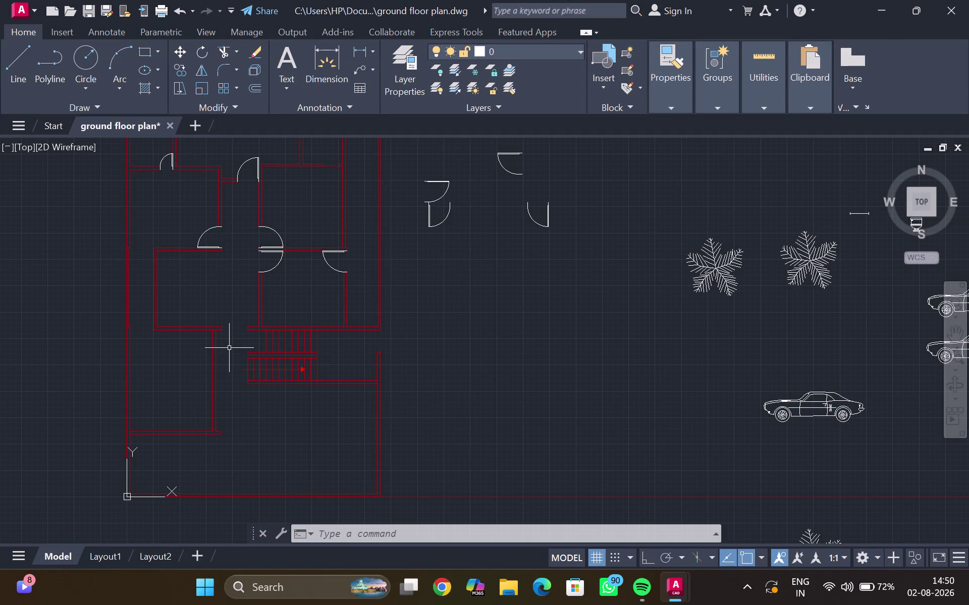
click(189, 329)
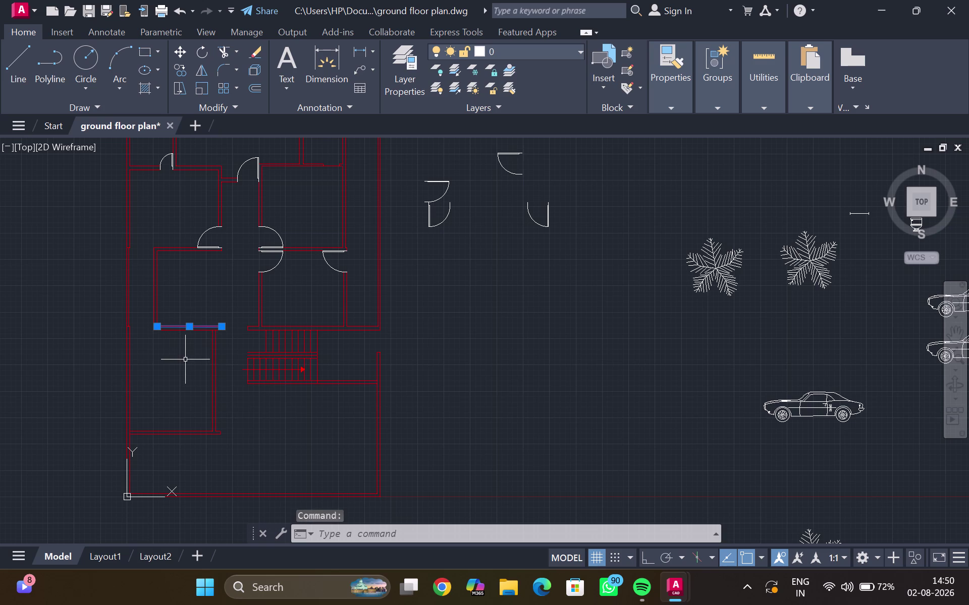
Offset the wall line beside the staircase by 3'6".
scroll(up, 3)
key(Escape)
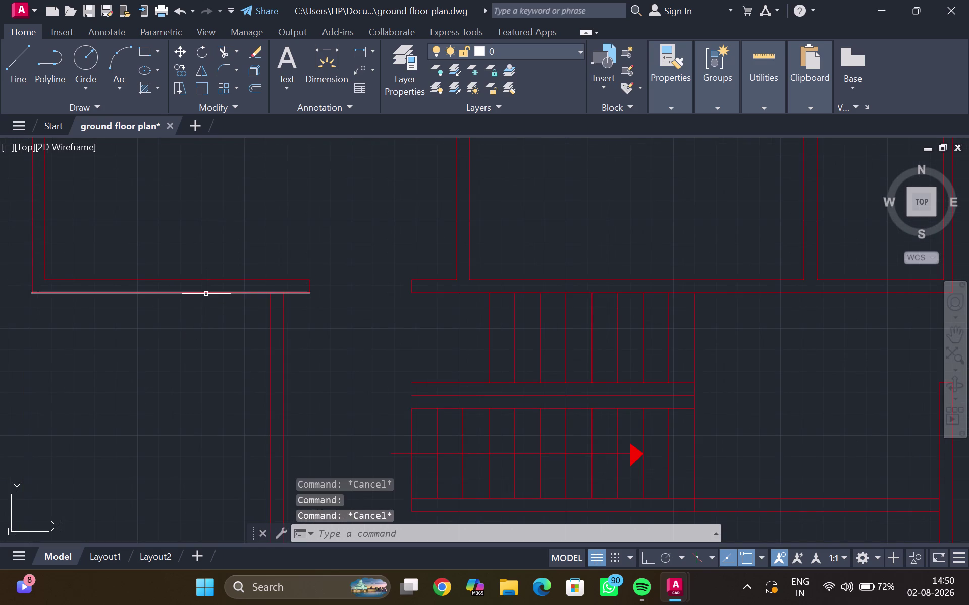
click(206, 293)
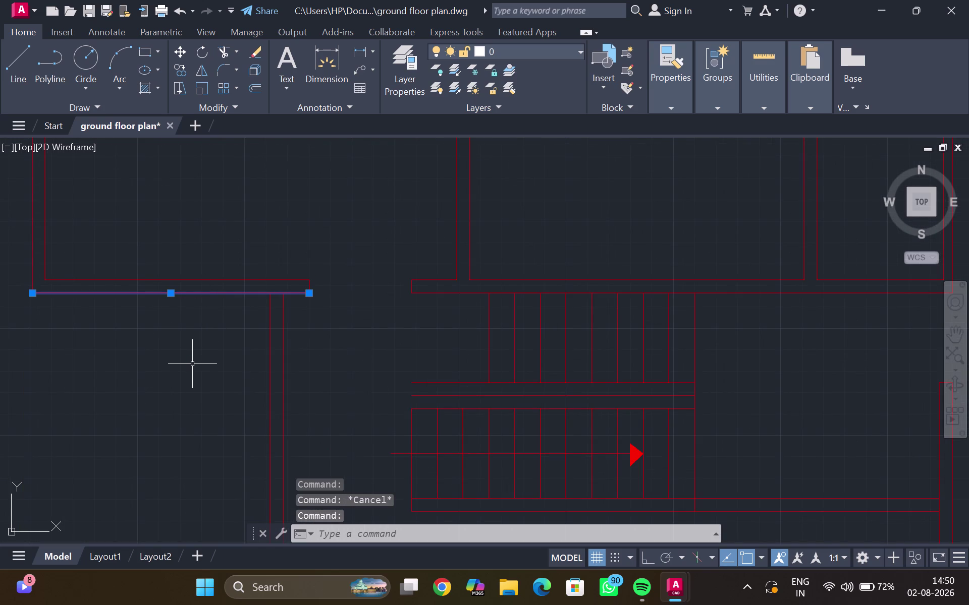
key(o)
key(Return)
key(3)
key(3)
key(3)
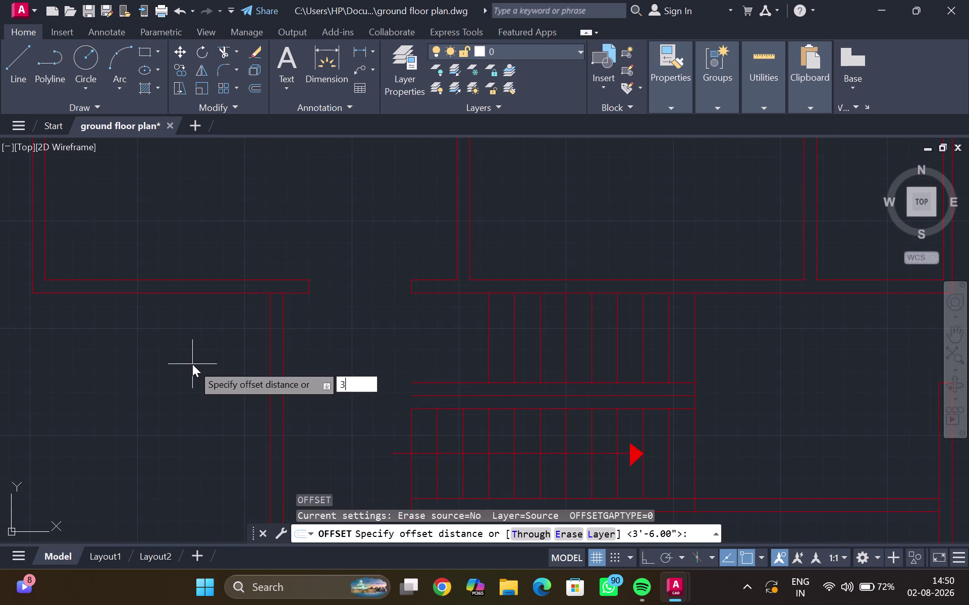
key(BackSpace)
key(BackSpace)
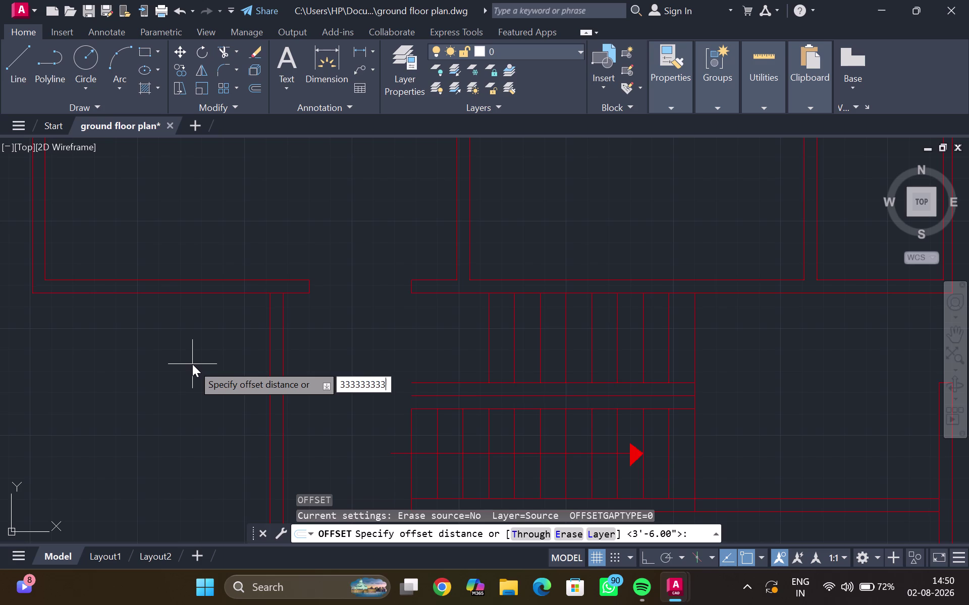
key(BackSpace)
key(BackSpace)
key(BackSpace)
key(BackSpace)
key(BackSpace)
key(BackSpace)
key(BackSpace)
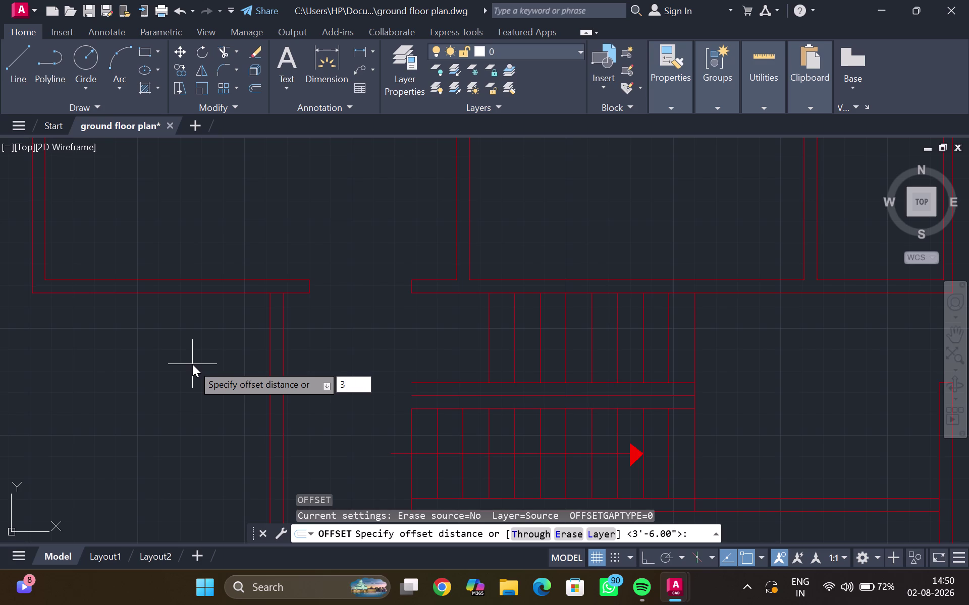
key(apostrophe)
text(6")
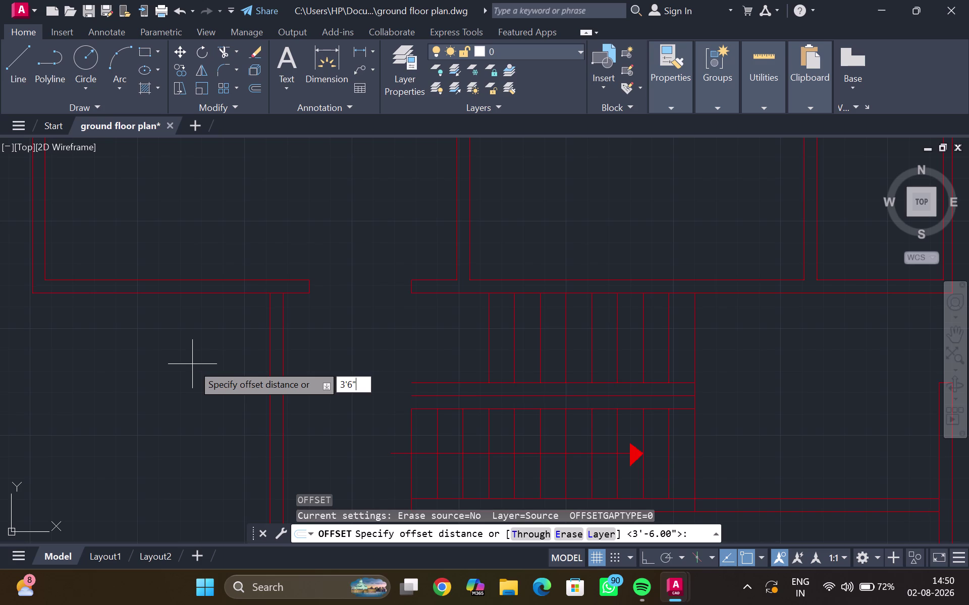
key(Return)
scroll(up, 3)
click(199, 369)
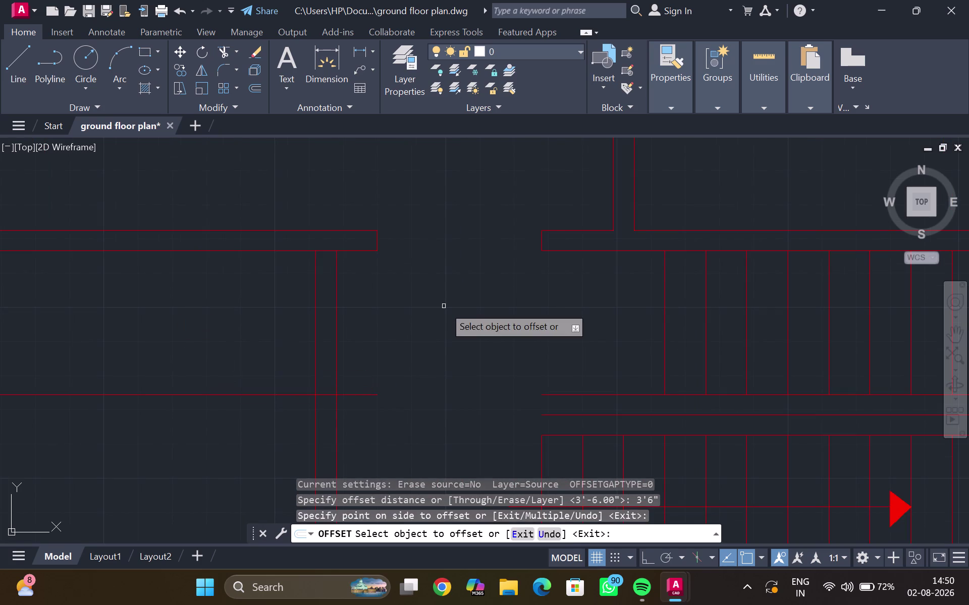
key(Escape)
Trim the wall lines across the doorway with two fence drags.
key(t)
key(r)
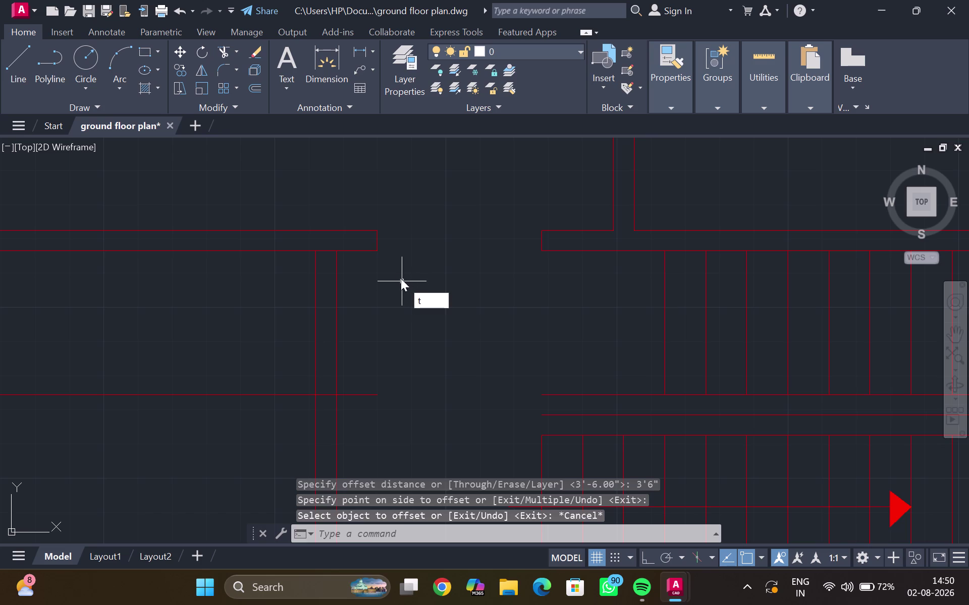
key(Return)
drag(399, 289, 198, 439)
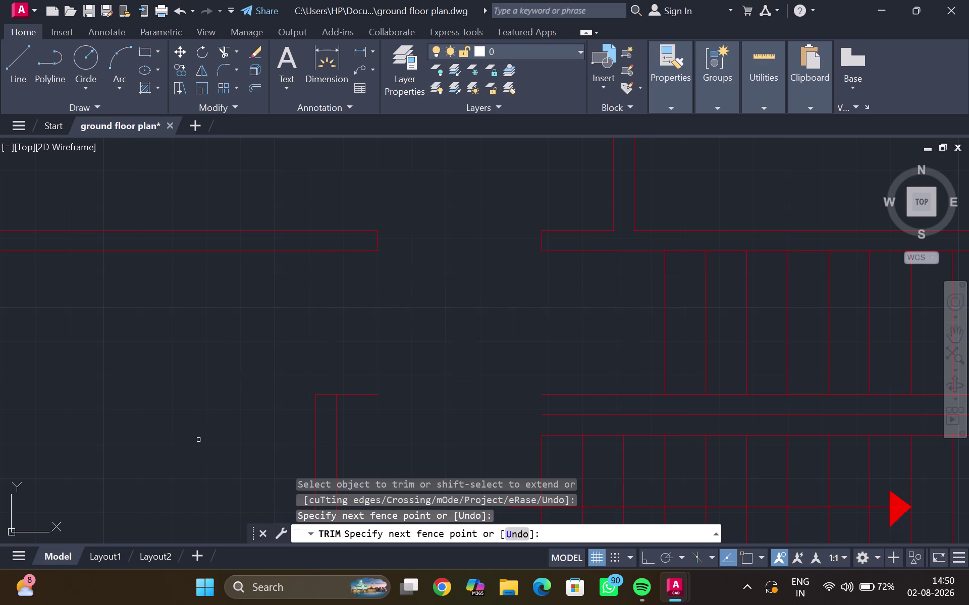
drag(312, 356, 358, 408)
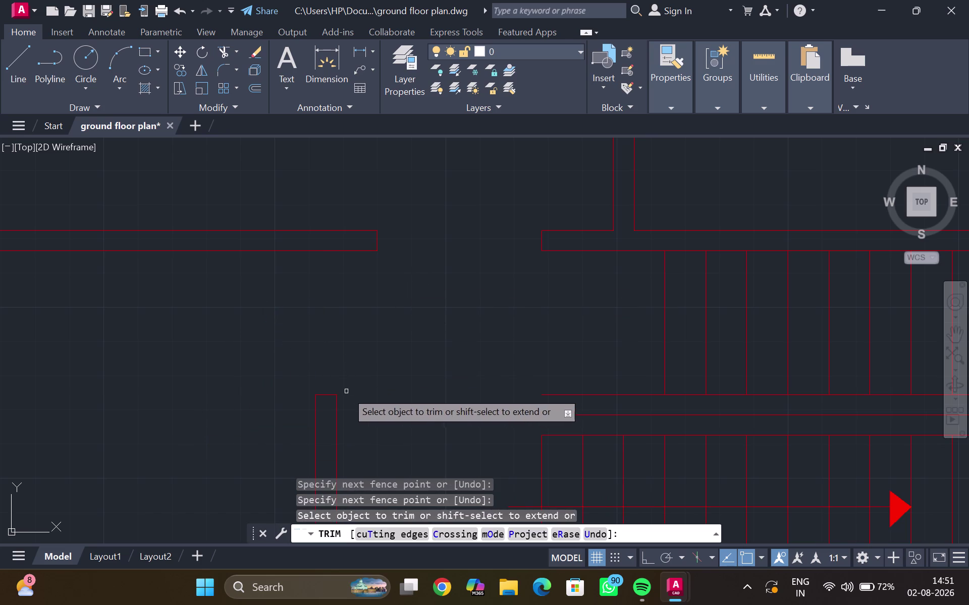
key(Escape)
Pan across the plan back to the loose door blocks.
scroll(down, 3)
middle_drag(344, 357, 315, 292)
scroll(up, 3)
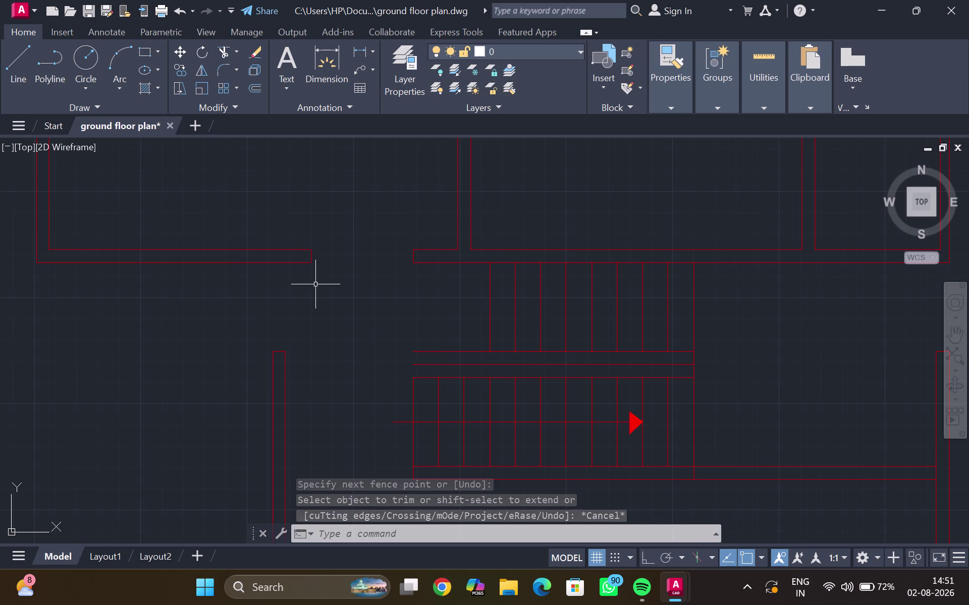
scroll(down, 3)
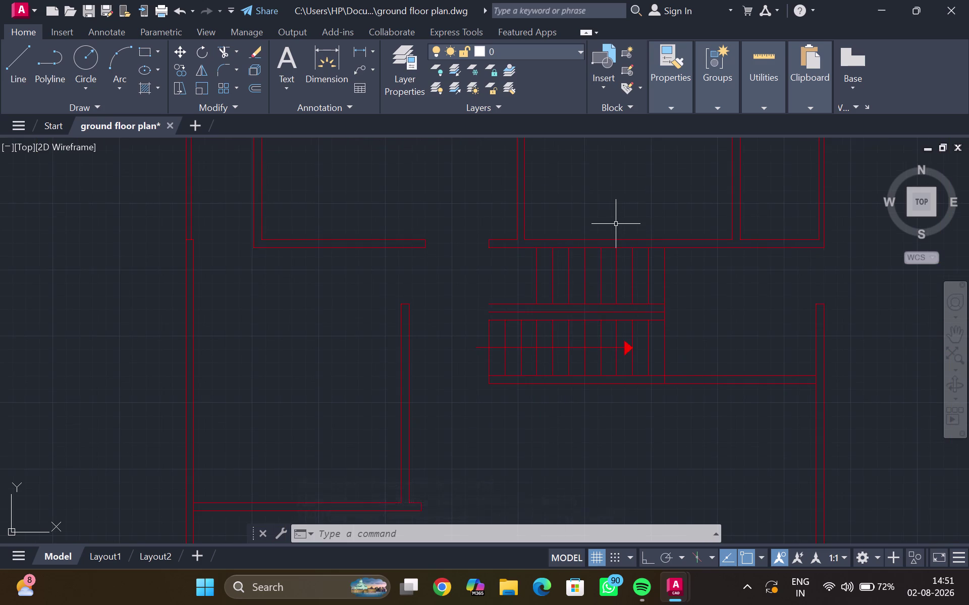
middle_drag(616, 224, 267, 286)
scroll(down, 3)
middle_drag(333, 248, 303, 275)
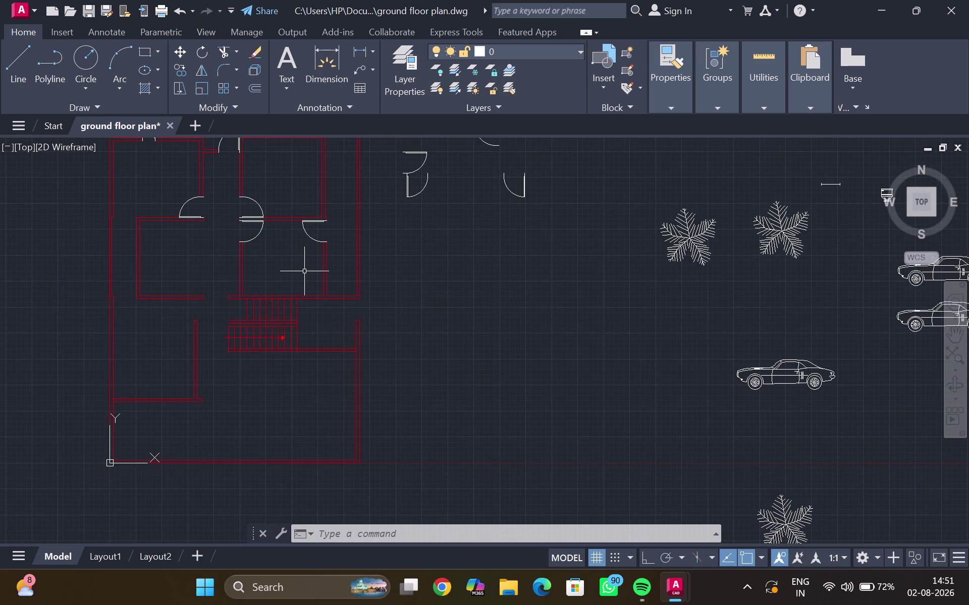
scroll(up, 3)
middle_drag(418, 187, 322, 303)
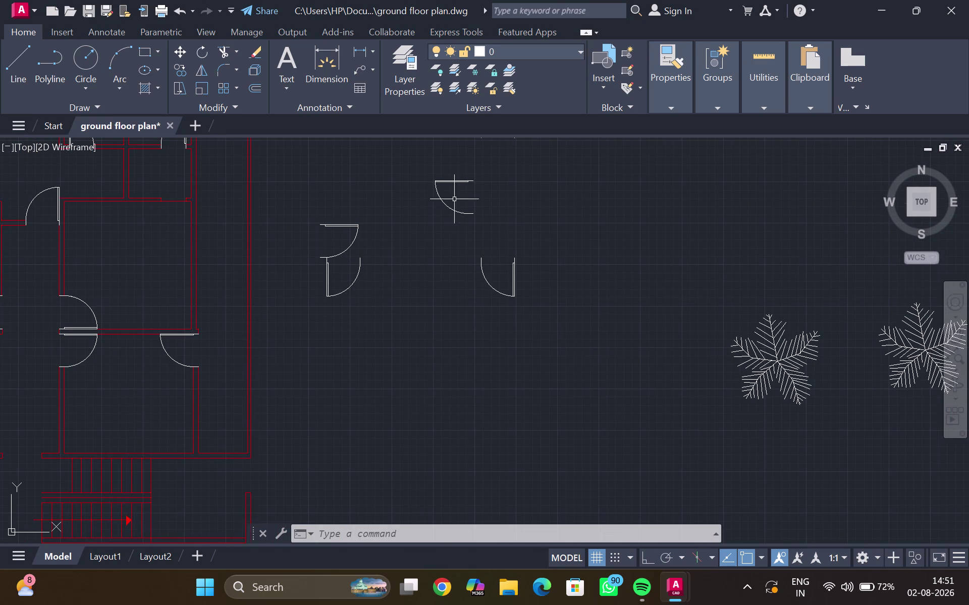
Copy a loose door block with CO into the wall opening above the staircase.
click(467, 183)
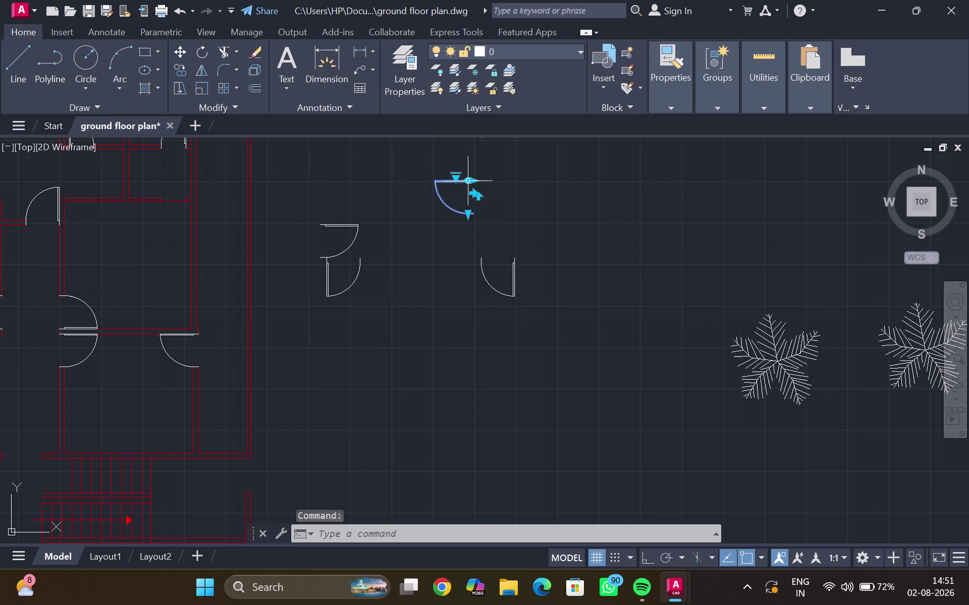
key(c)
key(o)
key(Return)
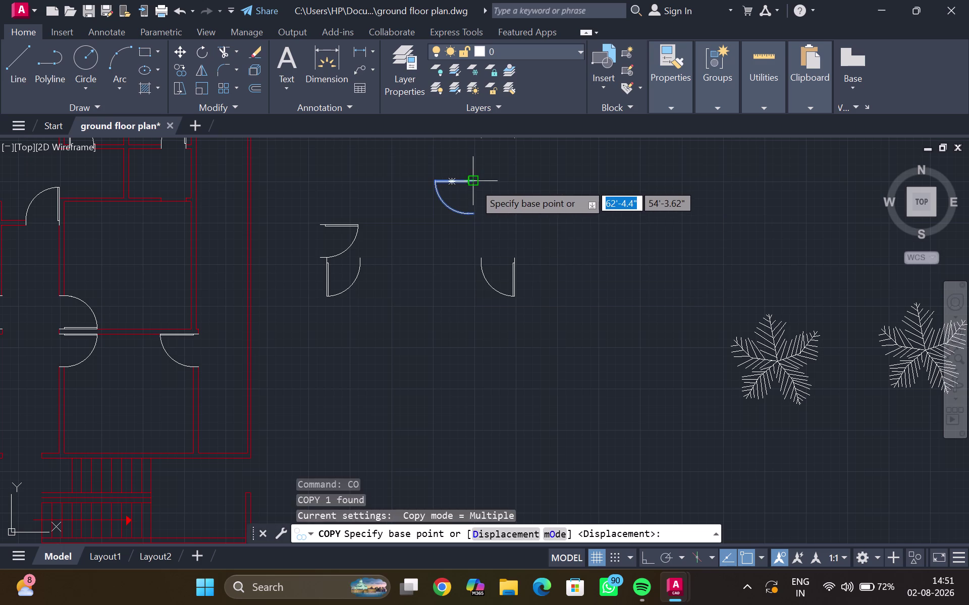
scroll(up, 3)
click(464, 177)
scroll(down, 3)
middle_drag(232, 313, 492, 170)
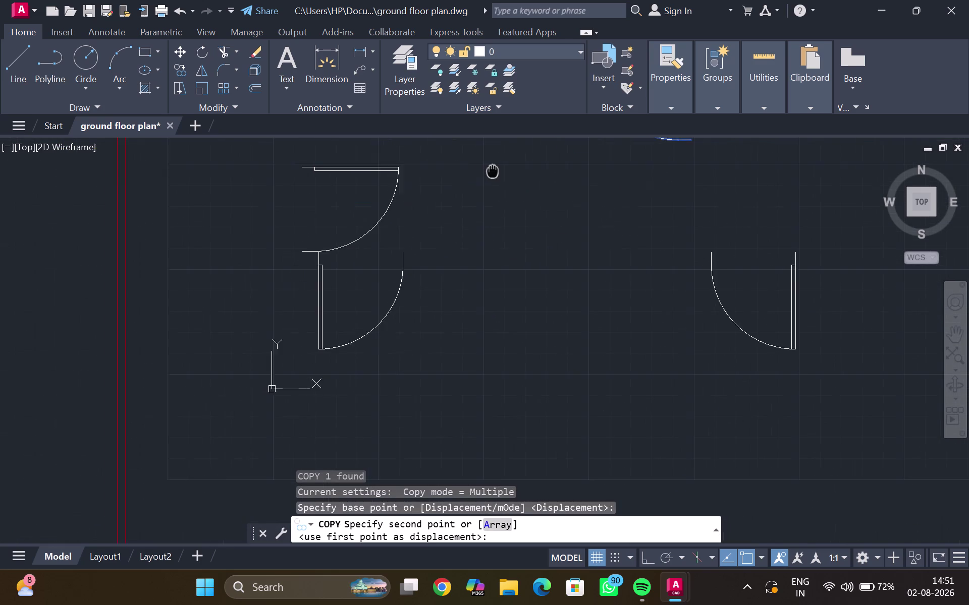
scroll(down, 3)
middle_drag(54, 405, 429, 211)
middle_drag(198, 334, 449, 270)
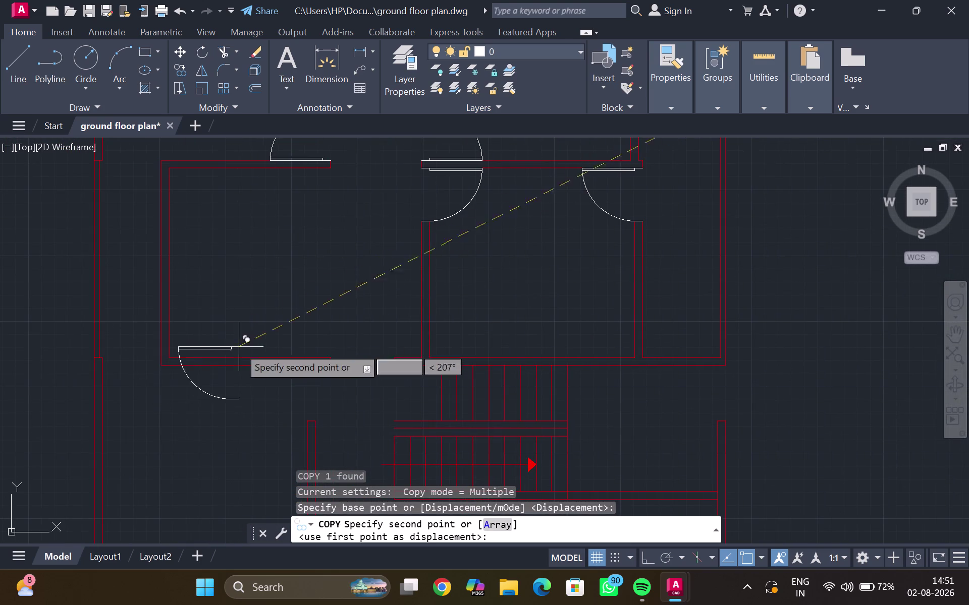
middle_drag(263, 383, 251, 358)
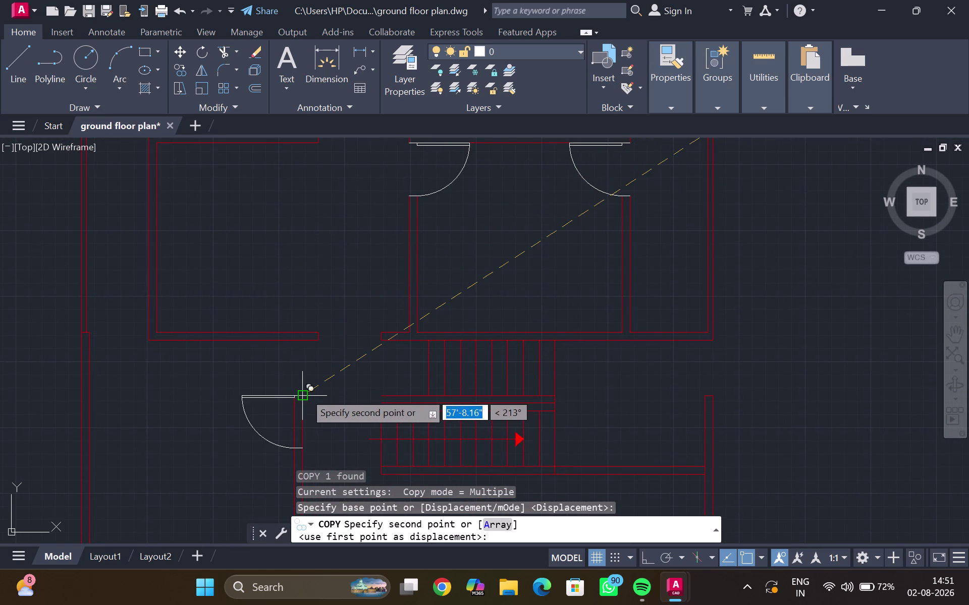
click(306, 343)
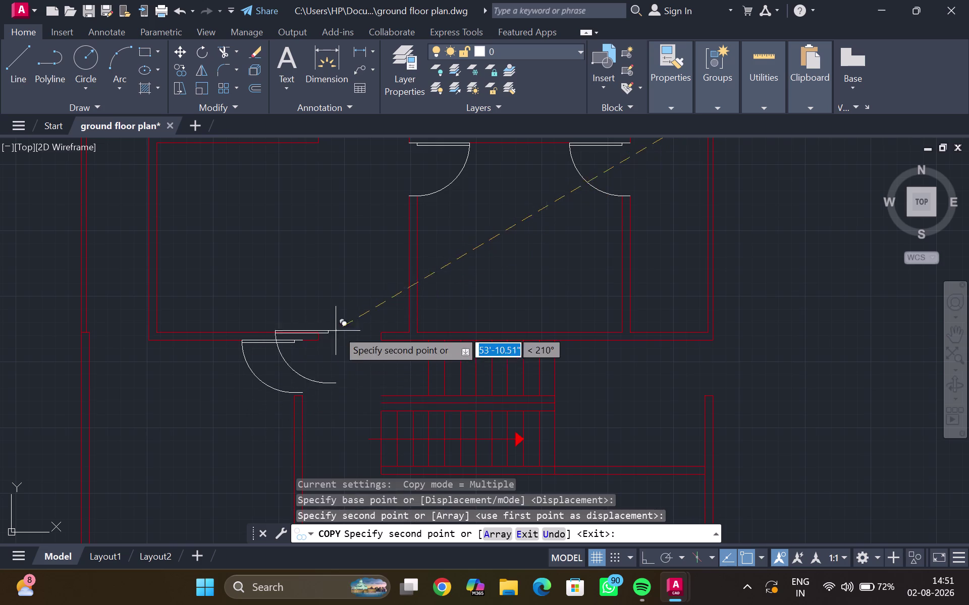
key(Escape)
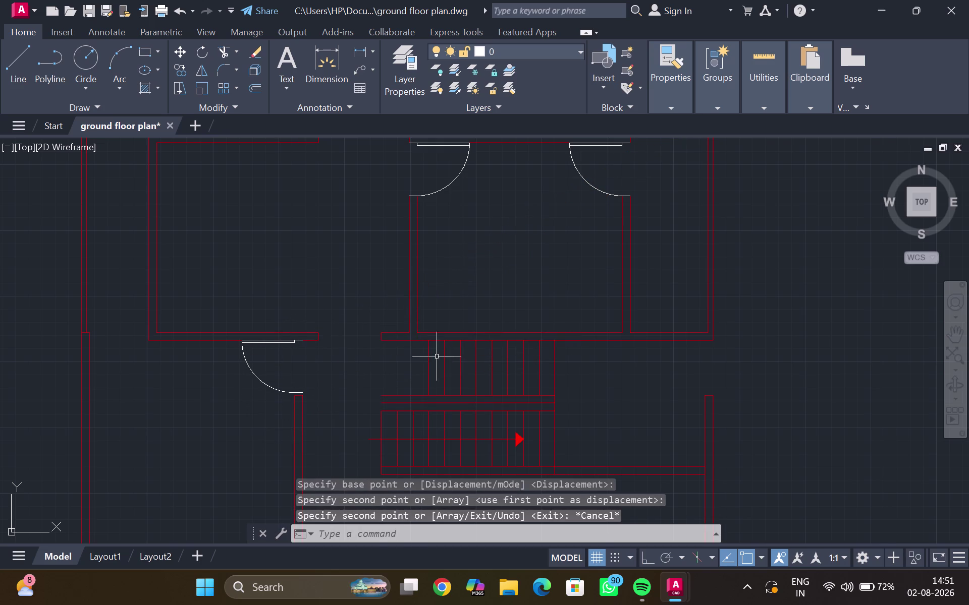
Copy another door into the stair-side doorway and delete the accidental duplicate copy.
scroll(down, 3)
middle_drag(433, 354, 396, 362)
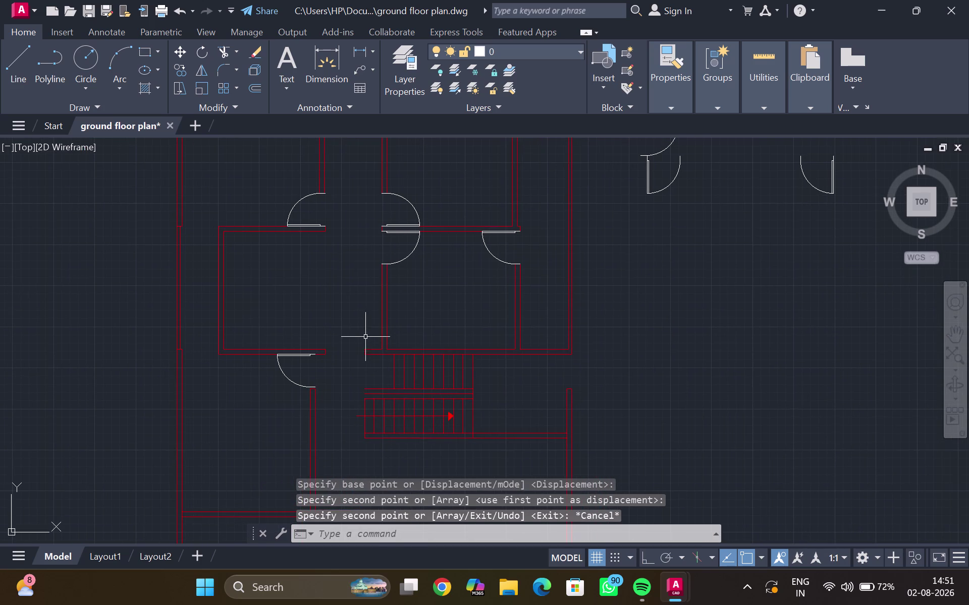
middle_drag(533, 260, 346, 320)
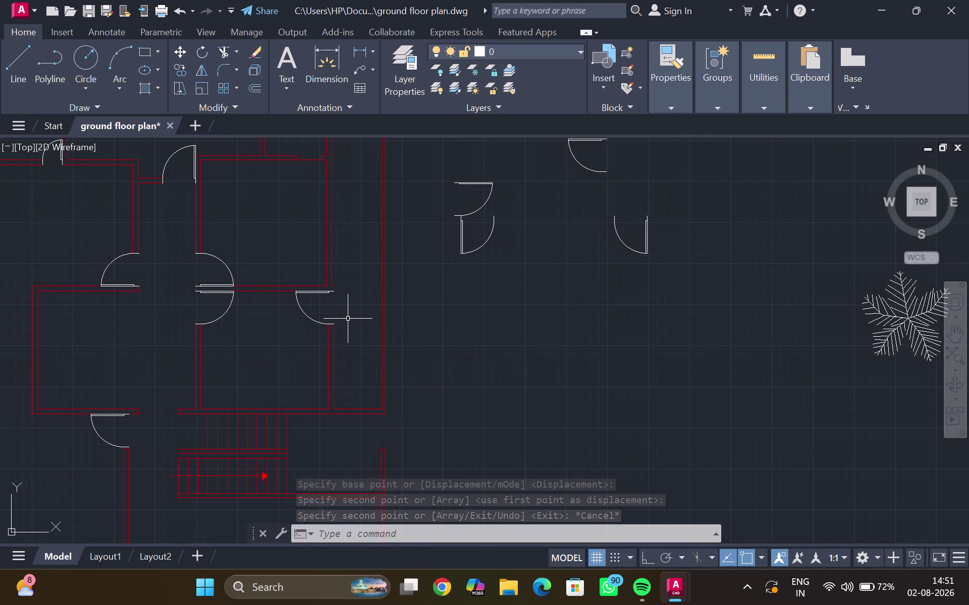
scroll(up, 3)
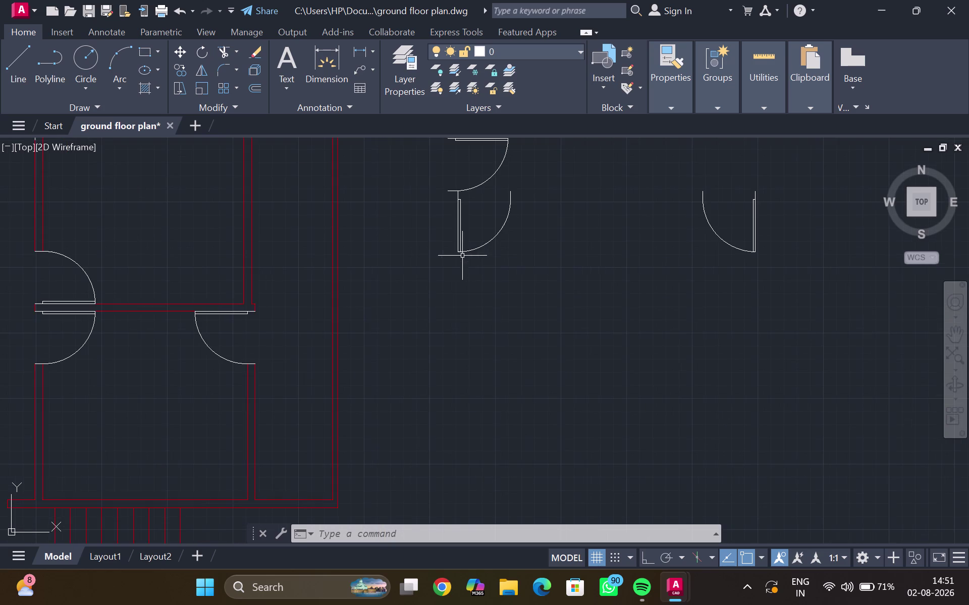
scroll(down, 3)
middle_drag(456, 253, 433, 318)
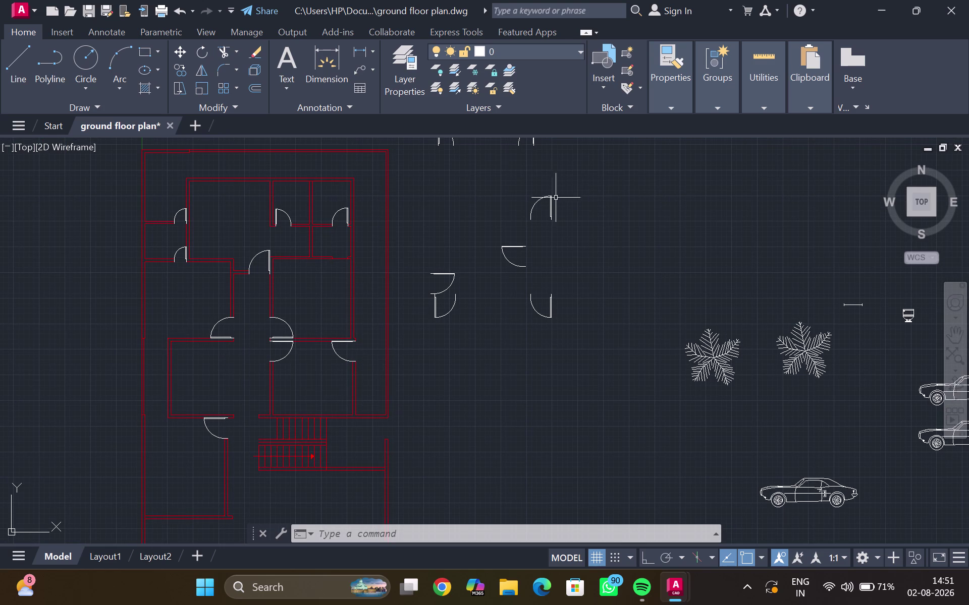
click(550, 207)
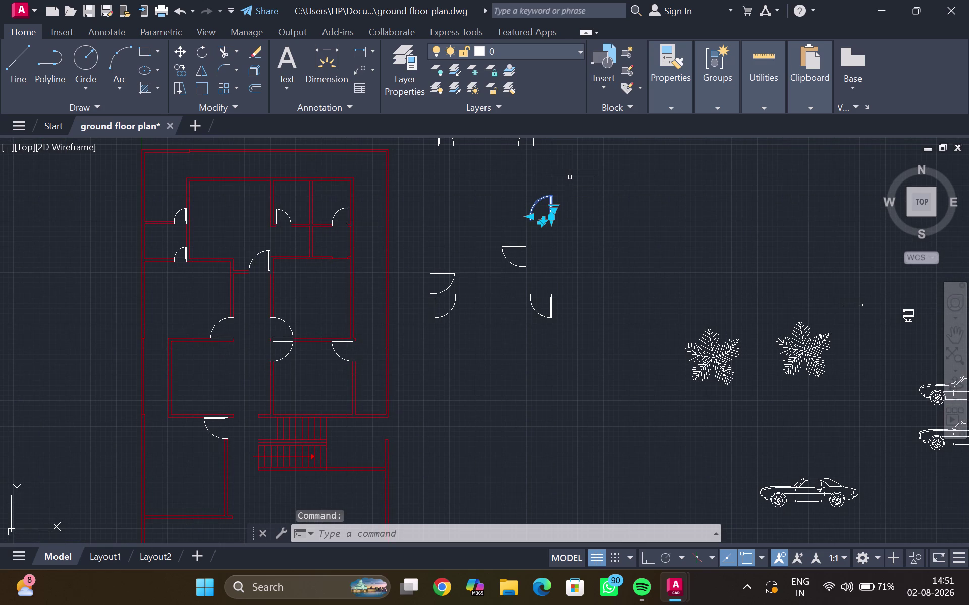
key(c)
text(o\)
key(Return)
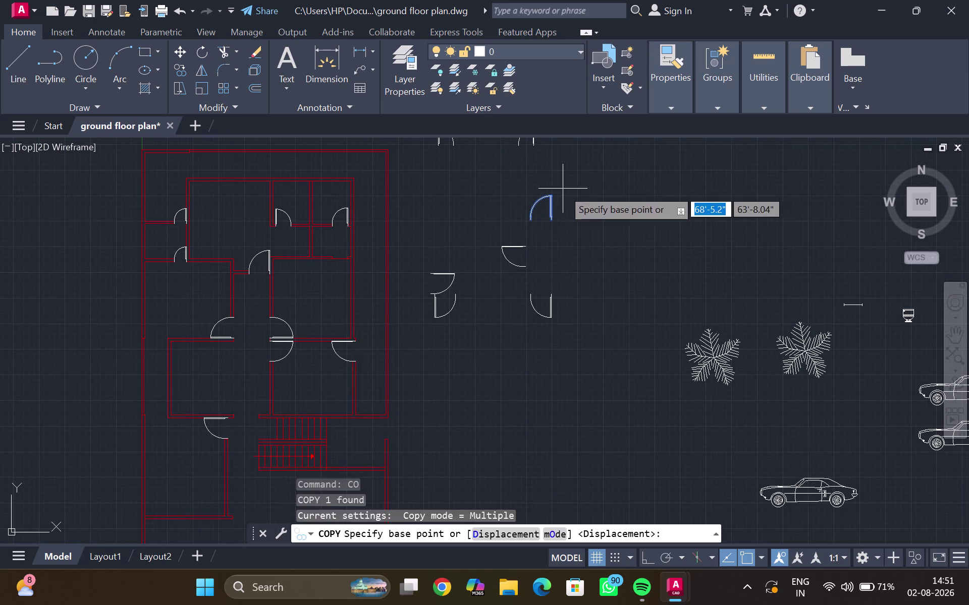
scroll(up, 3)
scroll(up, 3)
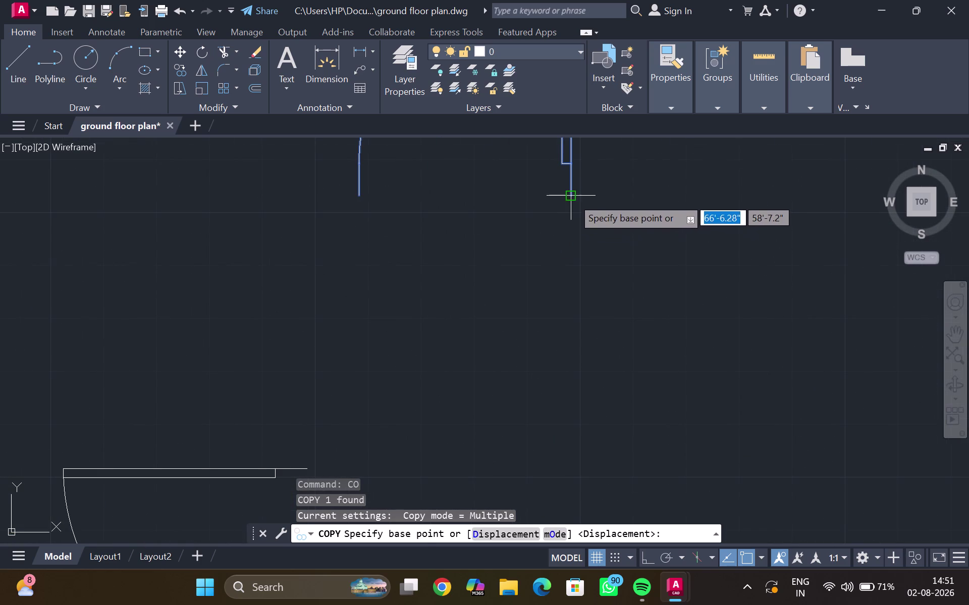
click(573, 197)
scroll(down, 3)
middle_drag(188, 414, 306, 340)
scroll(down, 3)
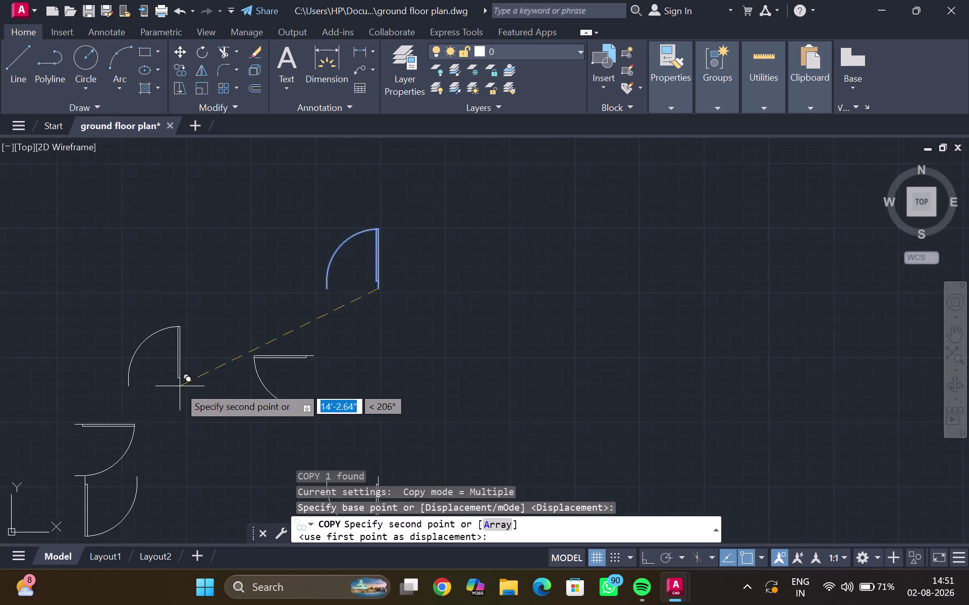
middle_drag(179, 388, 379, 281)
scroll(down, 3)
middle_drag(324, 279, 341, 272)
middle_drag(89, 376, 406, 306)
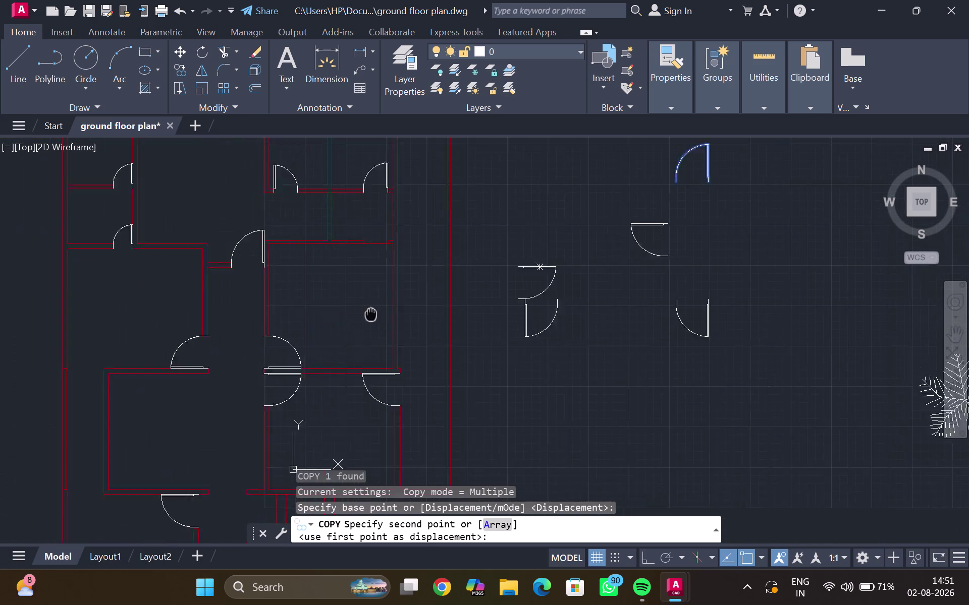
middle_drag(405, 306, 437, 297)
scroll(up, 3)
scroll(down, 3)
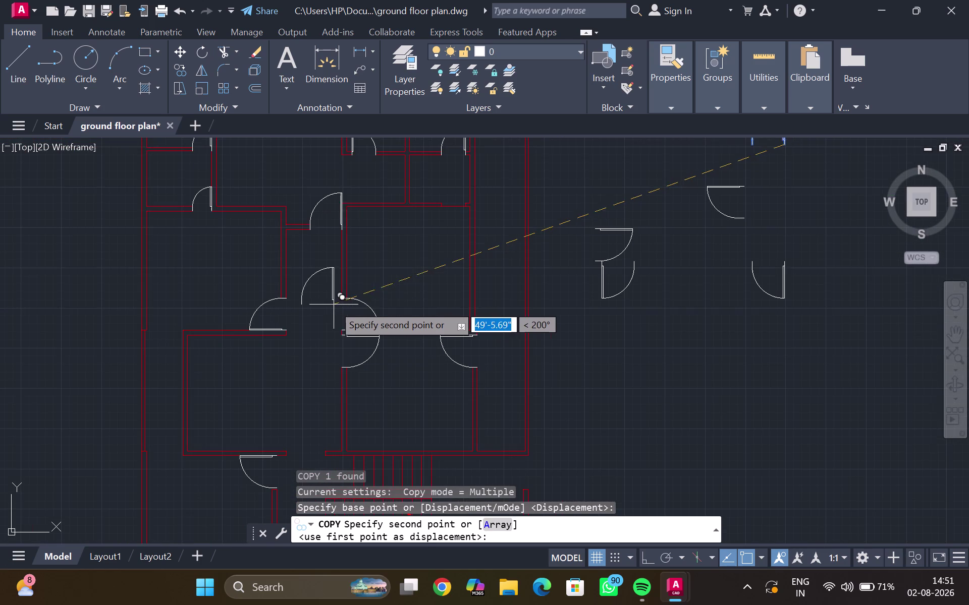
scroll(down, 3)
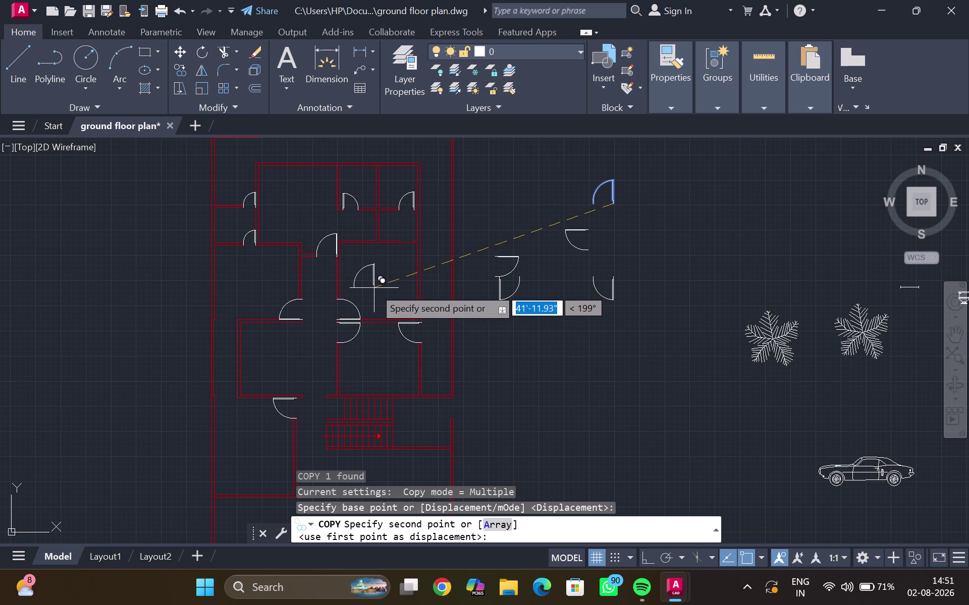
scroll(down, 3)
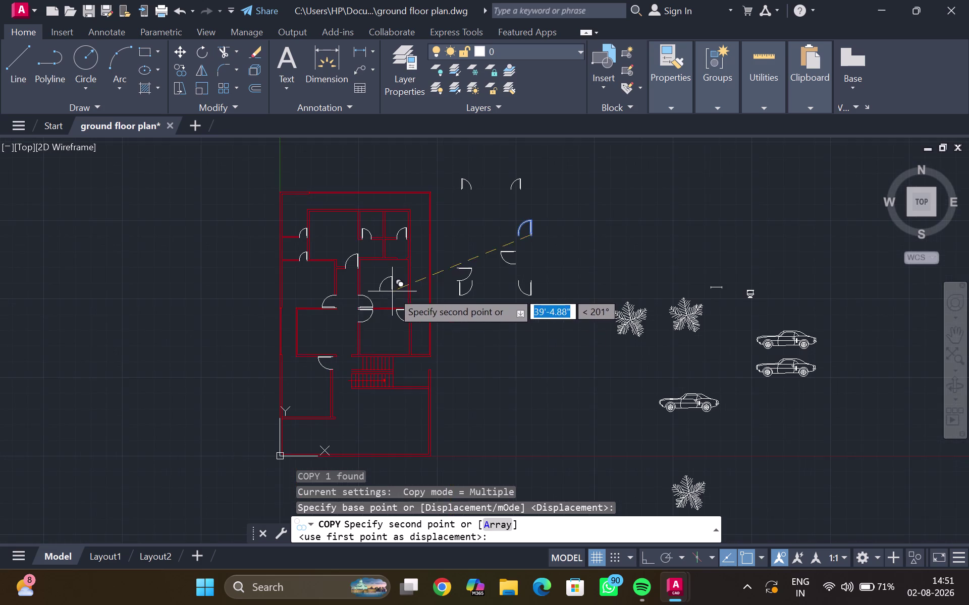
middle_drag(377, 324, 380, 285)
scroll(up, 3)
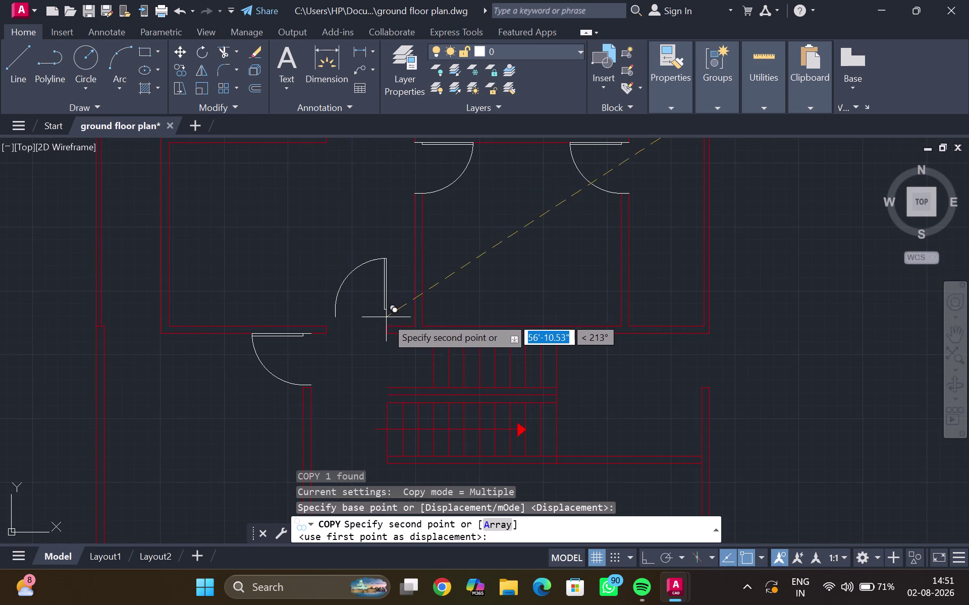
click(389, 324)
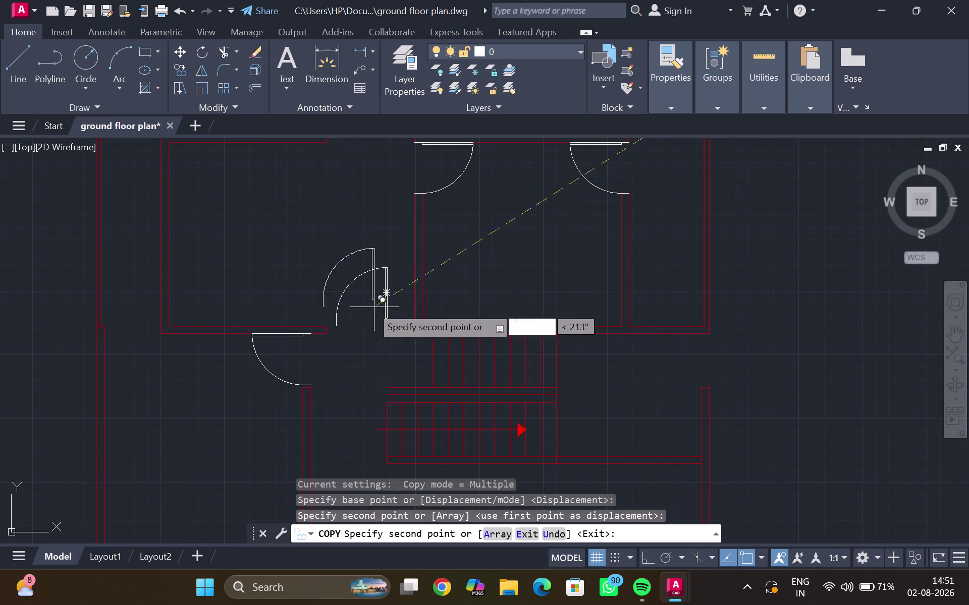
click(384, 337)
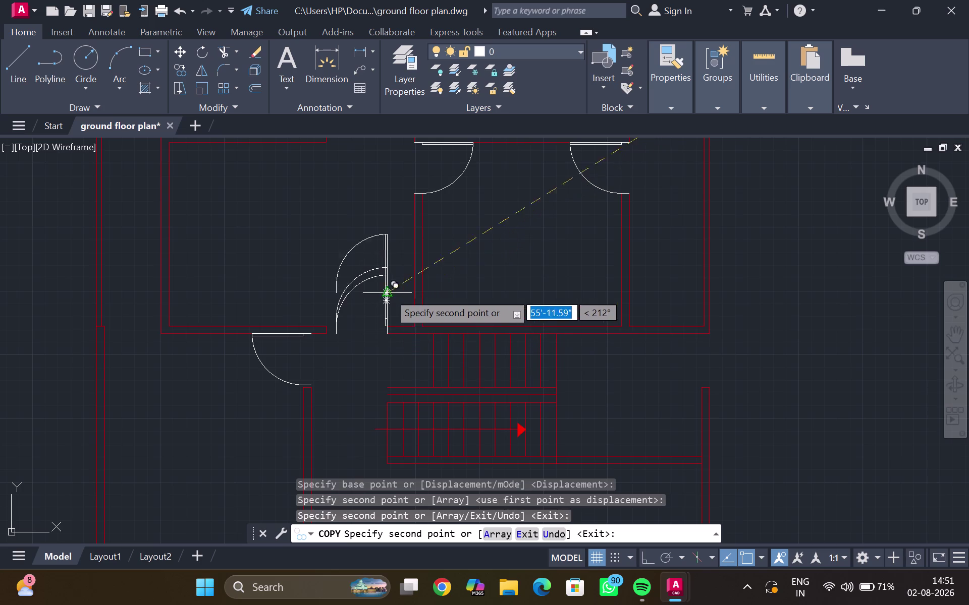
key(Escape)
click(366, 271)
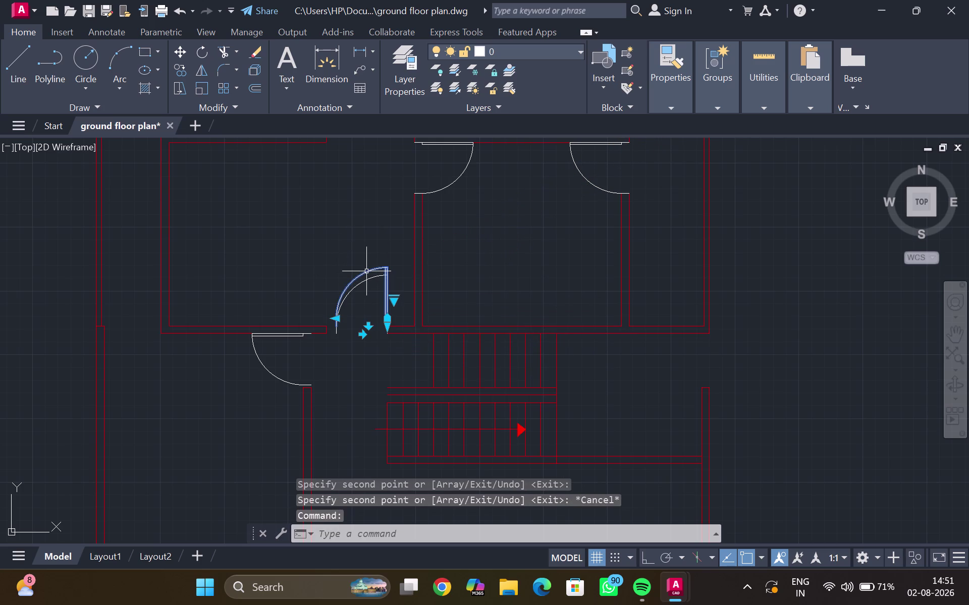
key(Delete)
Extend the wall lines near the new door using EX.
key(e)
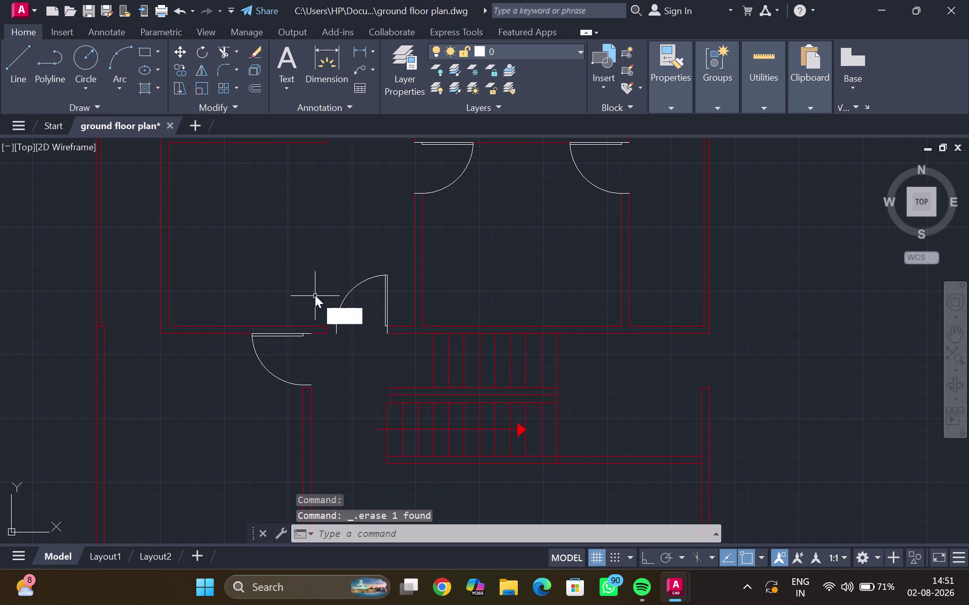
key(x)
key(Return)
drag(320, 297, 318, 306)
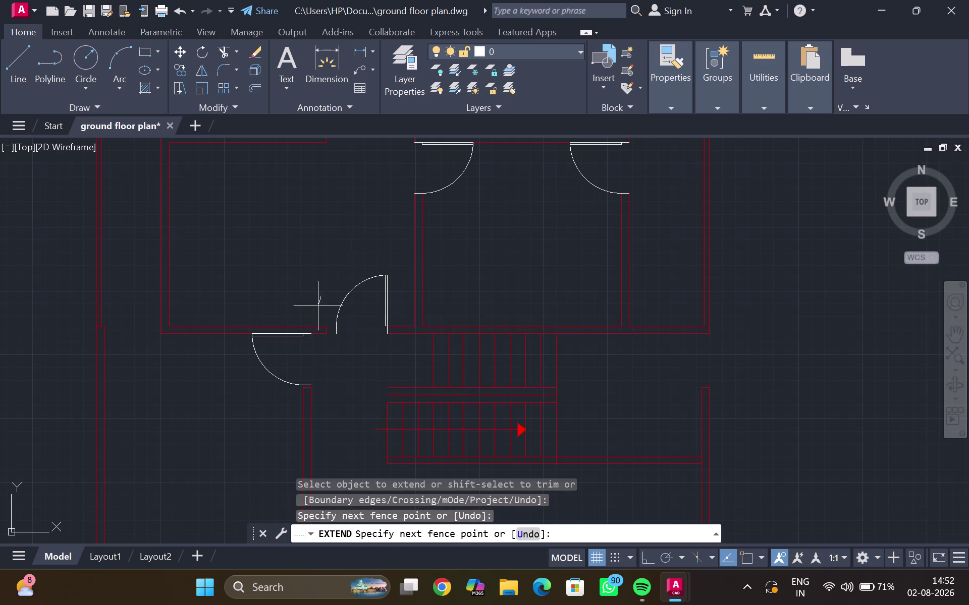
drag(318, 307, 277, 395)
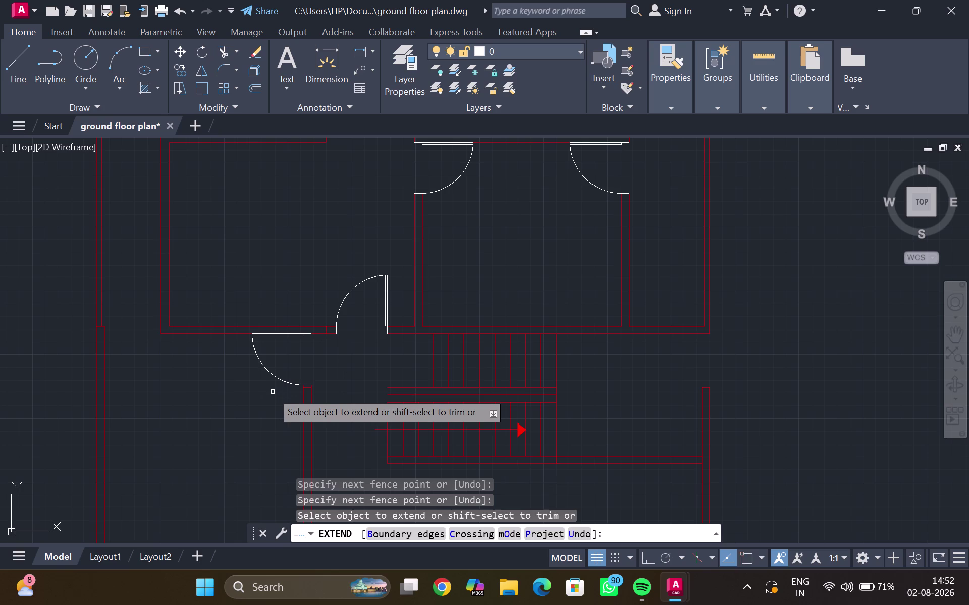
key(Escape)
Trim the wall segments at the door arc, then pan out over the plan.
key(t)
key(r)
key(Return)
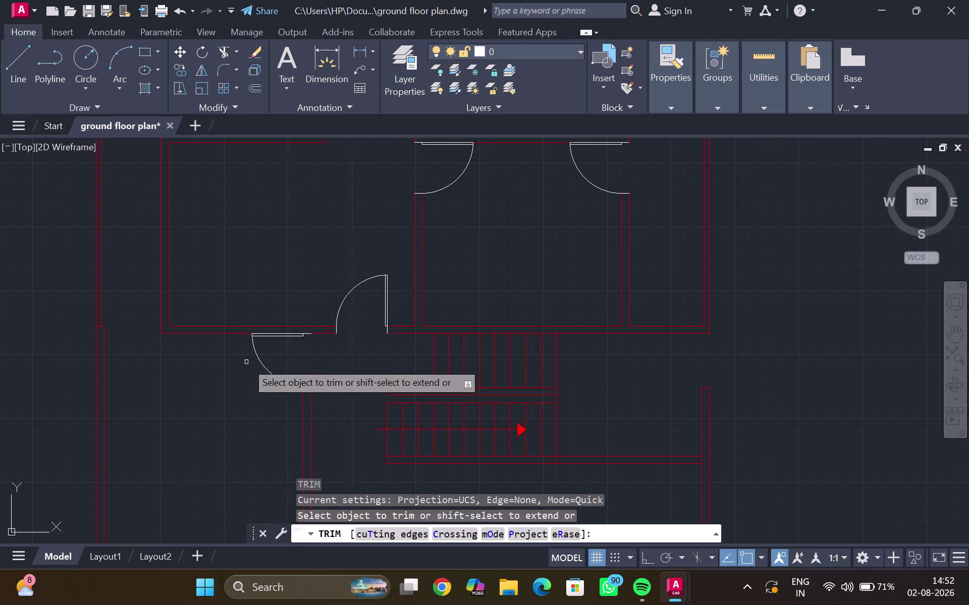
scroll(up, 3)
click(392, 315)
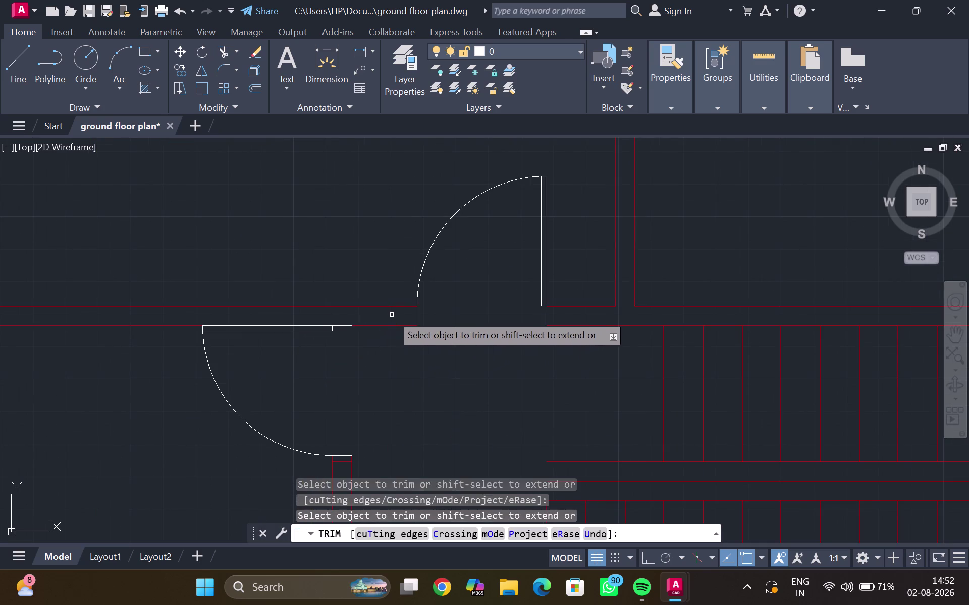
scroll(down, 3)
middle_drag(300, 472, 324, 383)
scroll(up, 3)
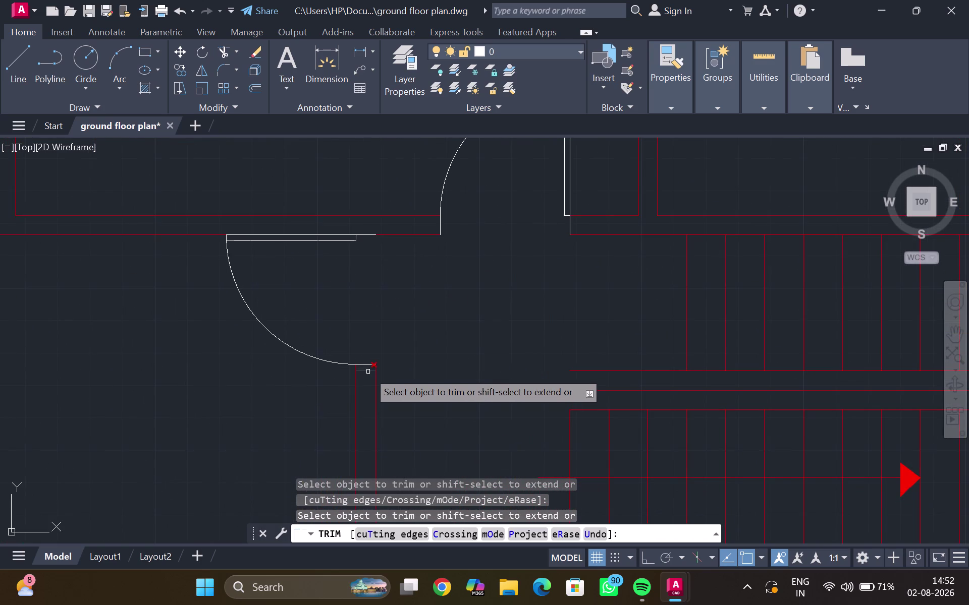
click(367, 372)
scroll(down, 3)
key(Escape)
key(Escape)
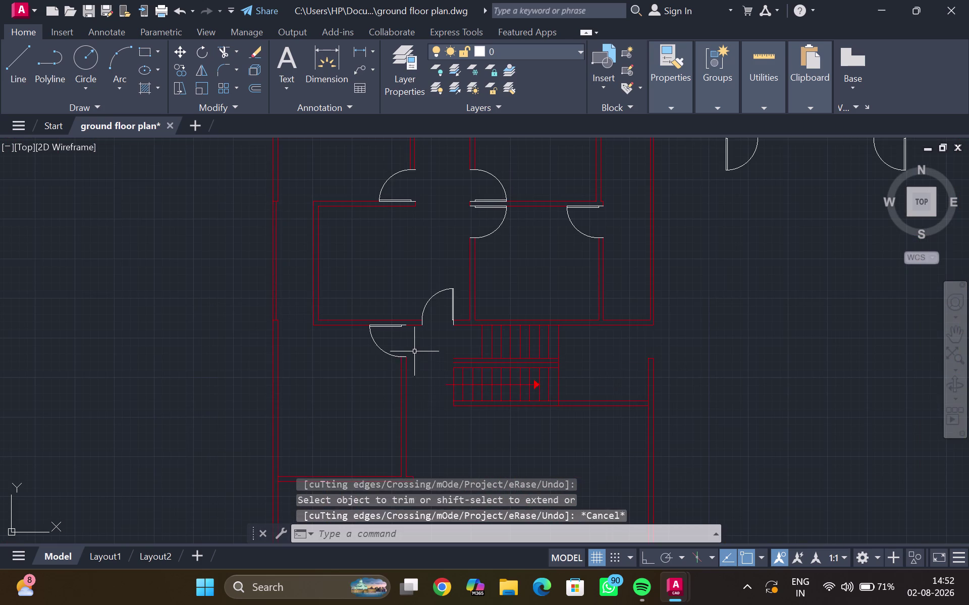
scroll(down, 3)
middle_drag(481, 330, 424, 336)
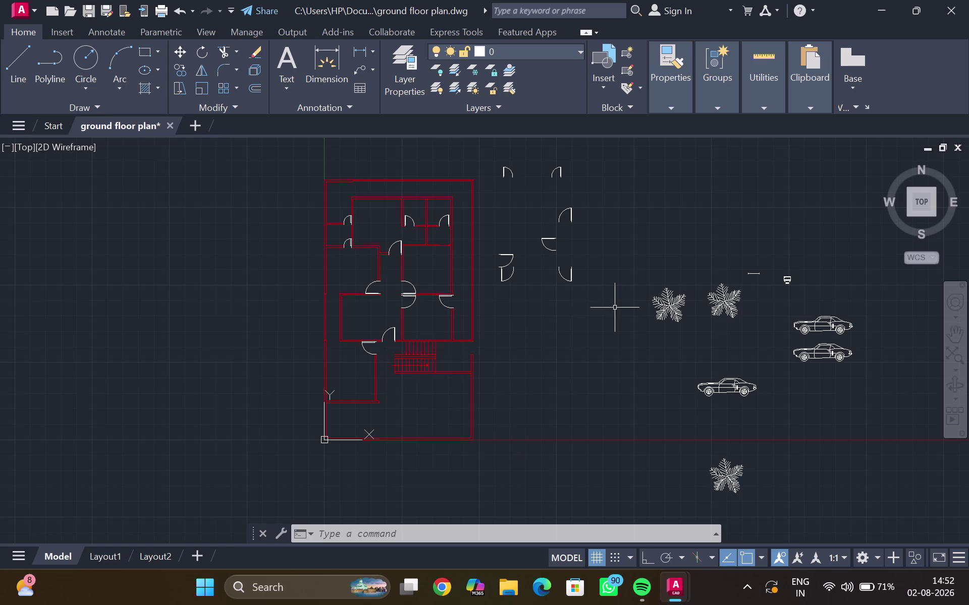
Pan to the tree blocks and set the leftmost tree's colour to Green.
right_click(660, 307)
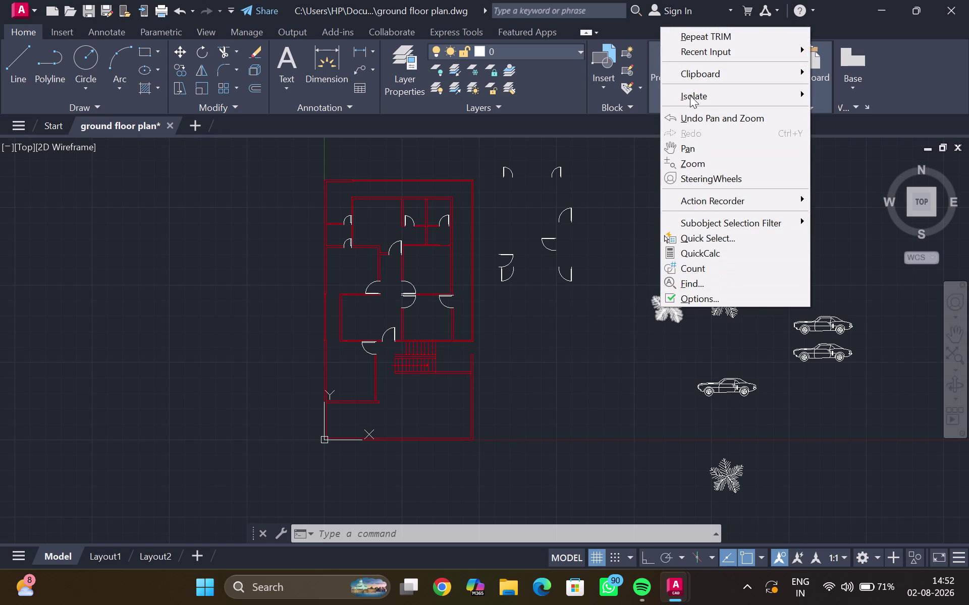
click(691, 150)
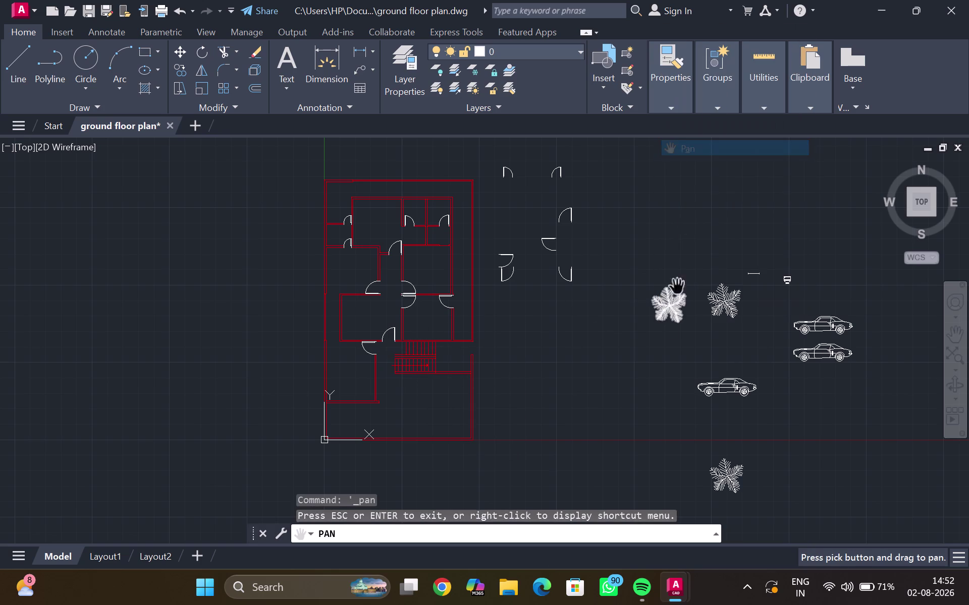
drag(669, 335, 582, 394)
drag(581, 375, 624, 288)
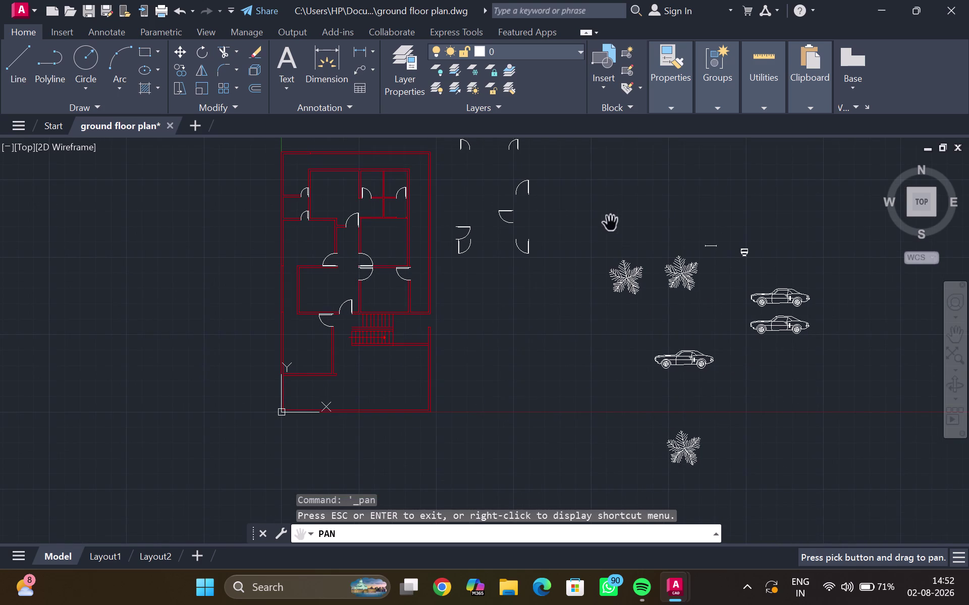
click(661, 106)
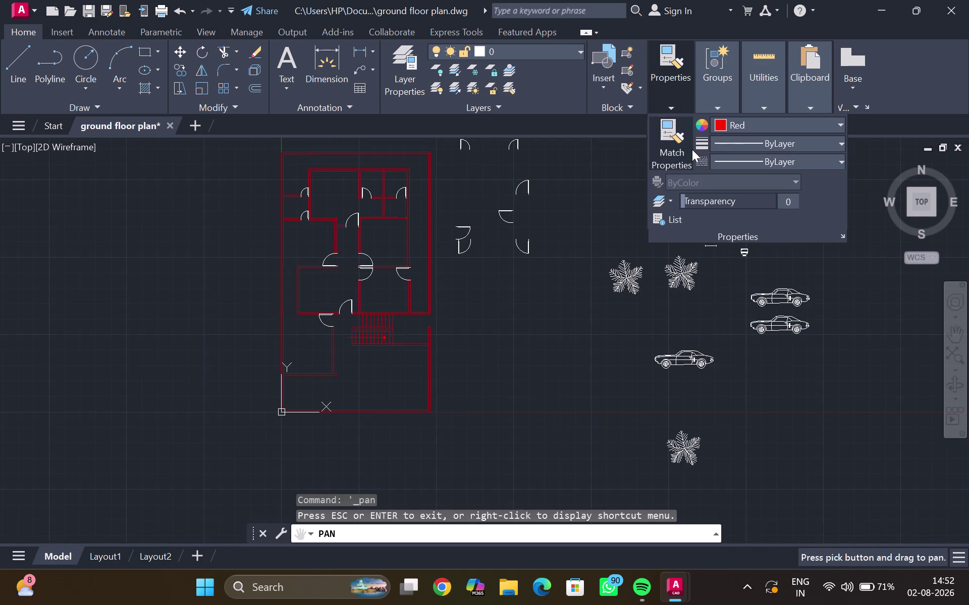
double_click(631, 277)
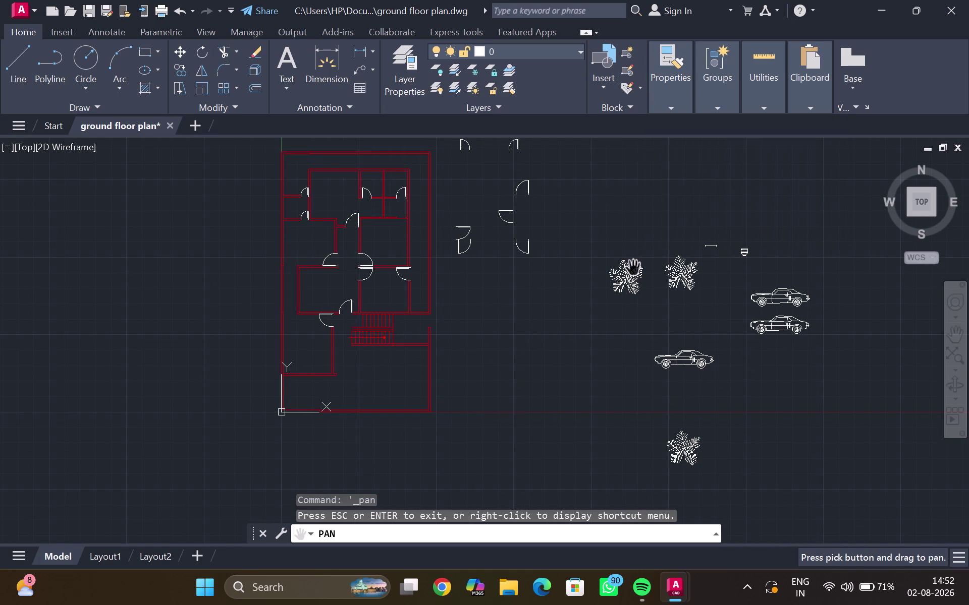
key(Escape)
click(635, 273)
click(660, 105)
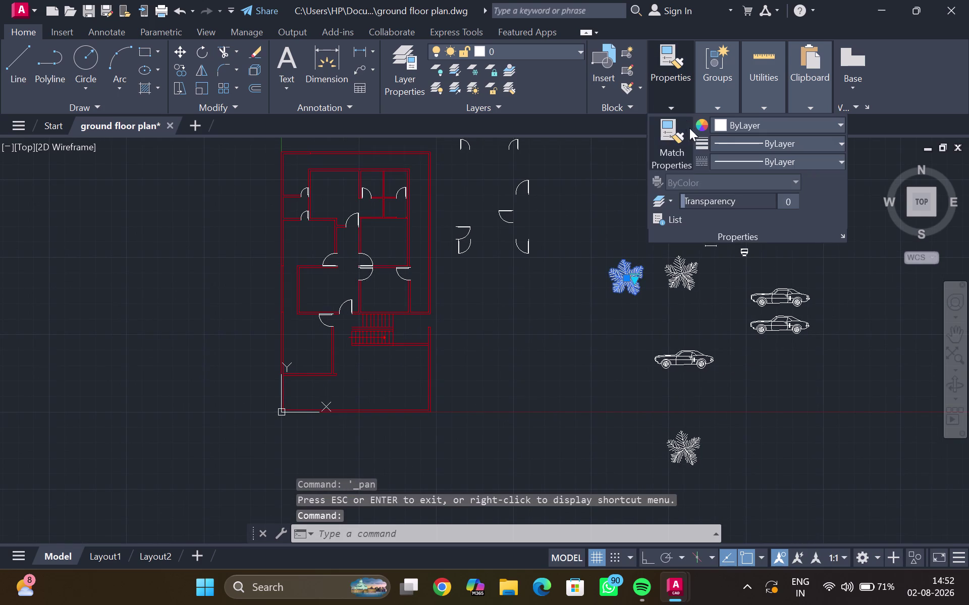
click(738, 123)
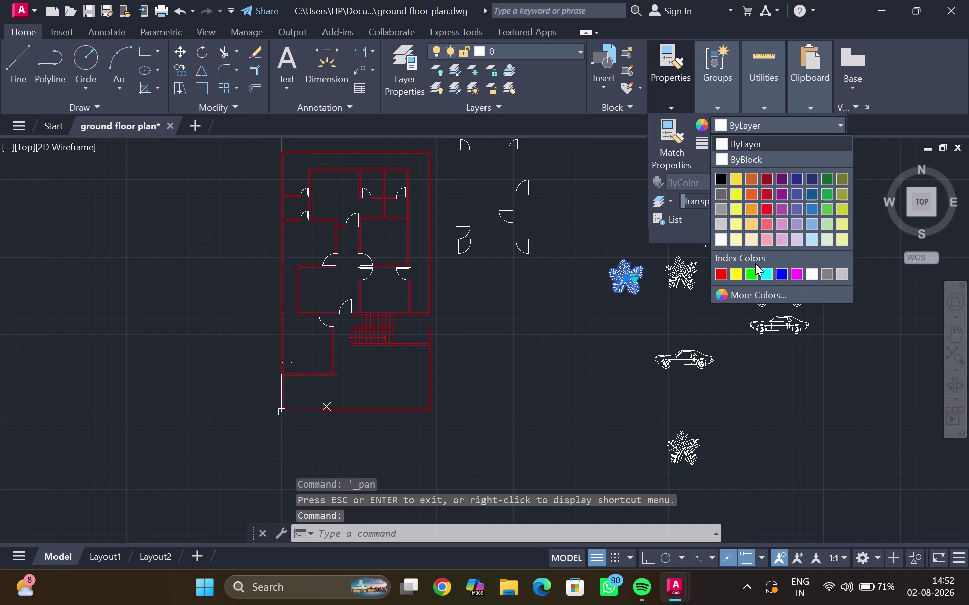
click(752, 275)
Reposition the tree block and reapply Green in the object properties panel.
key(Return)
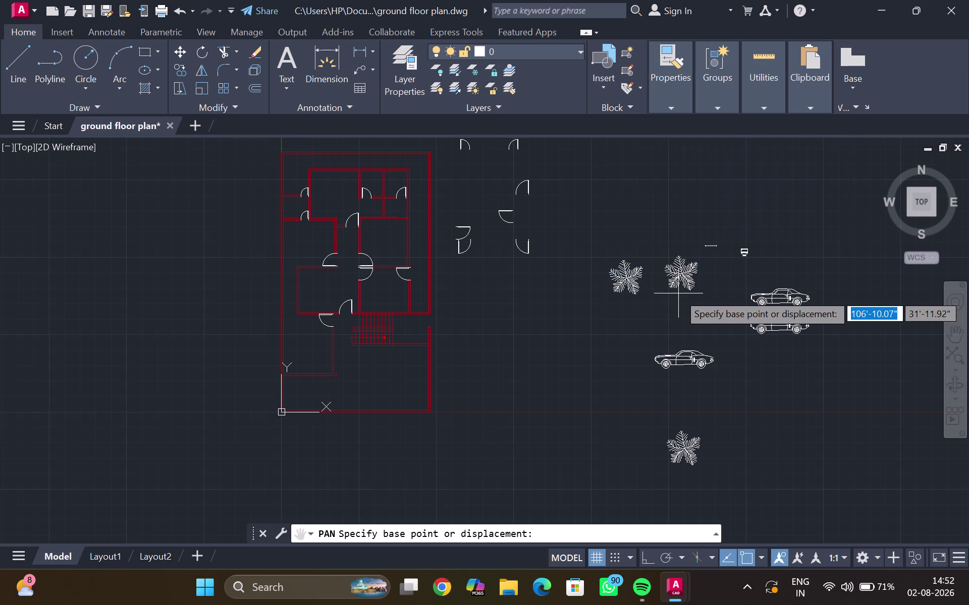
click(624, 281)
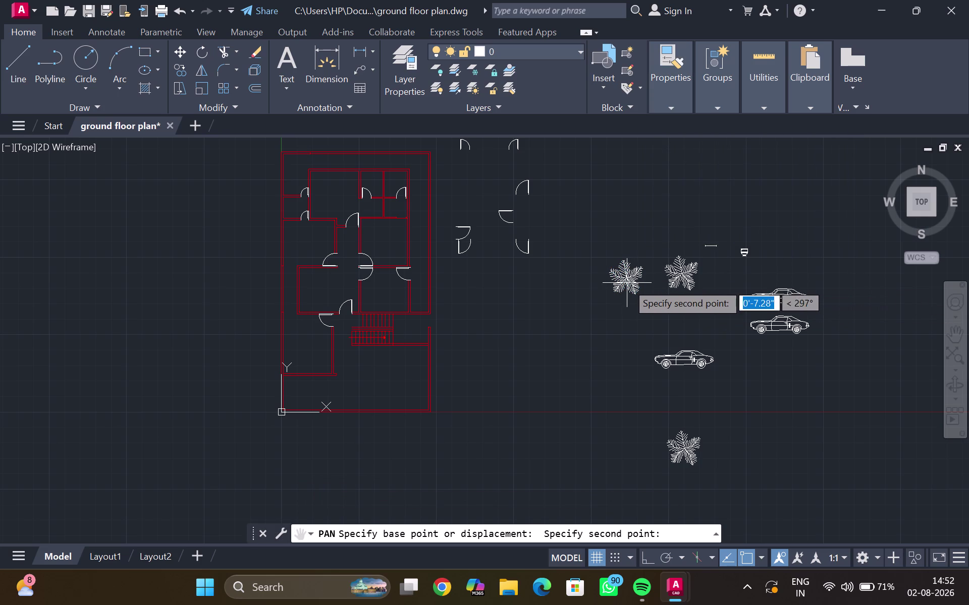
double_click(626, 279)
click(631, 270)
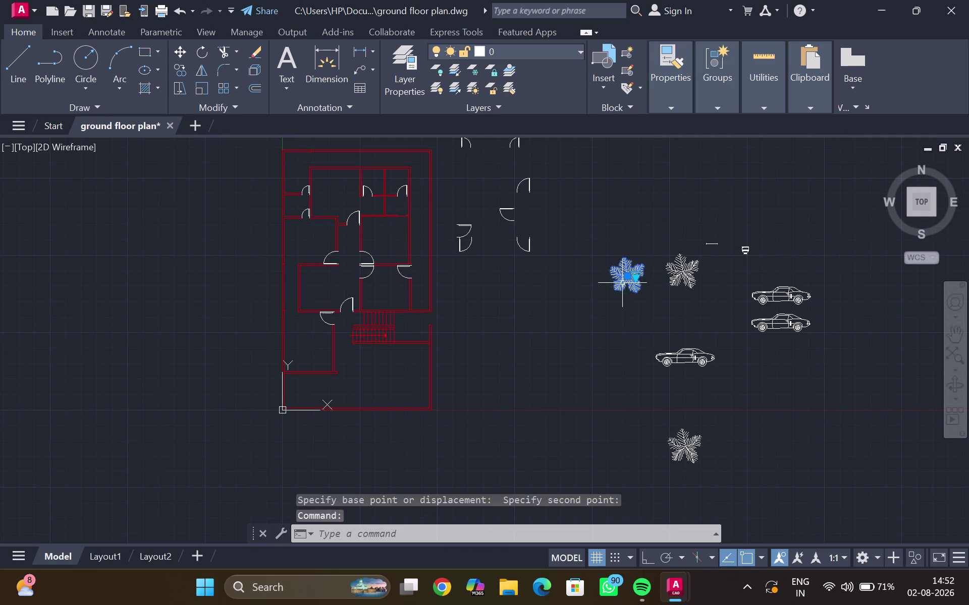
click(672, 106)
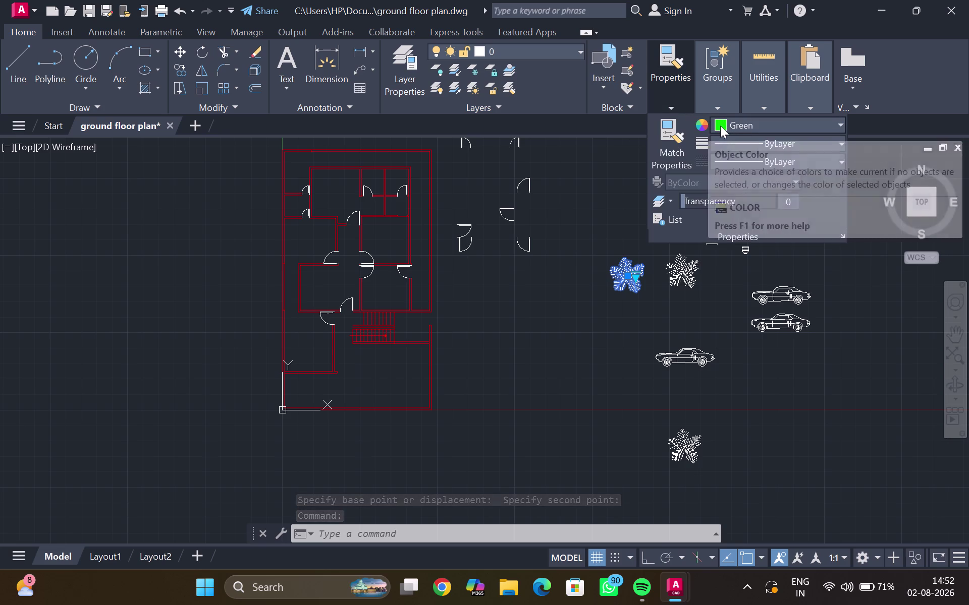
click(720, 126)
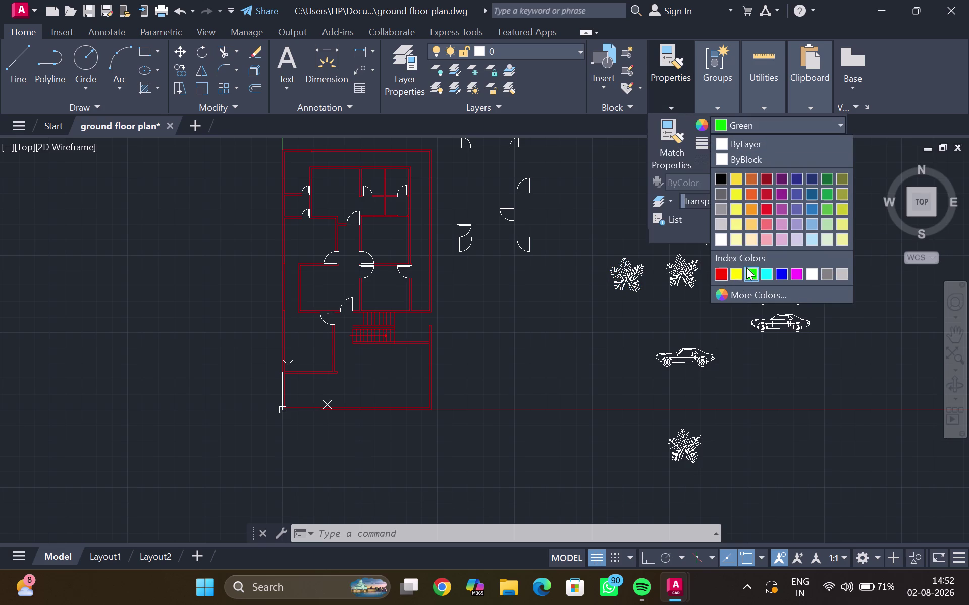
click(749, 279)
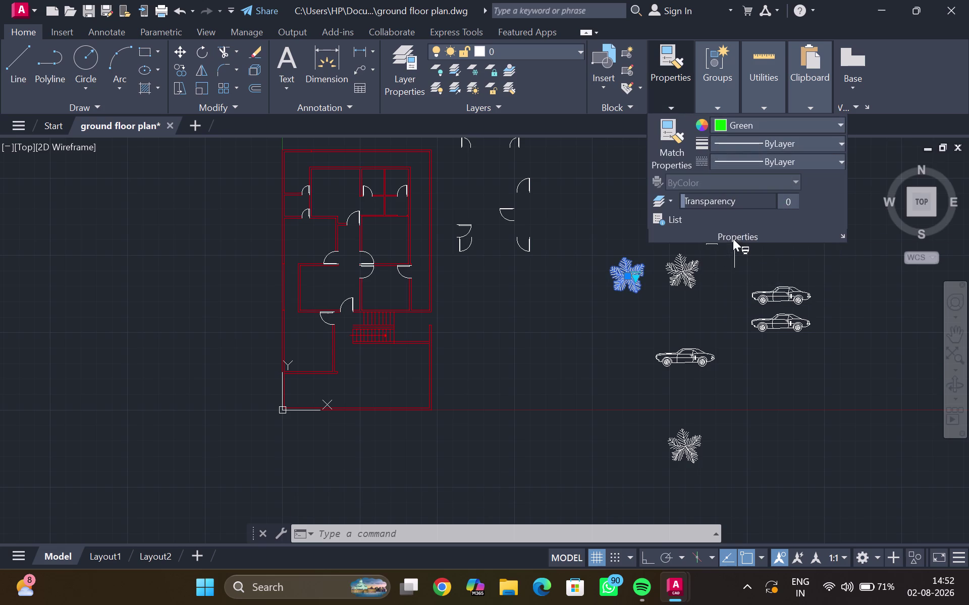
click(746, 144)
click(747, 143)
click(690, 181)
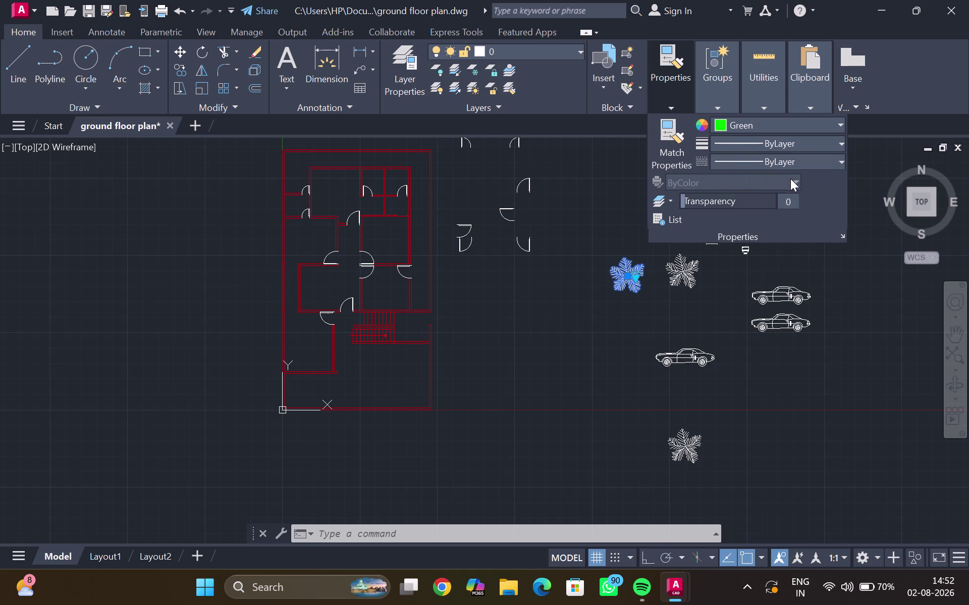
click(790, 179)
drag(684, 202, 650, 289)
click(607, 260)
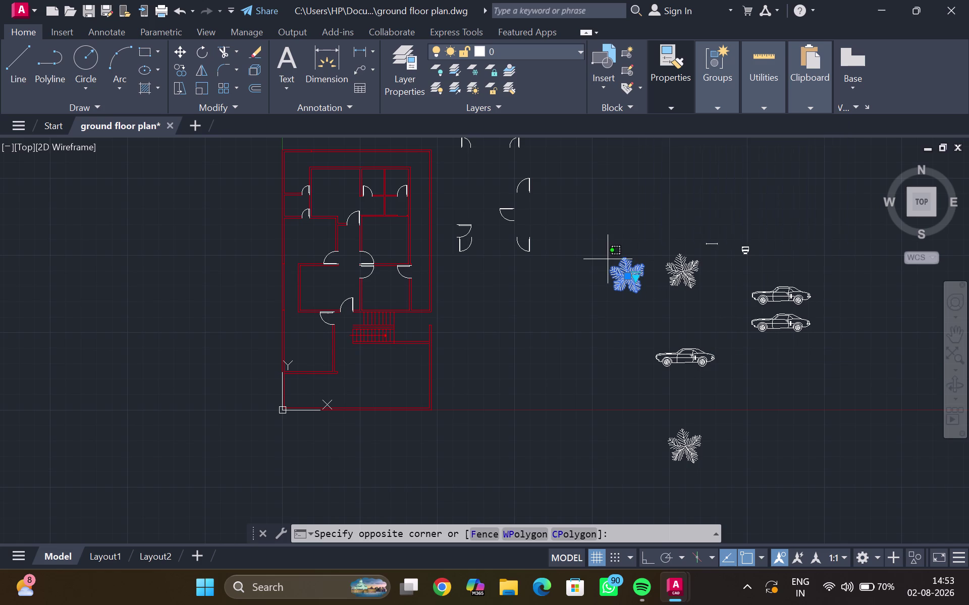
key(Escape)
scroll(down, 3)
key(Escape)
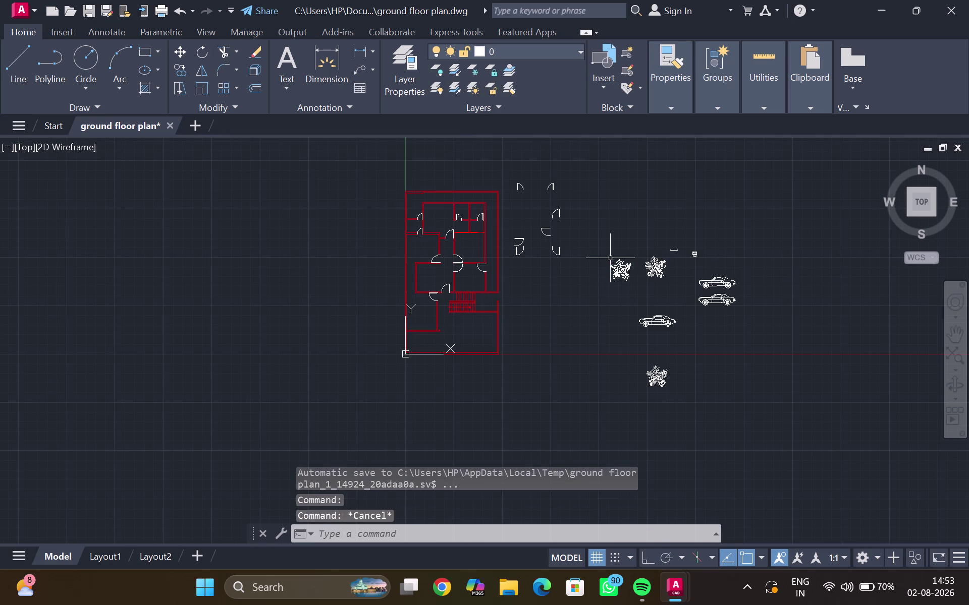
scroll(down, 3)
scroll(up, 3)
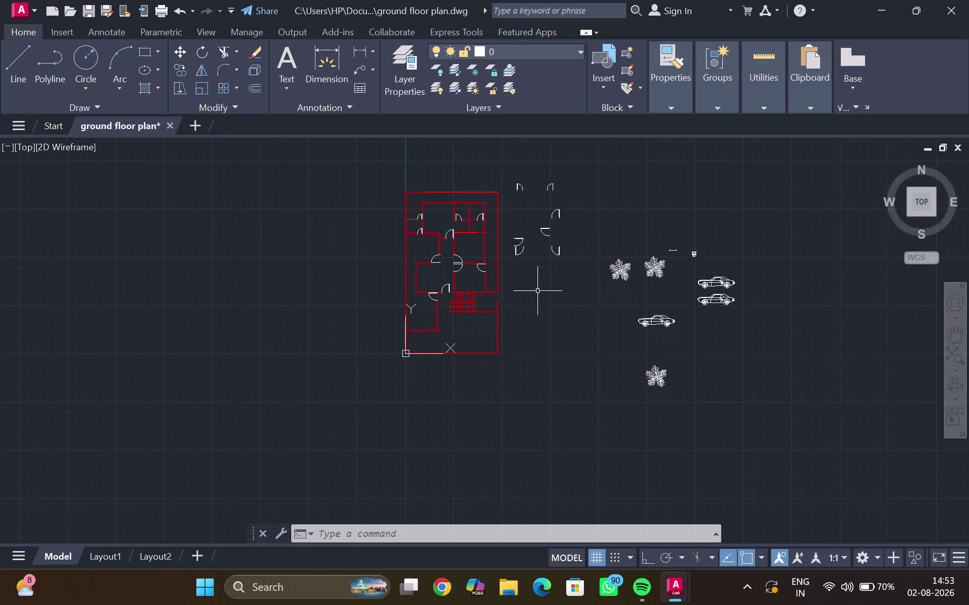
scroll(up, 3)
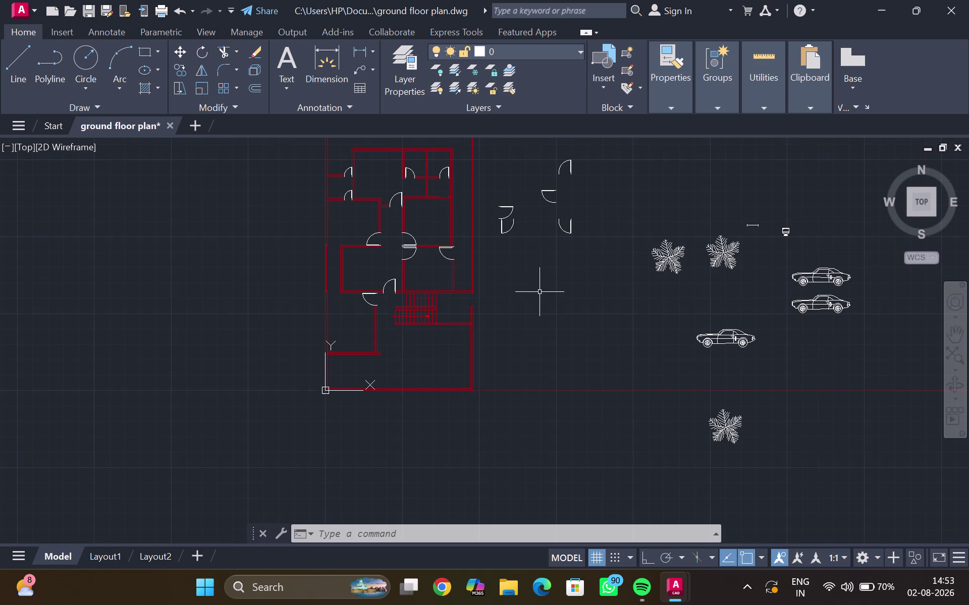
scroll(up, 3)
middle_drag(539, 293, 473, 545)
scroll(down, 3)
middle_drag(504, 424, 545, 387)
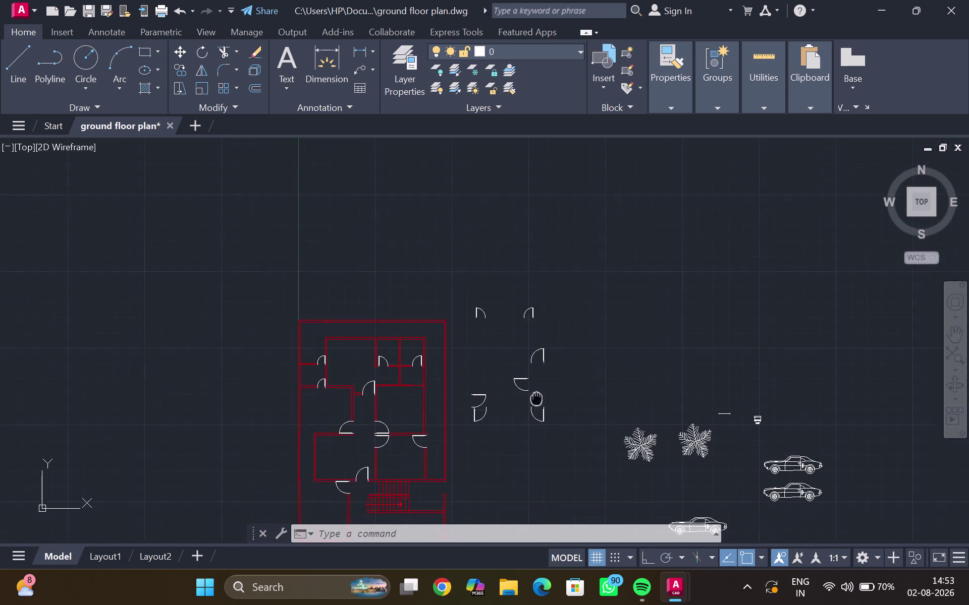
middle_drag(546, 386, 728, 12)
middle_drag(710, 37, 384, 359)
scroll(down, 3)
middle_drag(470, 286, 473, 290)
scroll(up, 3)
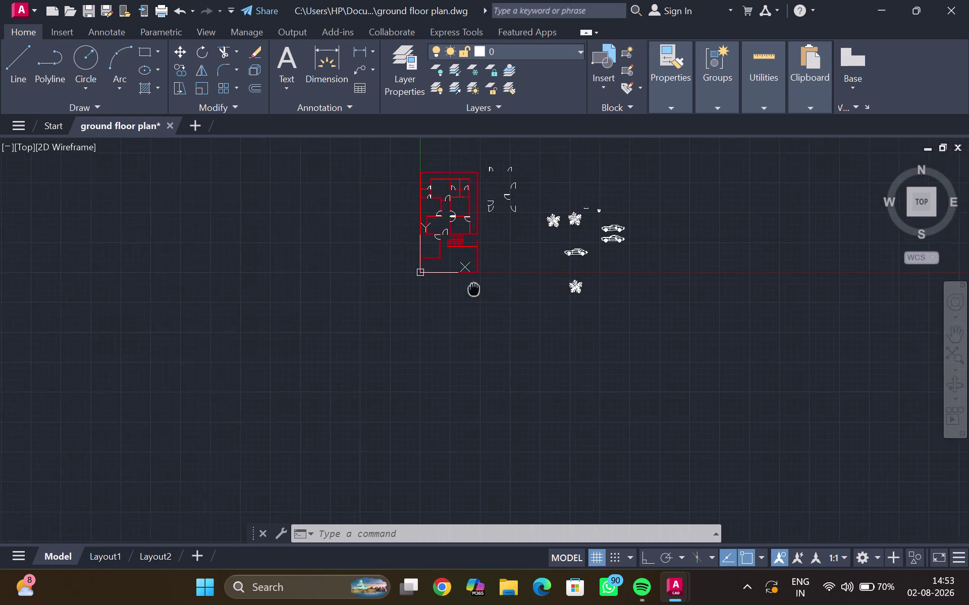
middle_drag(473, 289, 401, 529)
scroll(up, 3)
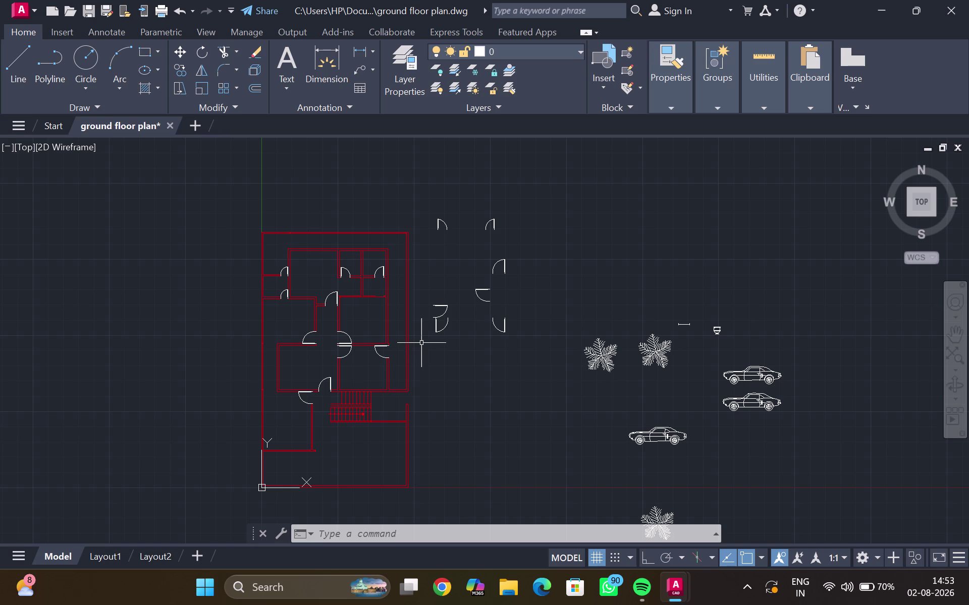
scroll(up, 3)
middle_drag(406, 348, 455, 334)
scroll(up, 3)
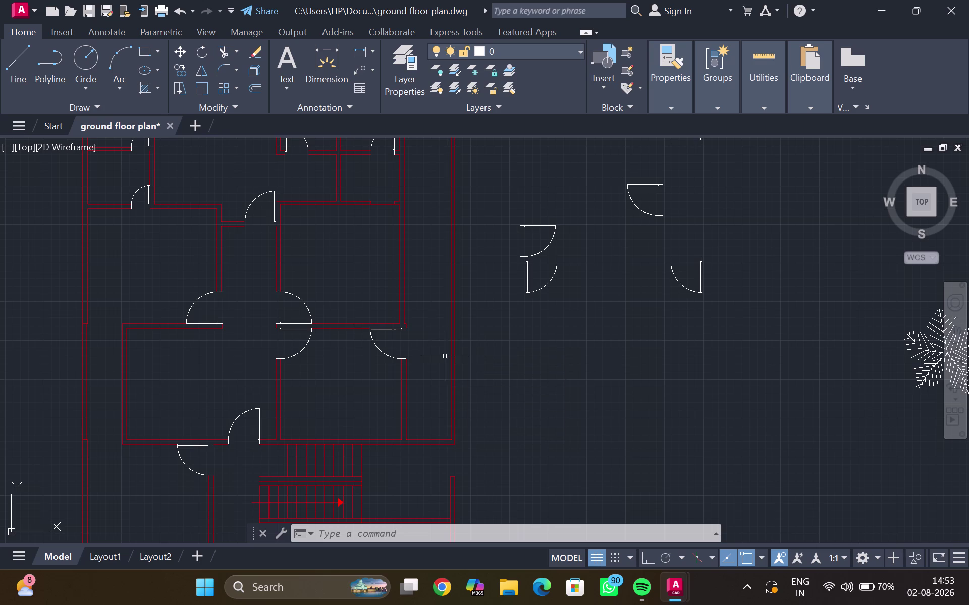
scroll(up, 3)
scroll(down, 3)
middle_drag(422, 363, 443, 358)
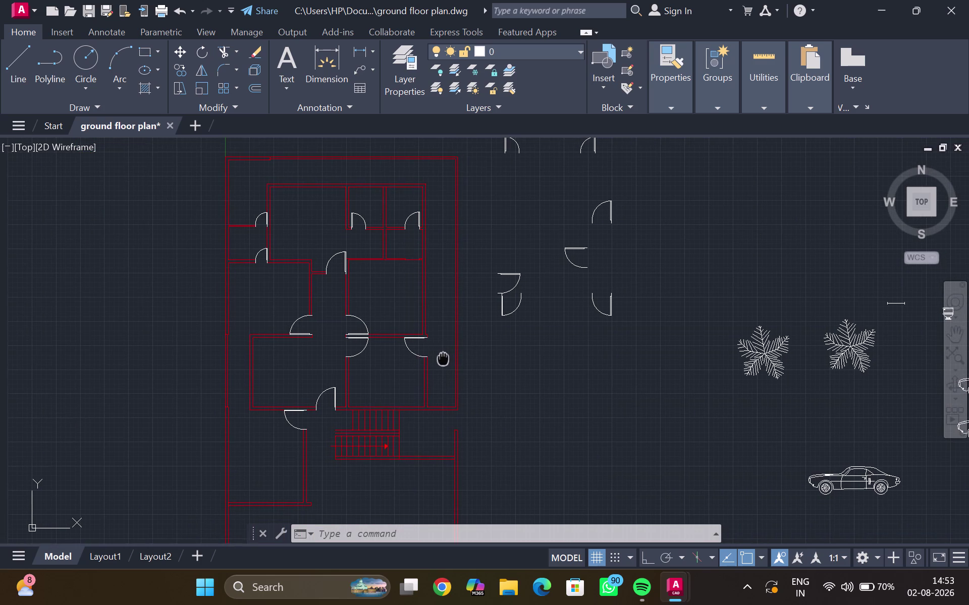
middle_drag(443, 359, 445, 361)
scroll(up, 3)
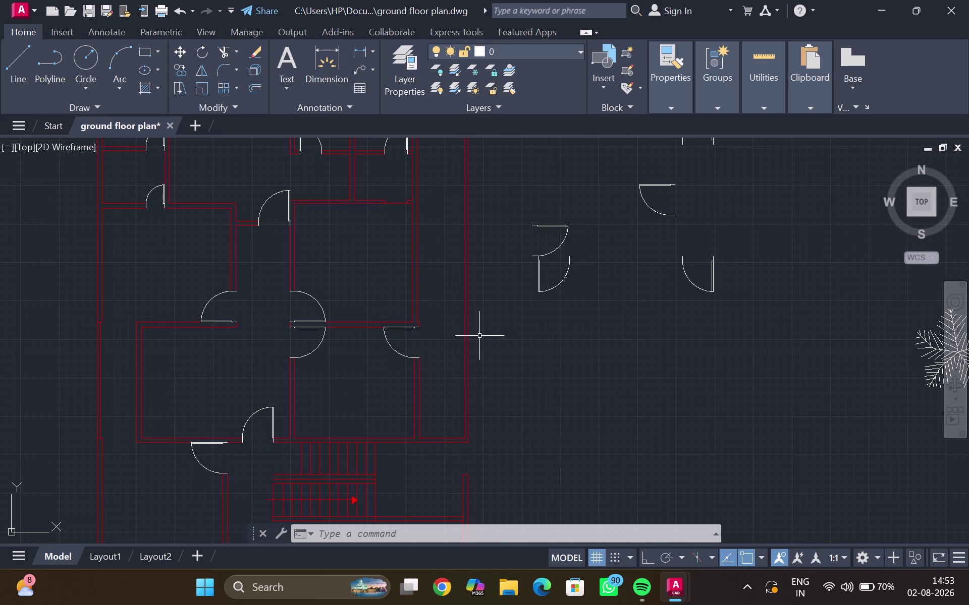
middle_drag(427, 366, 528, 250)
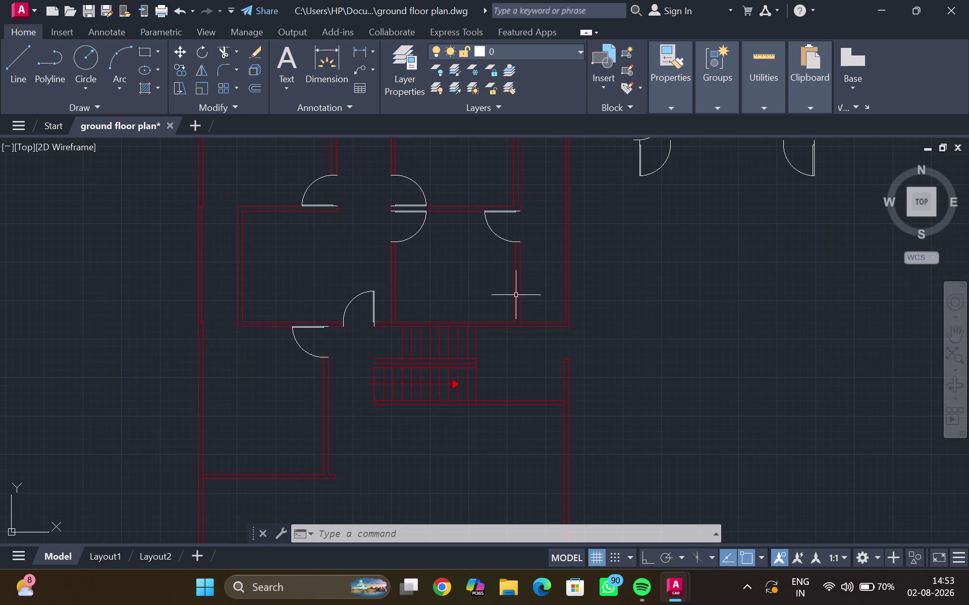
scroll(up, 3)
scroll(up, 3)
scroll(down, 3)
middle_drag(460, 286, 455, 283)
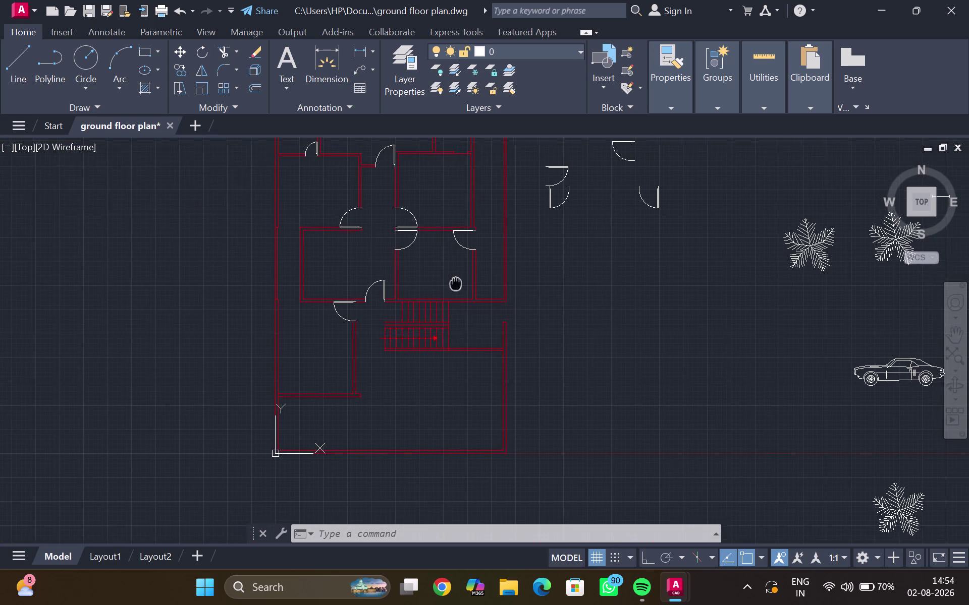
middle_drag(455, 284, 445, 273)
scroll(up, 3)
scroll(up, 3)
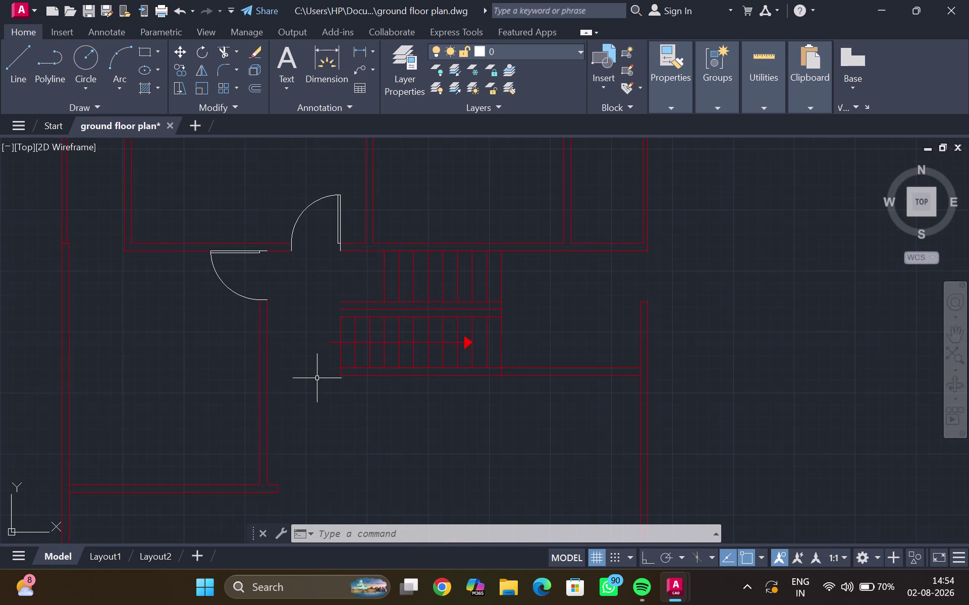
scroll(up, 3)
scroll(up, 3)
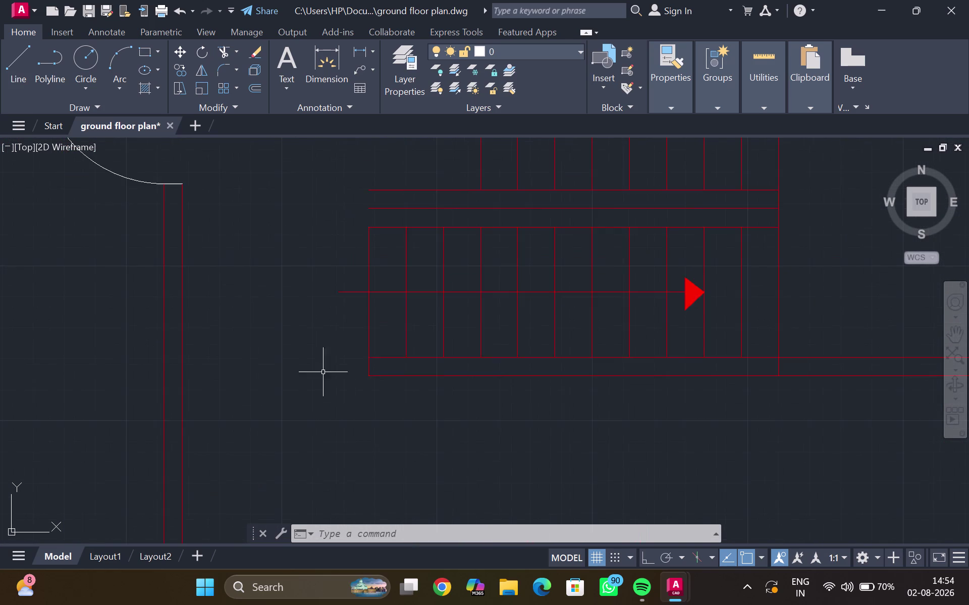
scroll(down, 3)
scroll(up, 3)
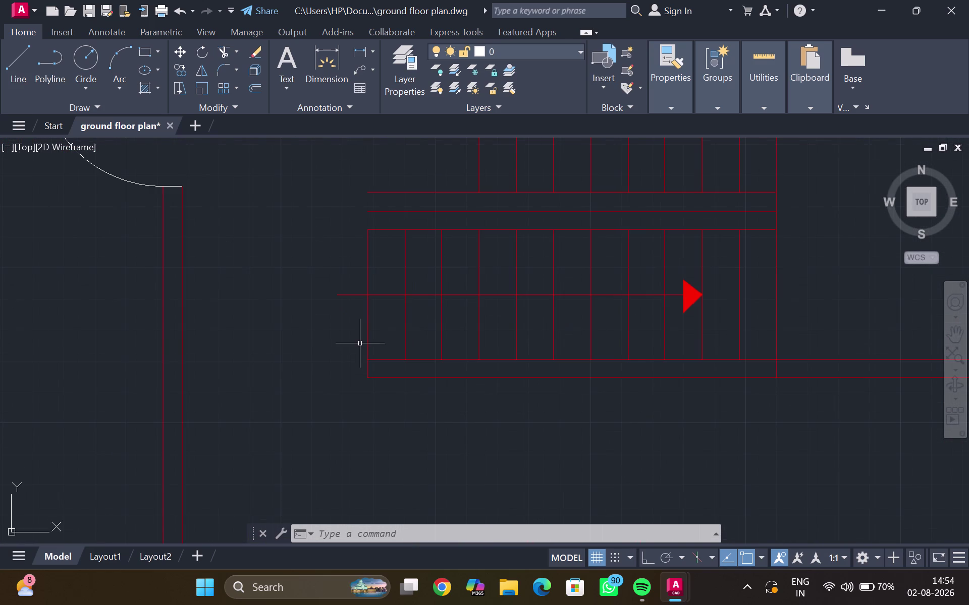
scroll(down, 3)
scroll(down, 3)
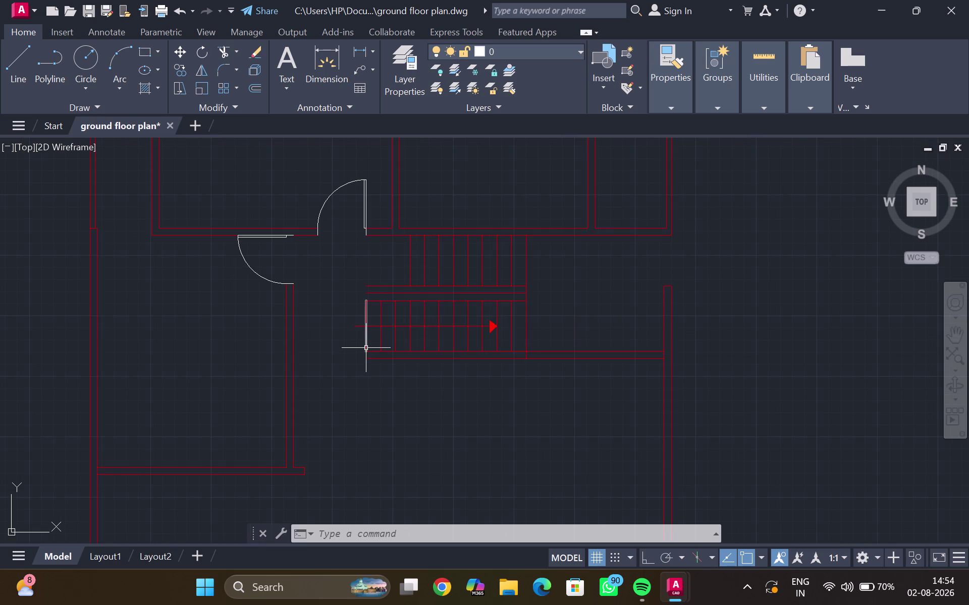
scroll(up, 3)
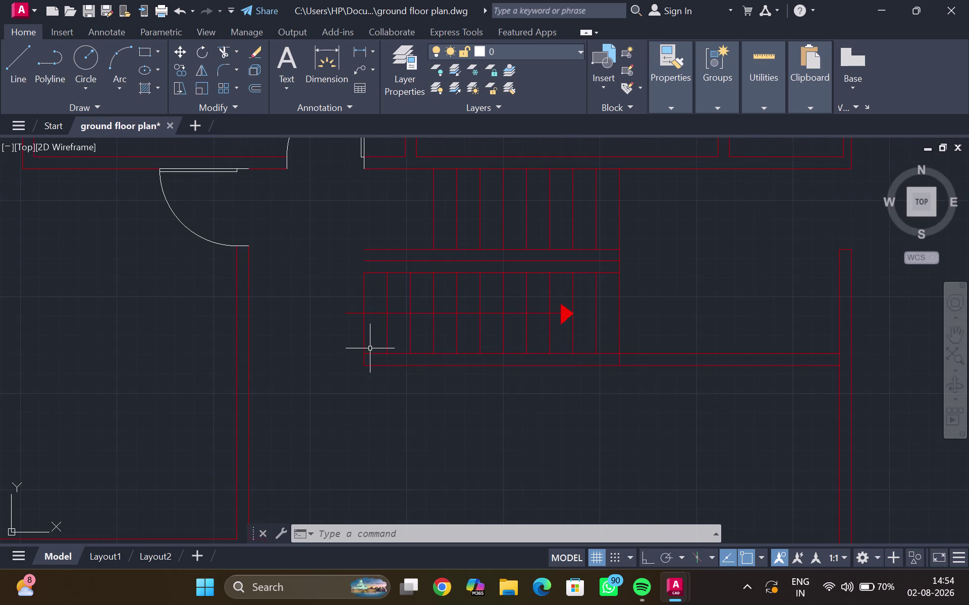
scroll(down, 3)
scroll(down, 3)
middle_drag(370, 348, 339, 360)
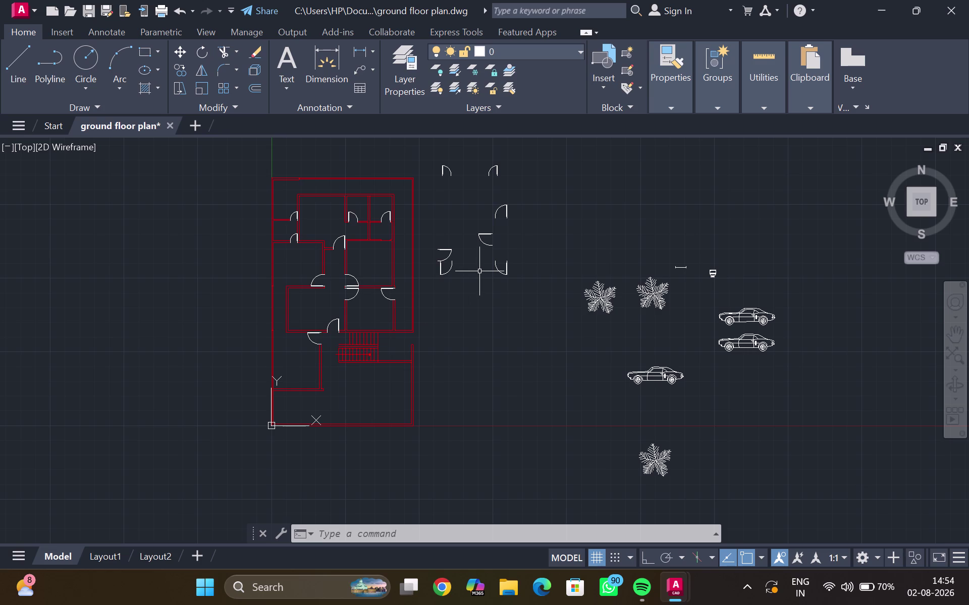
Drag the left palm tree block beside the loose door symbols.
click(665, 105)
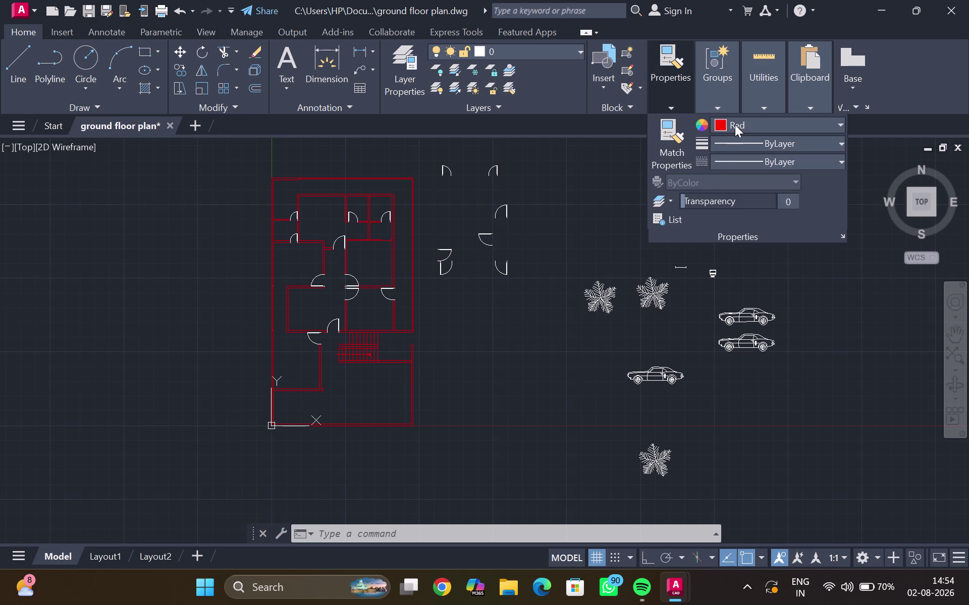
click(735, 125)
click(751, 266)
click(599, 295)
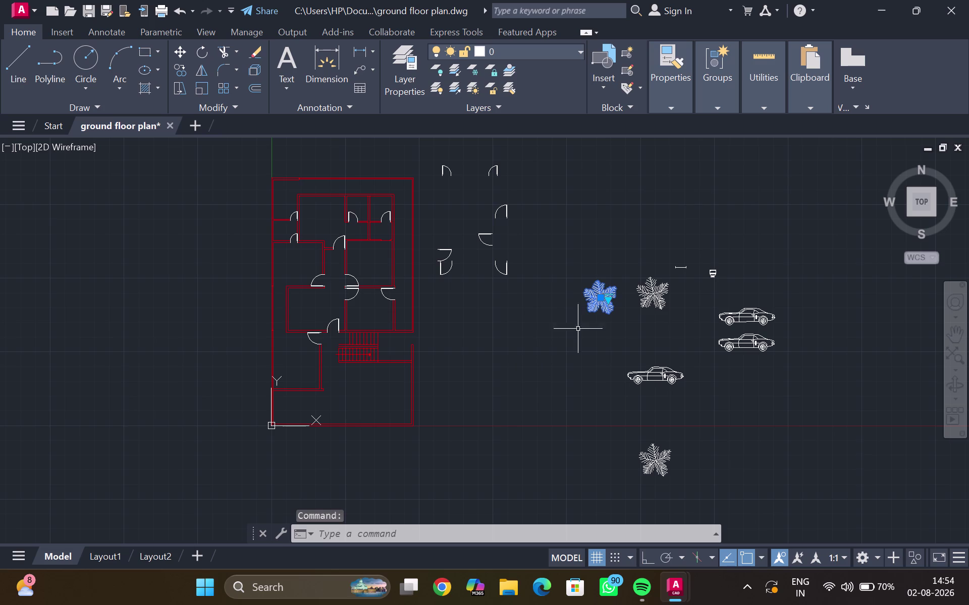
drag(588, 303, 666, 302)
drag(651, 293, 575, 325)
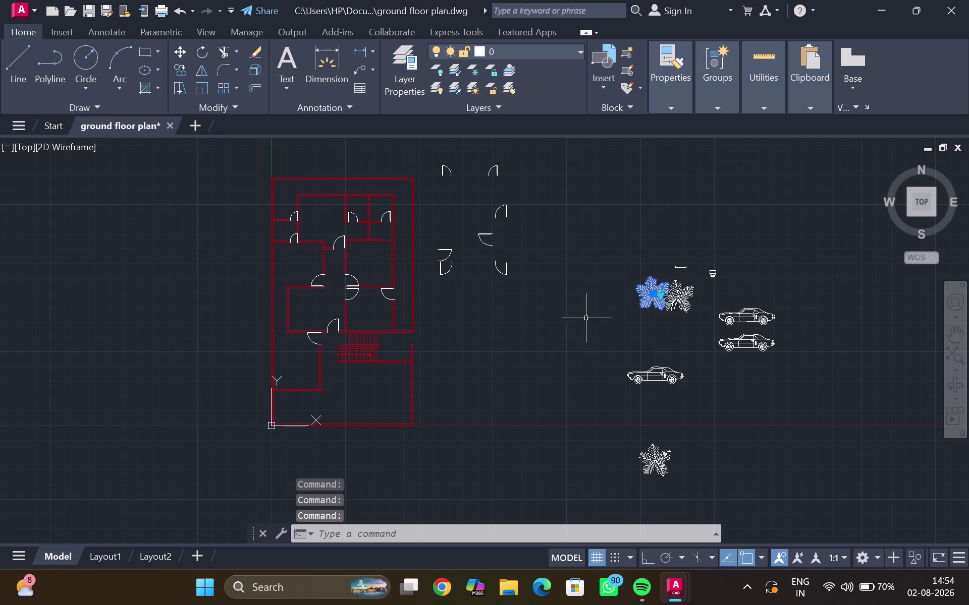
drag(576, 325, 569, 329)
drag(652, 293, 584, 335)
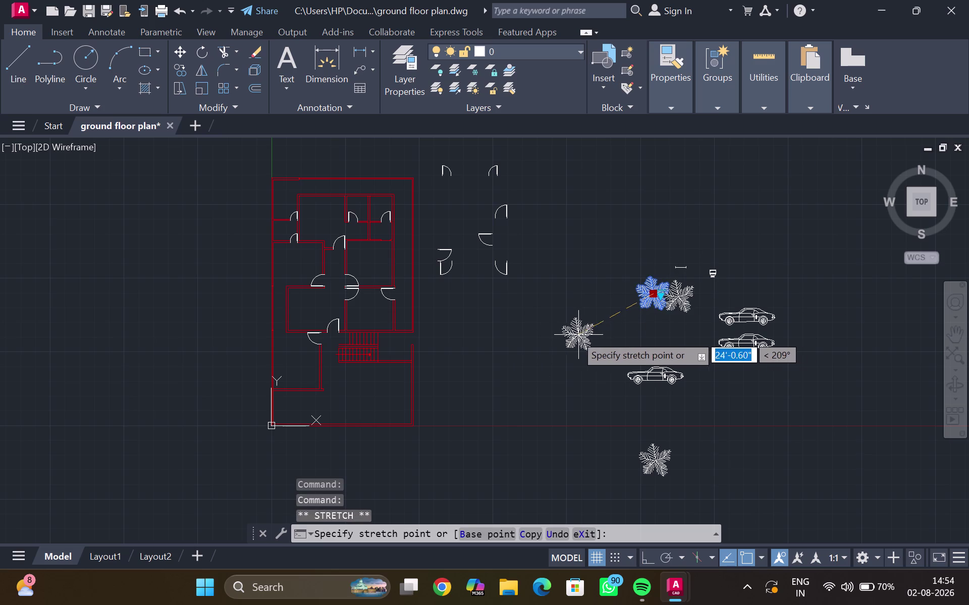
drag(546, 243, 547, 255)
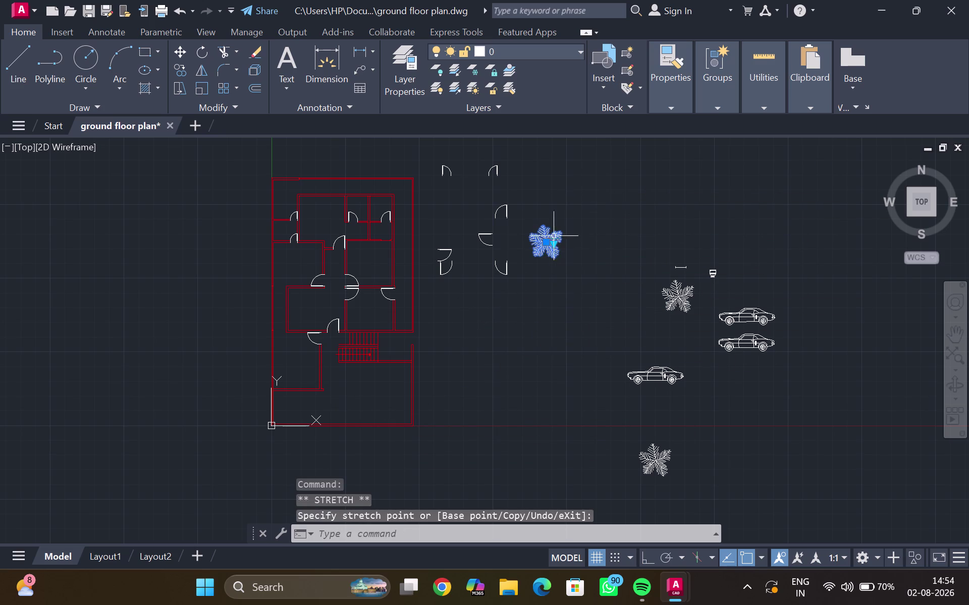
scroll(up, 3)
click(546, 247)
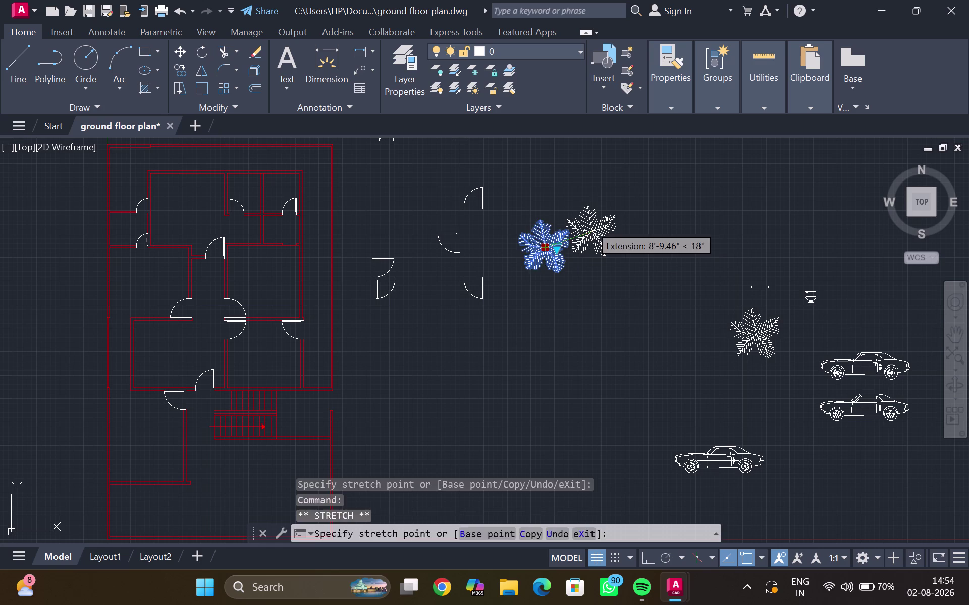
Switch the moved tree's visibility state to Shrub (Elevation) and deselect it.
click(590, 226)
click(603, 235)
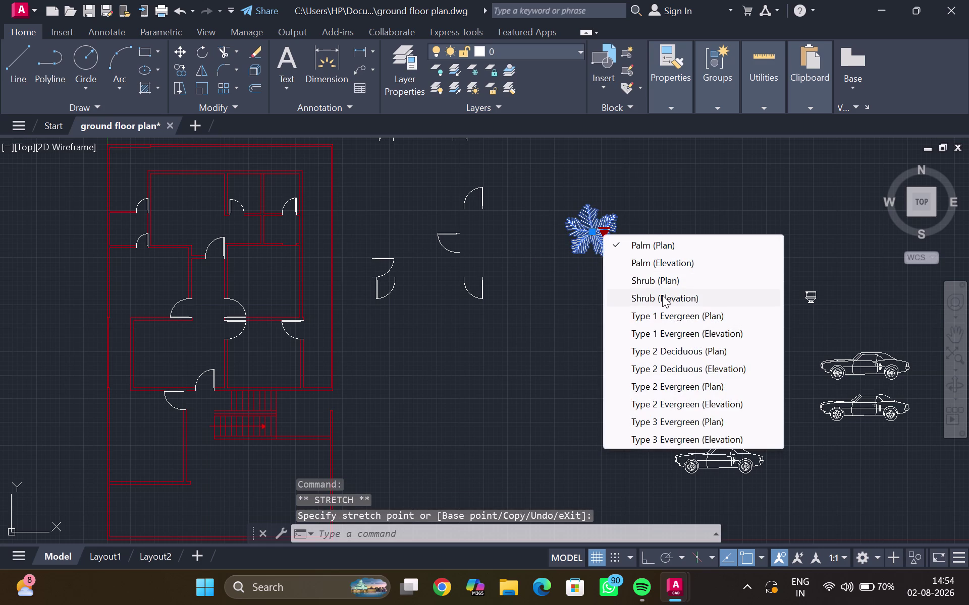
click(662, 296)
scroll(up, 3)
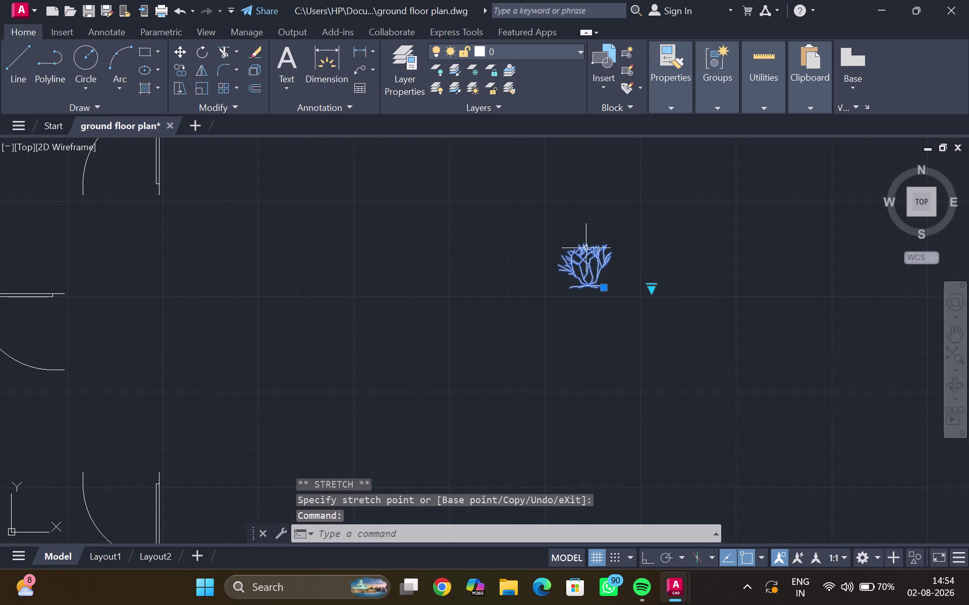
click(586, 263)
key(Escape)
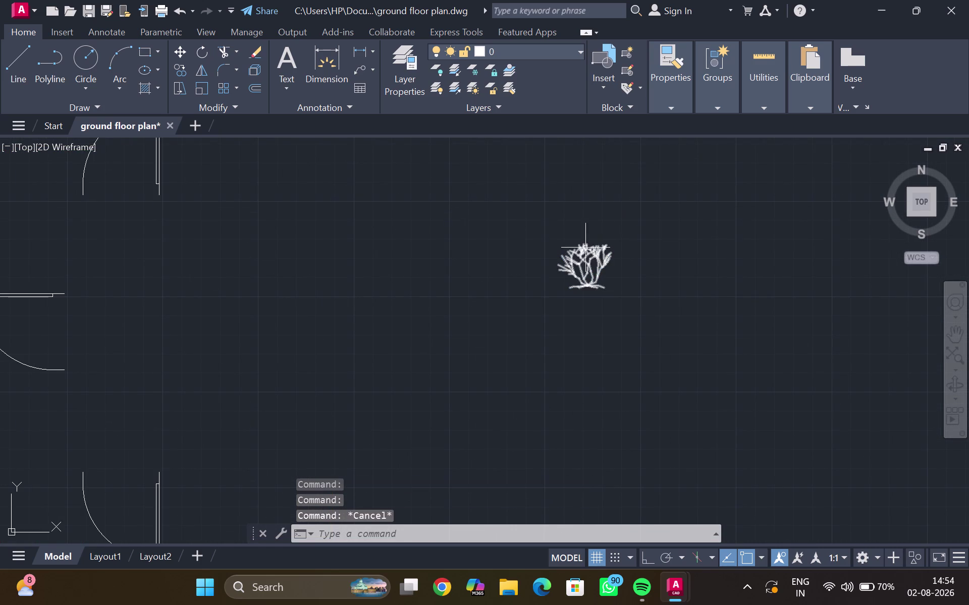
scroll(up, 3)
middle_click(588, 225)
scroll(up, 3)
scroll(down, 3)
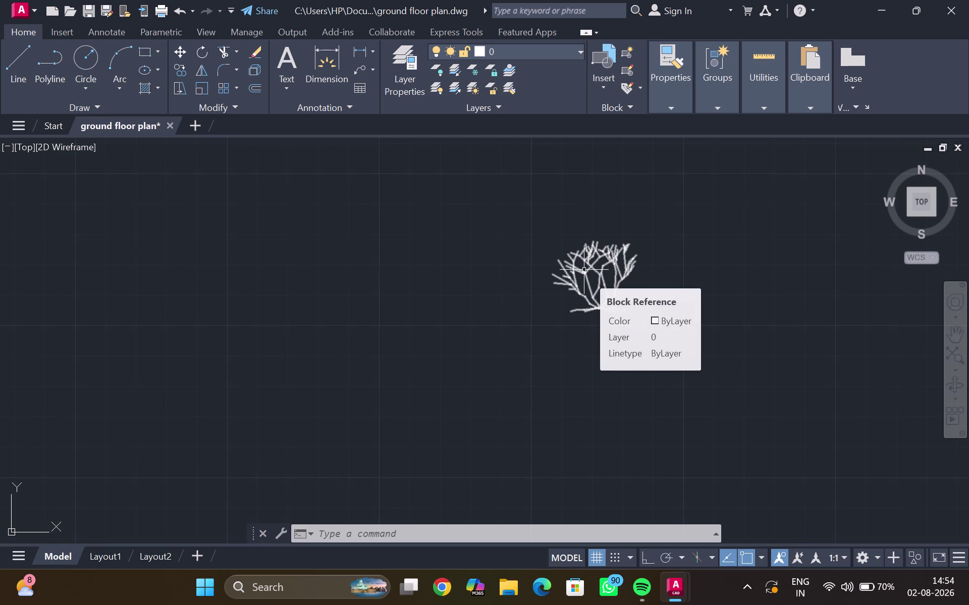
scroll(down, 3)
middle_drag(549, 241, 536, 252)
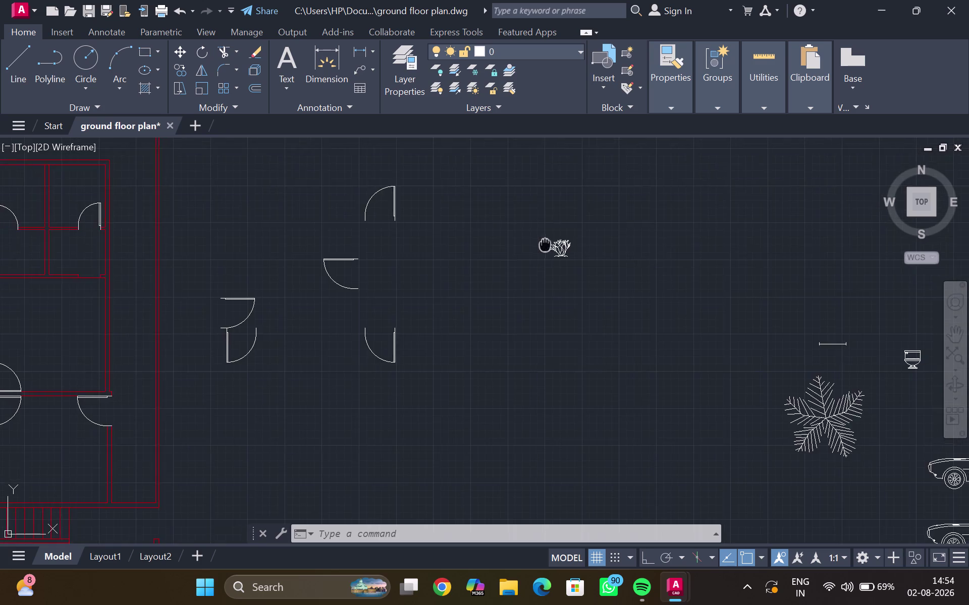
middle_drag(537, 253, 485, 291)
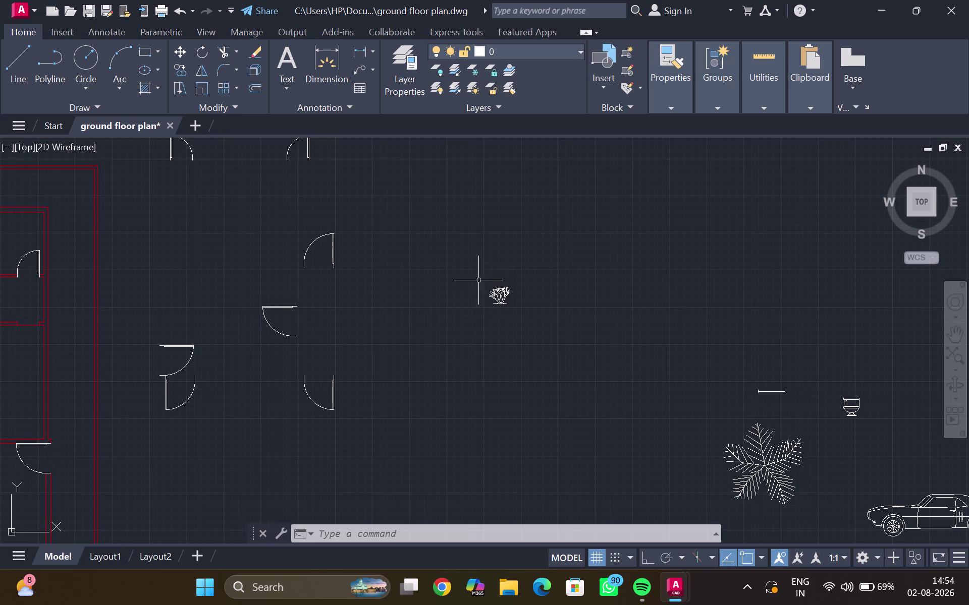
scroll(up, 3)
middle_click(498, 289)
scroll(up, 3)
middle_drag(492, 299, 477, 286)
scroll(up, 3)
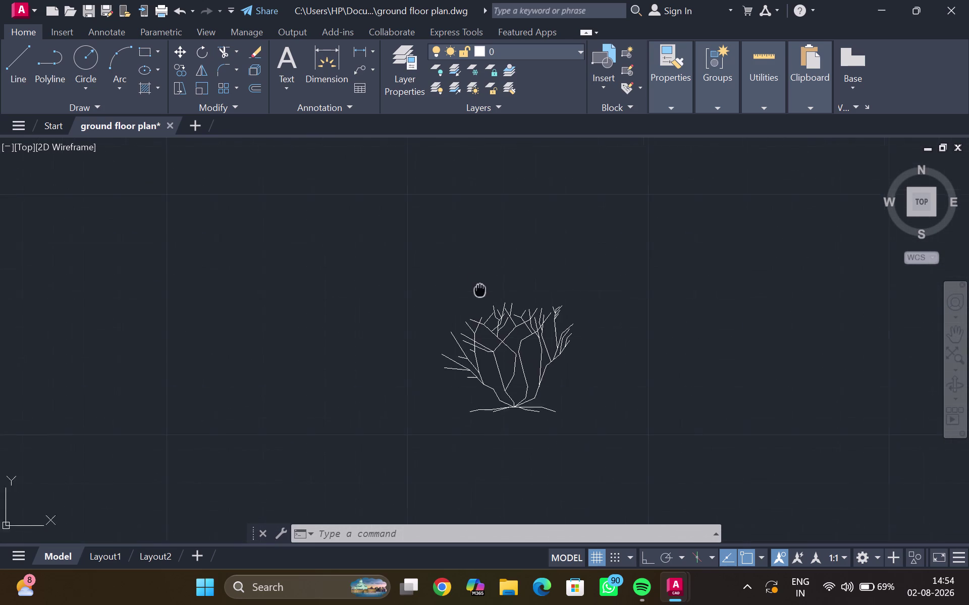
middle_drag(477, 286, 459, 273)
scroll(down, 3)
scroll(down, 3)
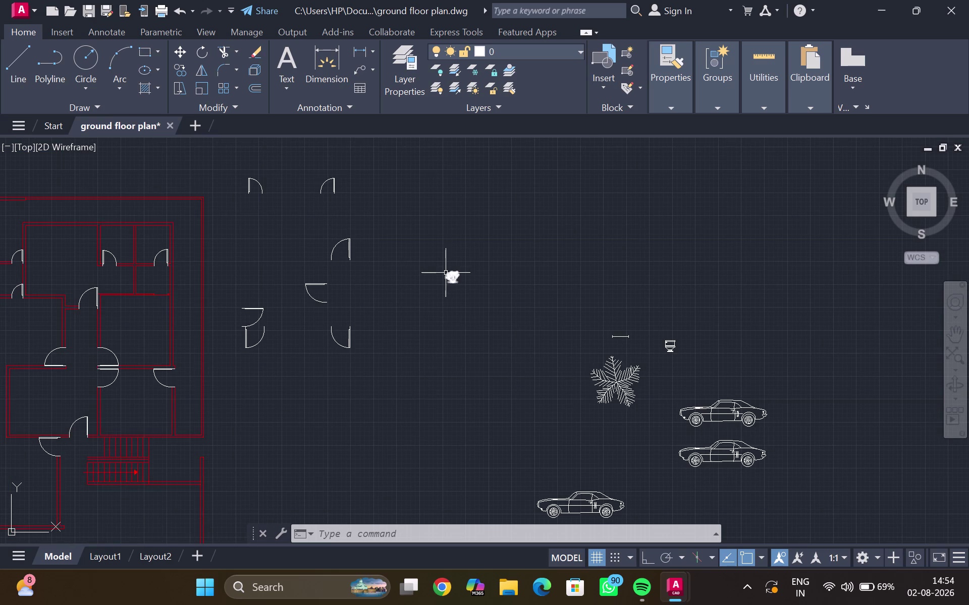
scroll(up, 3)
middle_drag(446, 273, 440, 273)
scroll(up, 3)
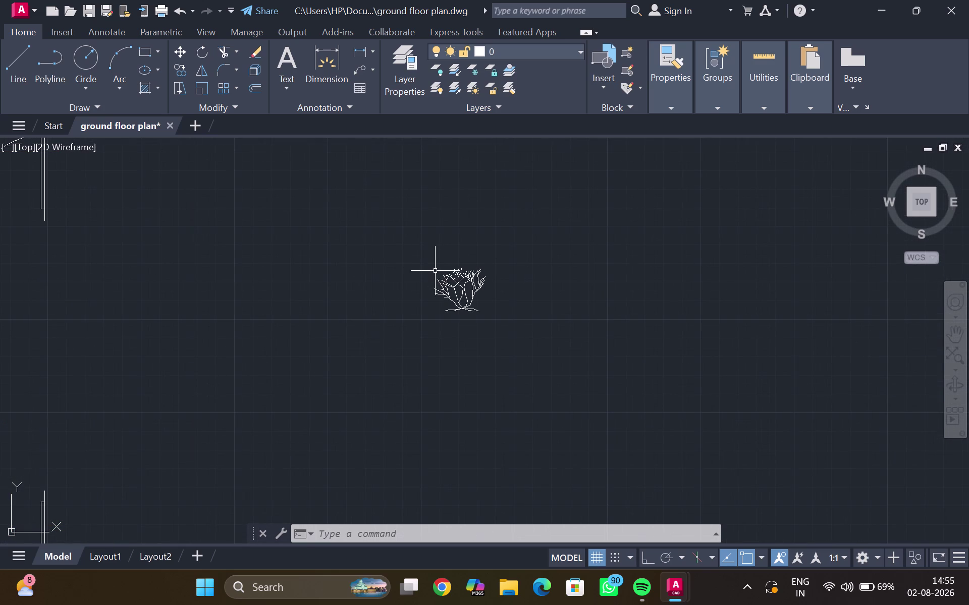
click(458, 286)
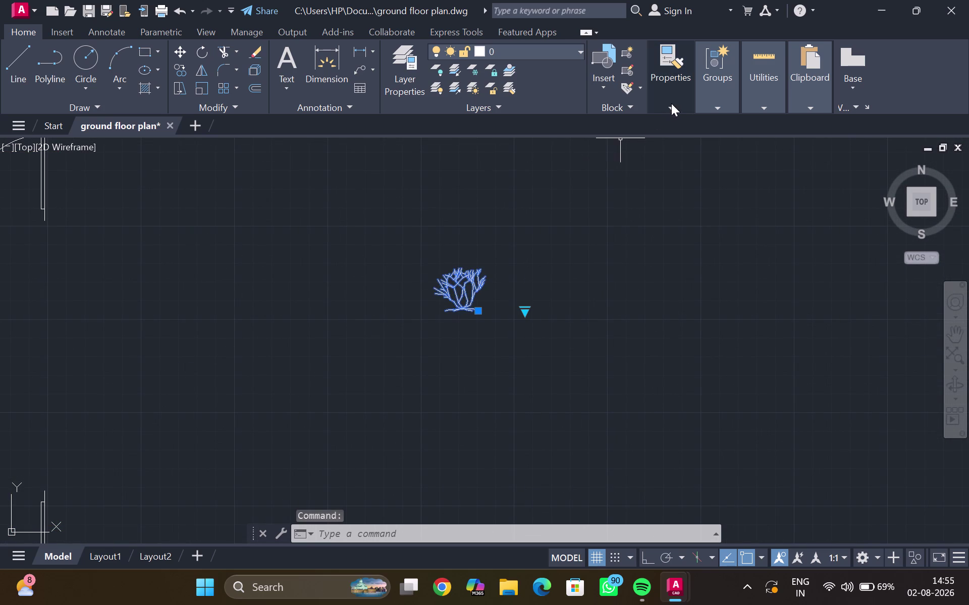
Dismiss the shrub's colour choices and open Layer Properties from the Home tab.
click(671, 103)
click(735, 124)
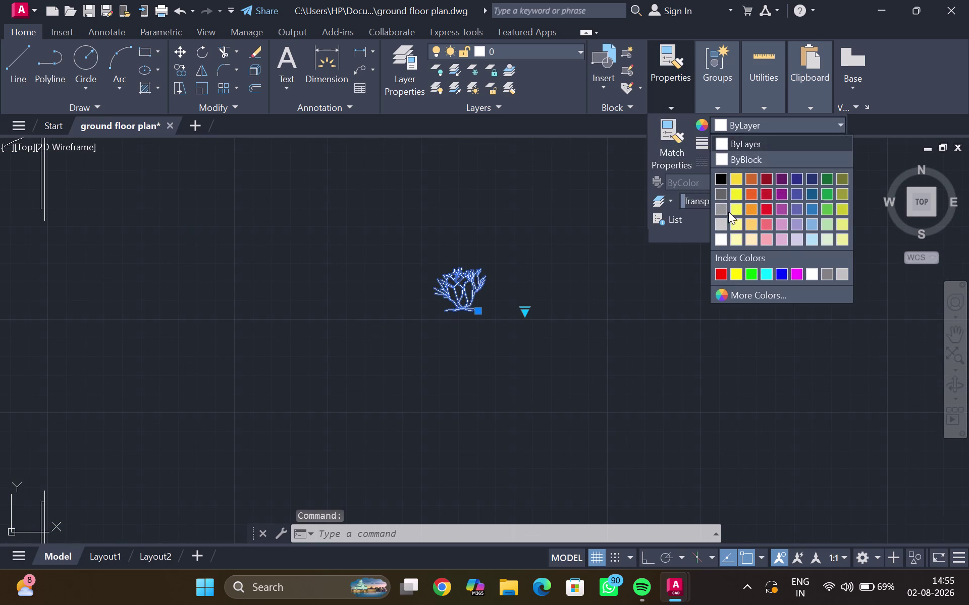
click(753, 271)
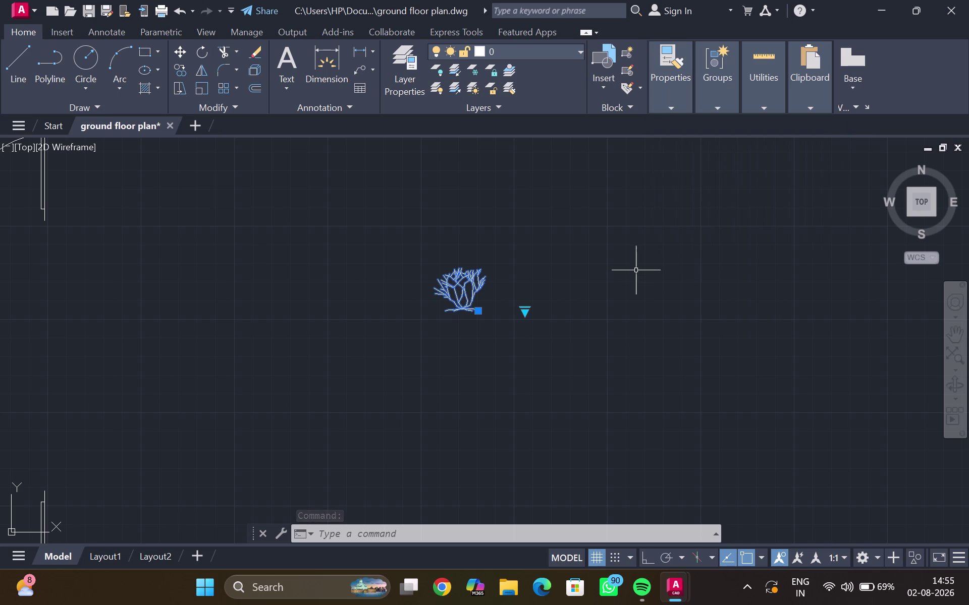
key(Return)
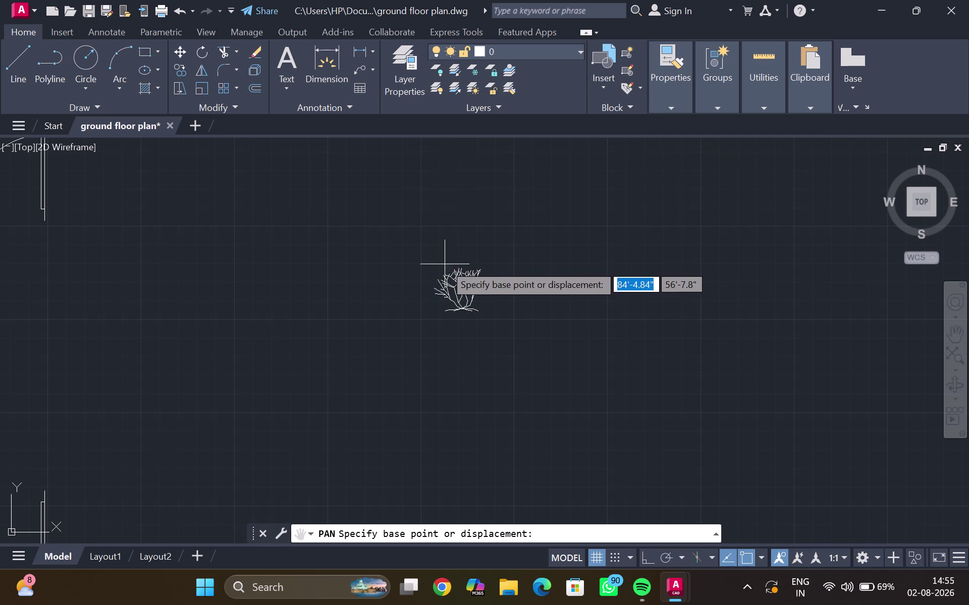
click(436, 49)
click(414, 54)
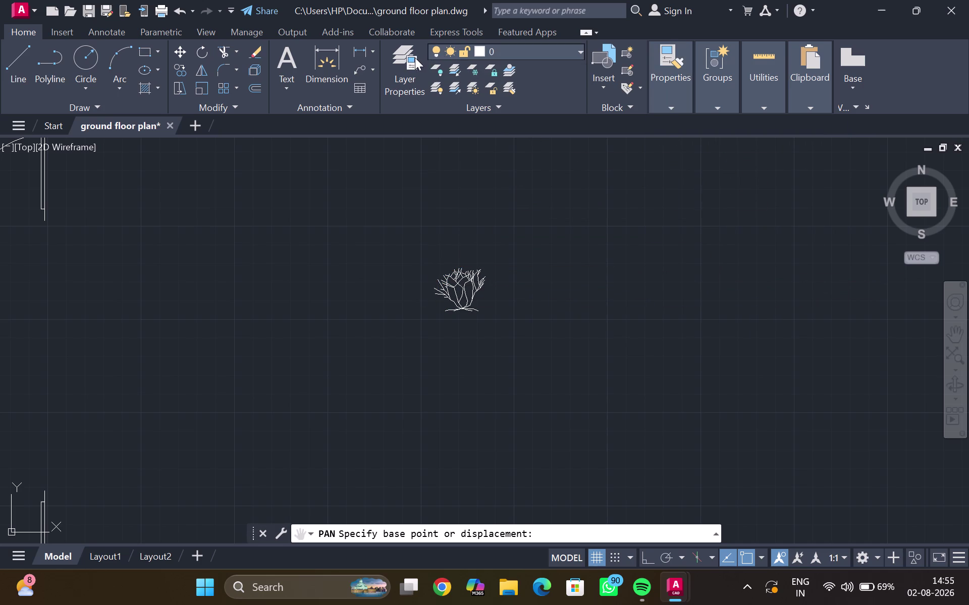
click(415, 58)
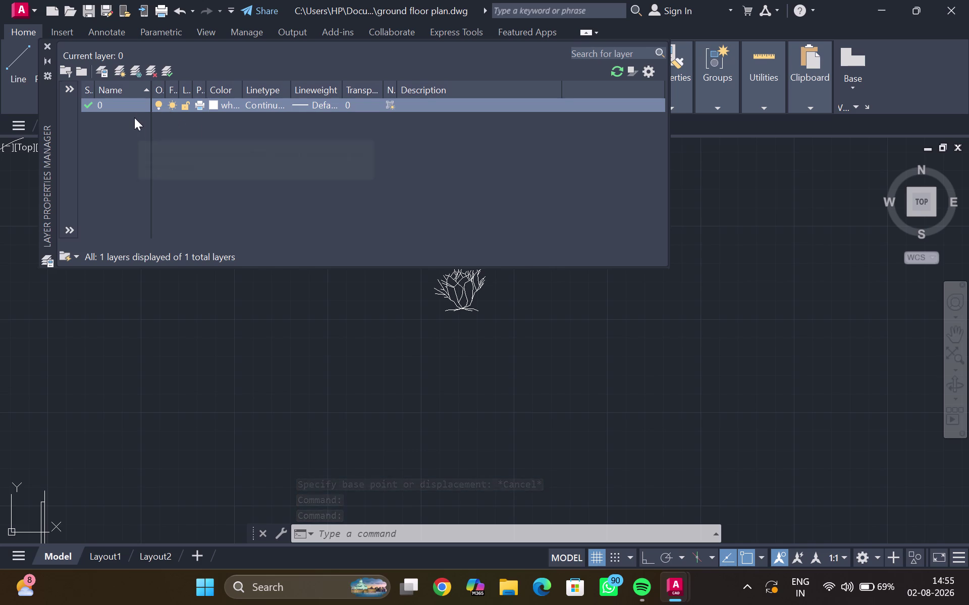
Change layer 0's colour to green in Select Color and close the layer manager.
key(Return)
key(Return)
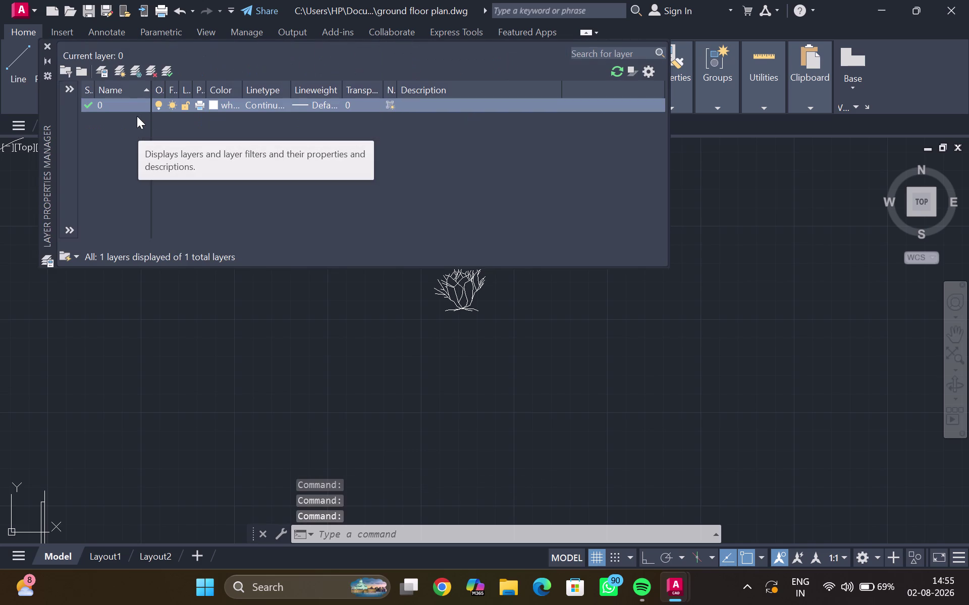
text(tree)
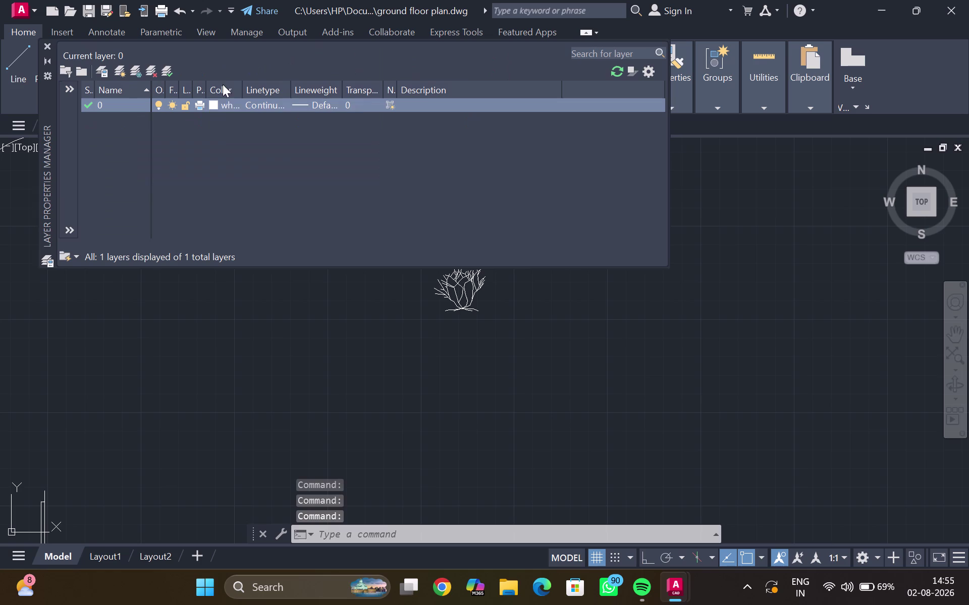
click(210, 105)
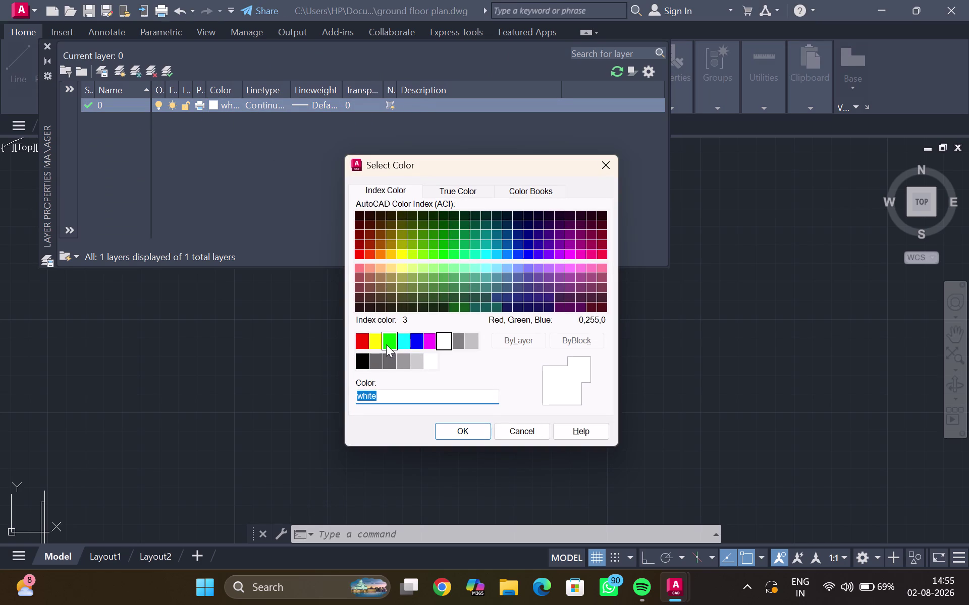
click(386, 344)
click(473, 436)
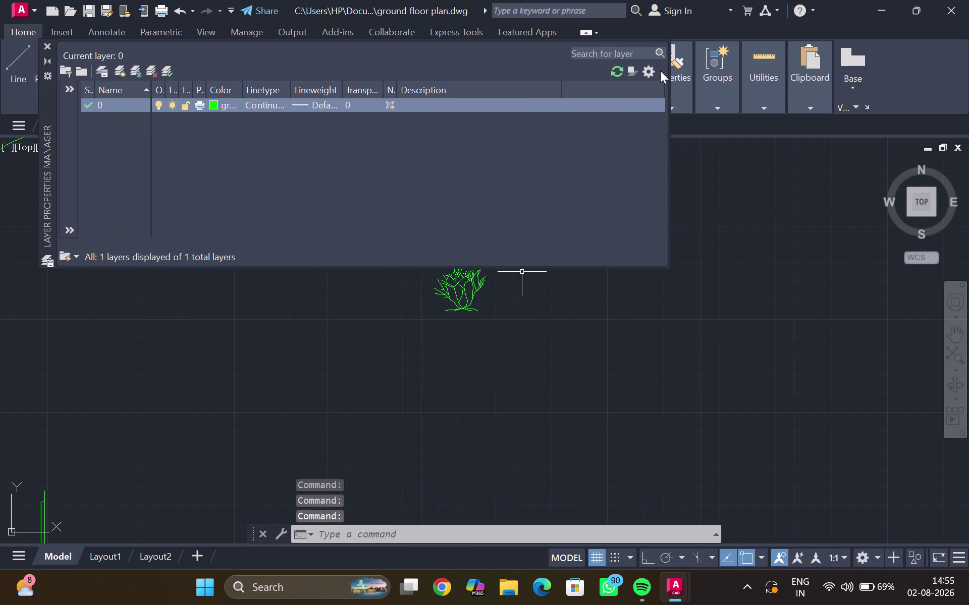
key(Escape)
key(Escape)
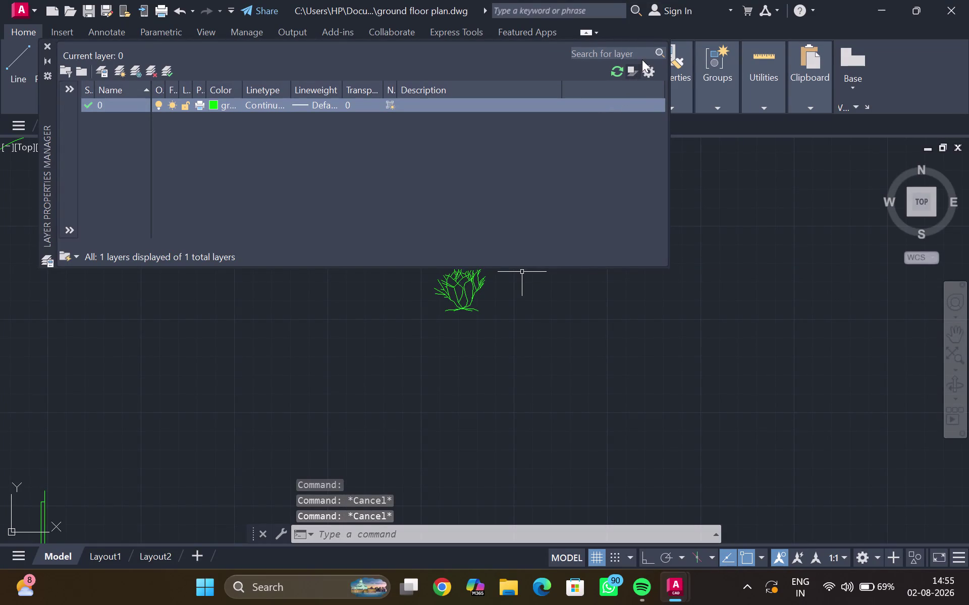
click(47, 44)
scroll(down, 3)
scroll(down, 3)
Pan and zoom over the floor plan, briefly opening and closing the layer list.
scroll(down, 3)
middle_drag(125, 242, 219, 245)
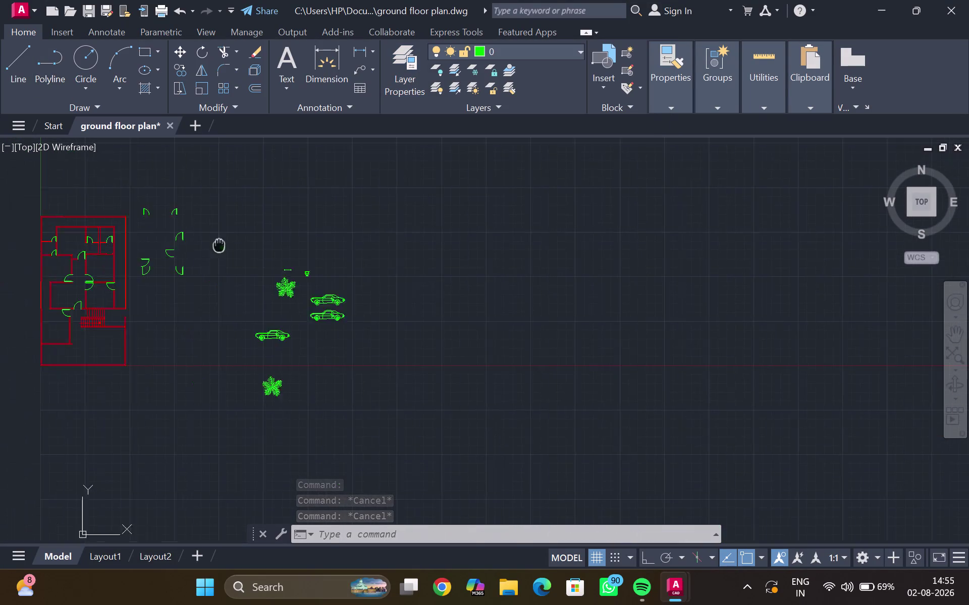
middle_drag(219, 245, 305, 243)
scroll(up, 3)
middle_drag(306, 238, 338, 218)
scroll(up, 3)
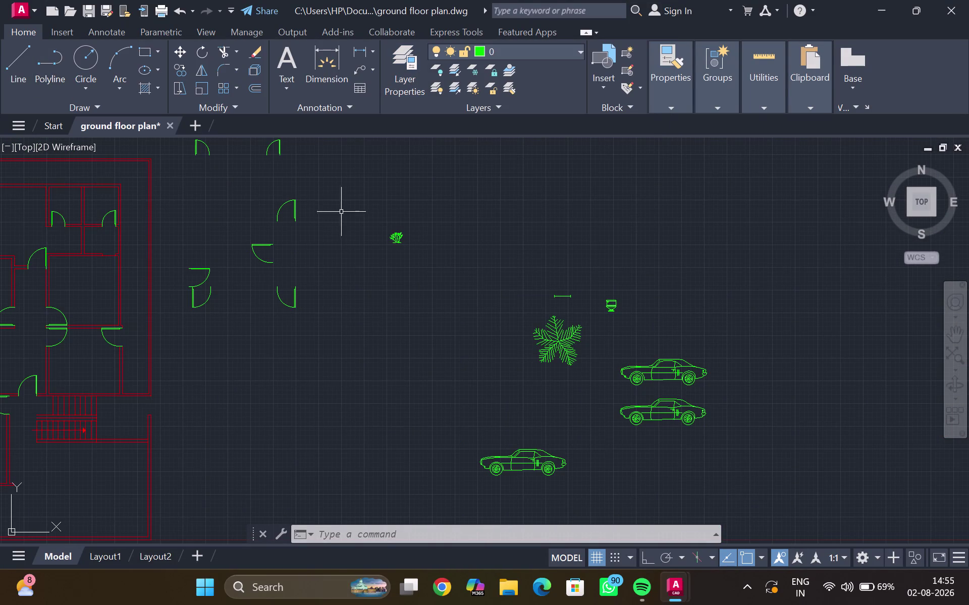
scroll(down, 3)
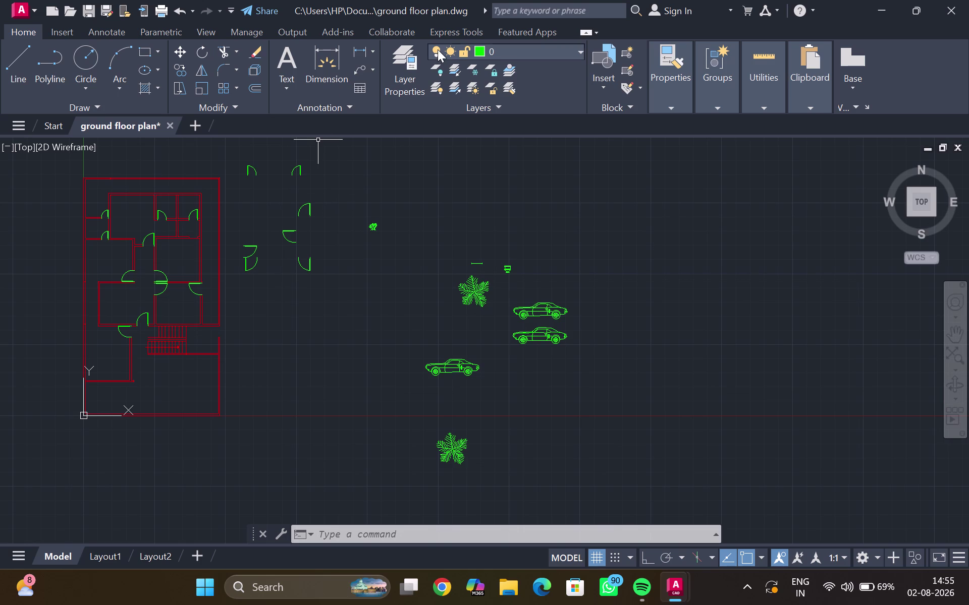
click(476, 49)
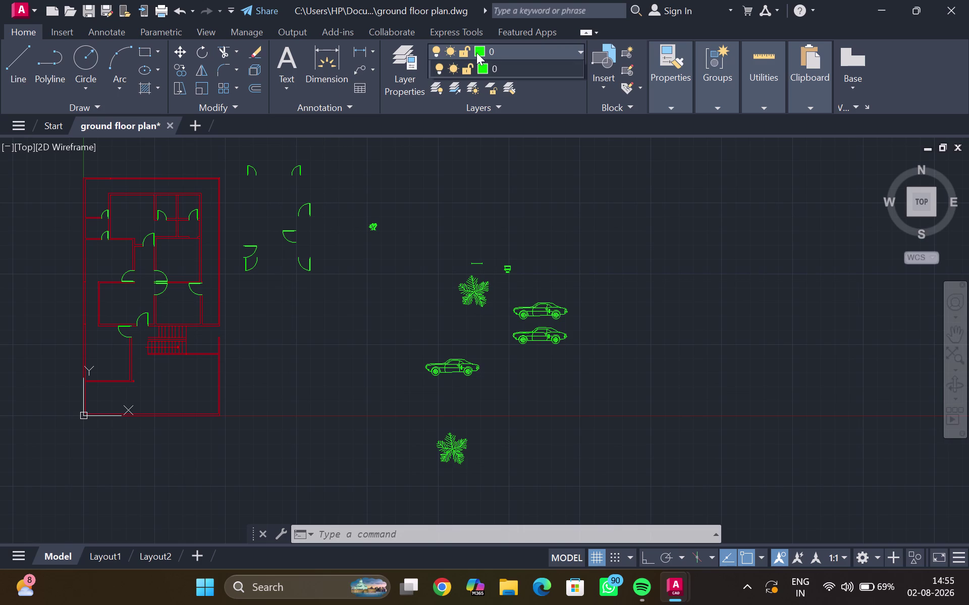
click(160, 210)
click(198, 211)
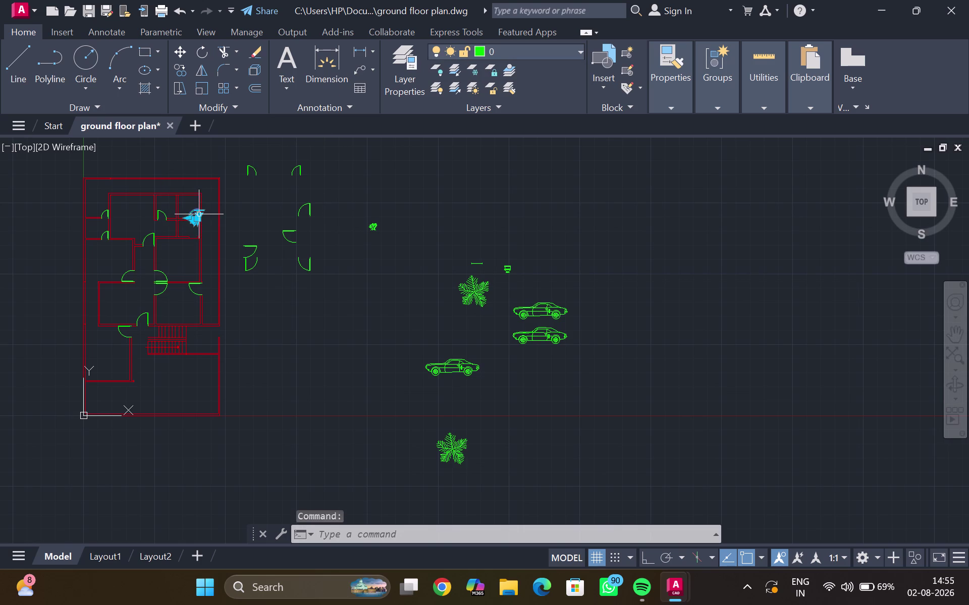
scroll(up, 3)
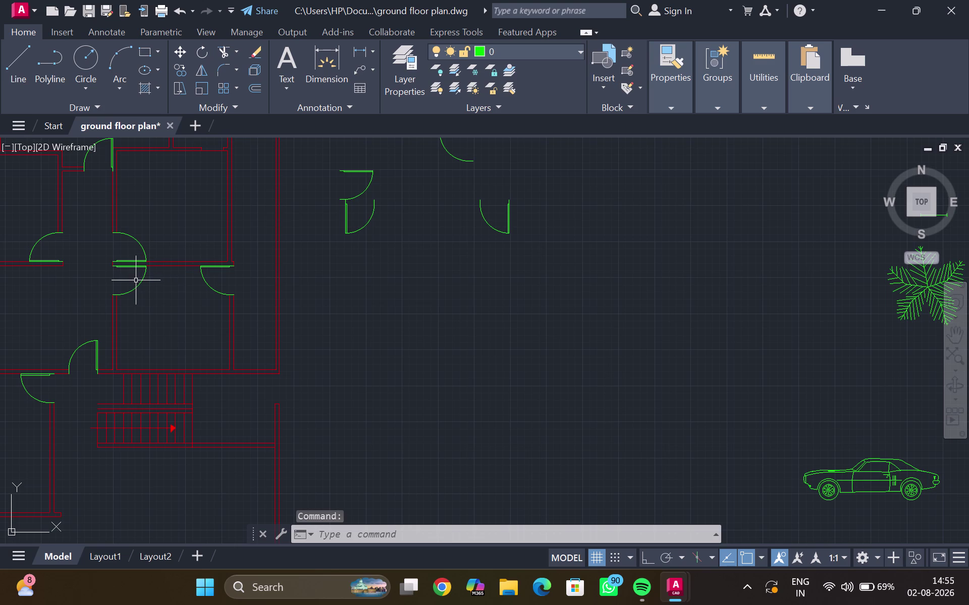
Select the doors throughout the floor plan, including those in the upper rooms.
click(137, 284)
click(140, 241)
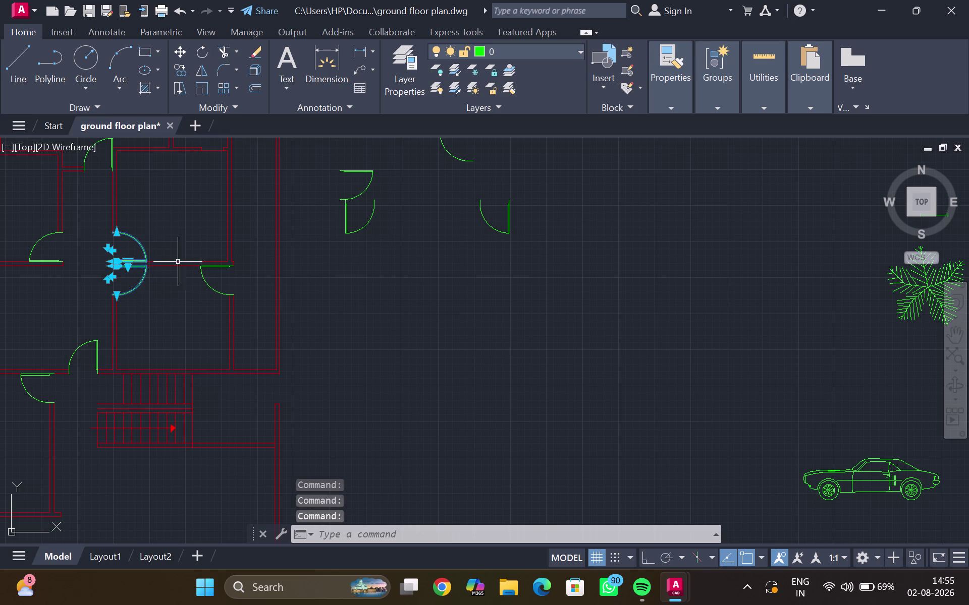
click(207, 280)
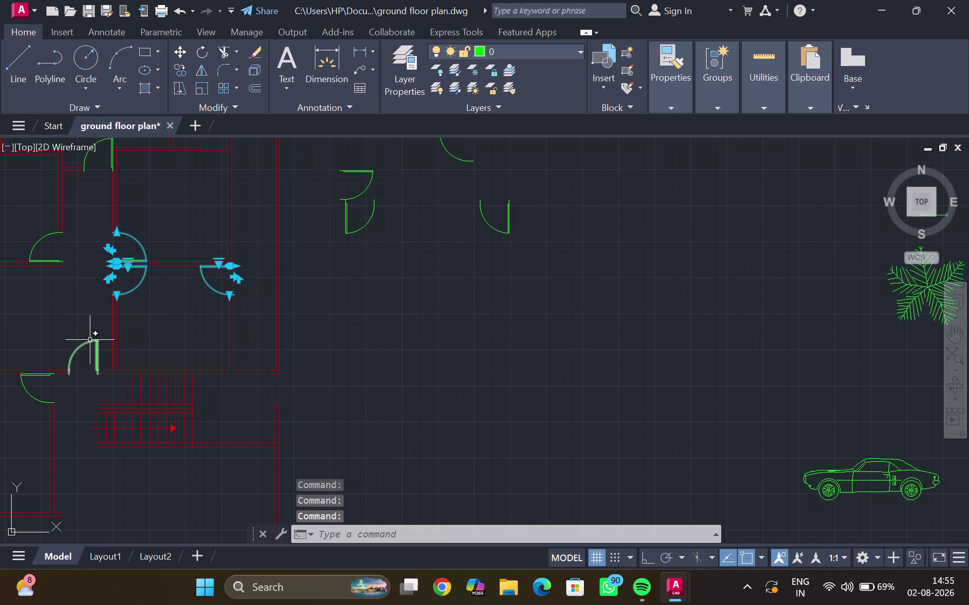
click(89, 341)
click(39, 242)
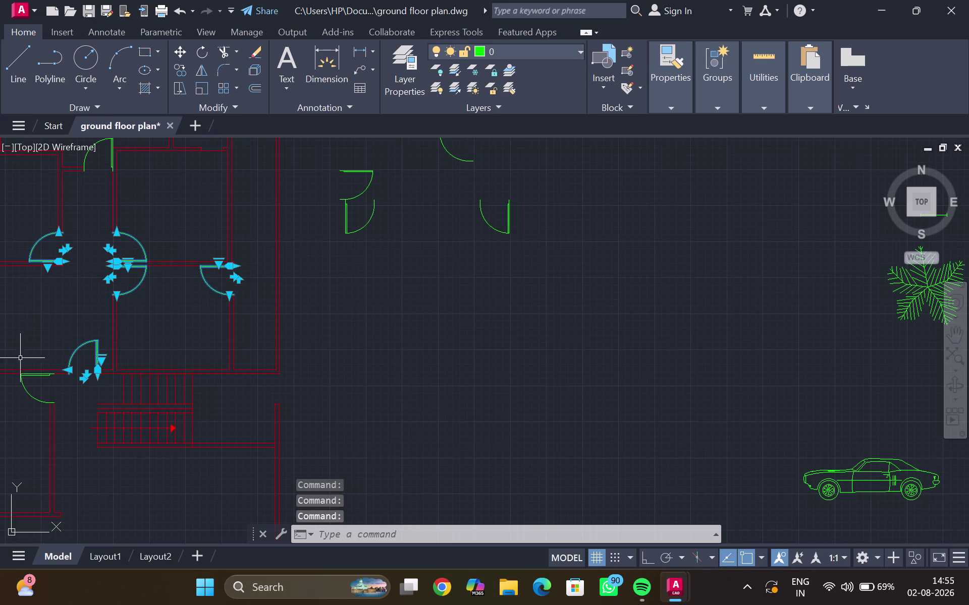
click(23, 384)
middle_click(55, 243)
scroll(down, 3)
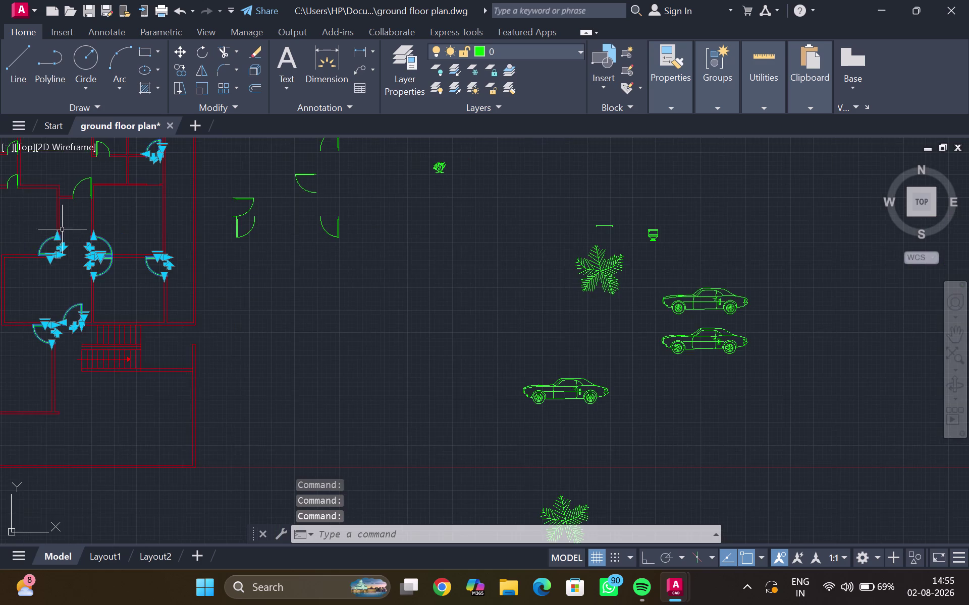
scroll(down, 3)
middle_drag(64, 228, 78, 288)
click(92, 257)
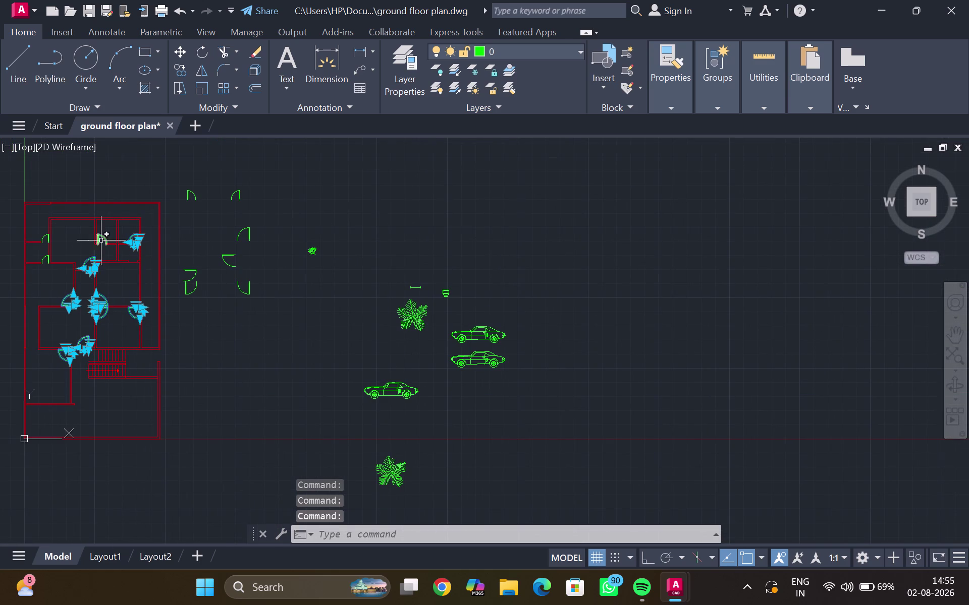
scroll(up, 3)
click(100, 235)
click(11, 234)
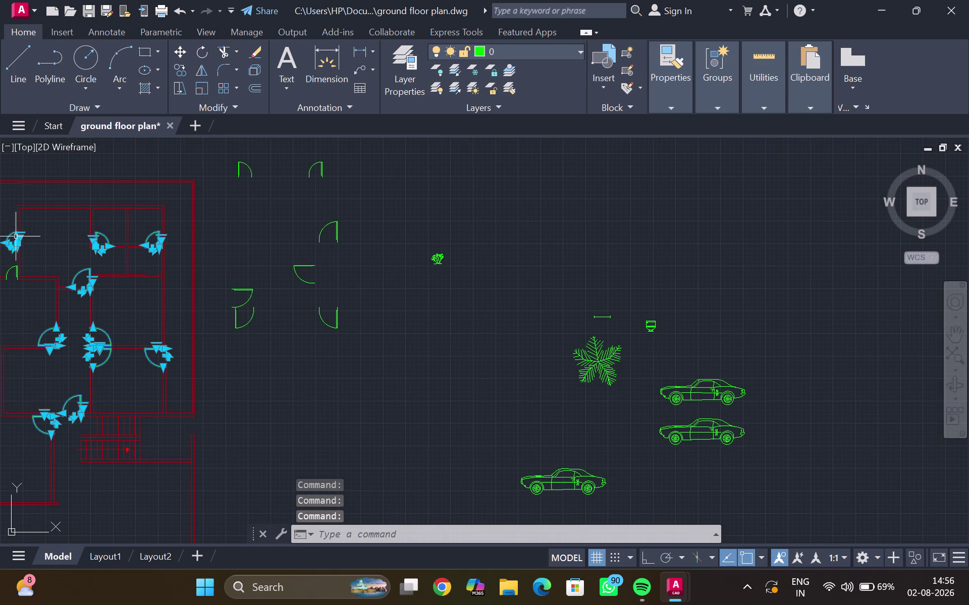
click(13, 268)
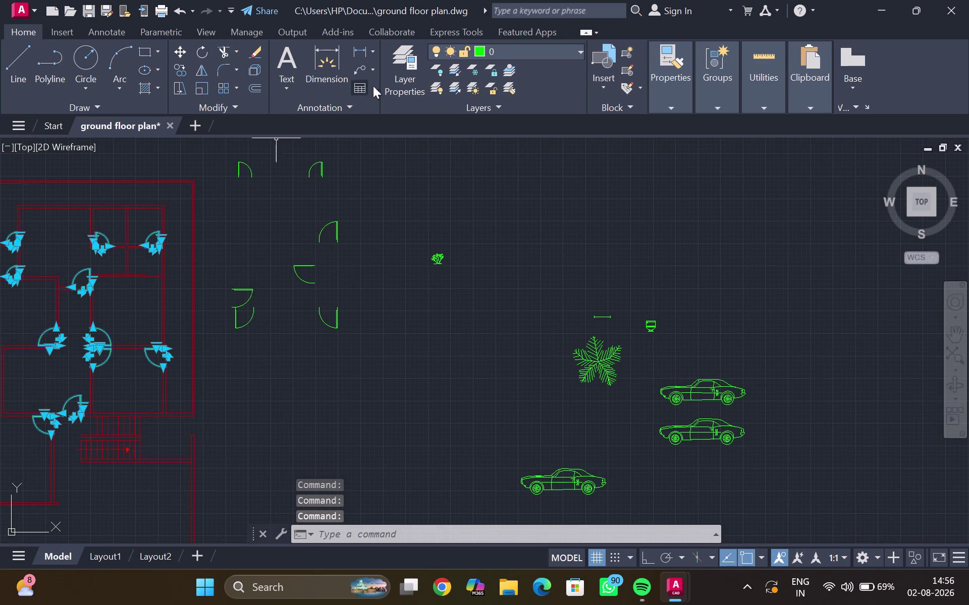
Change layer 0's colour to white from the Layer dropdown.
click(475, 48)
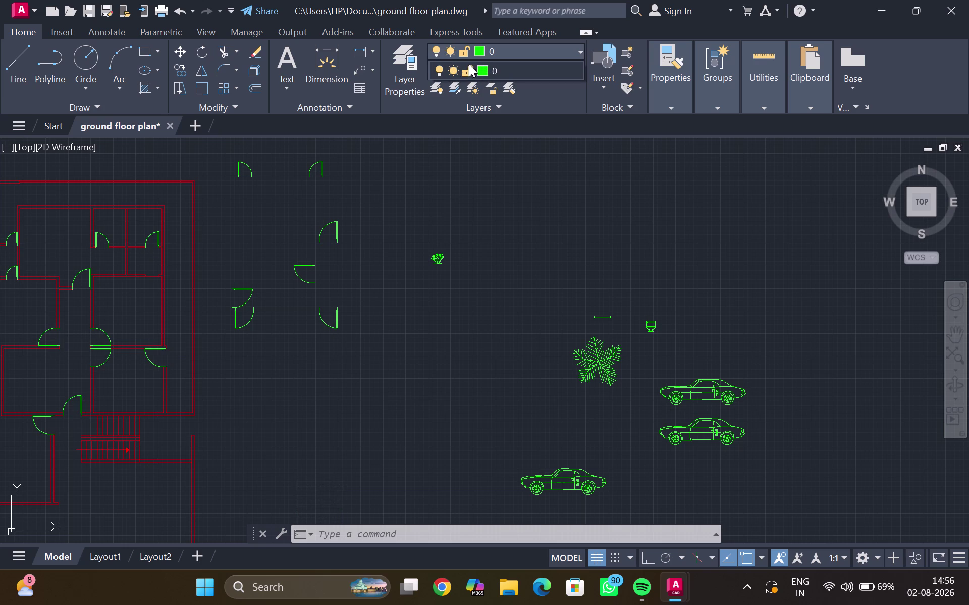
click(437, 48)
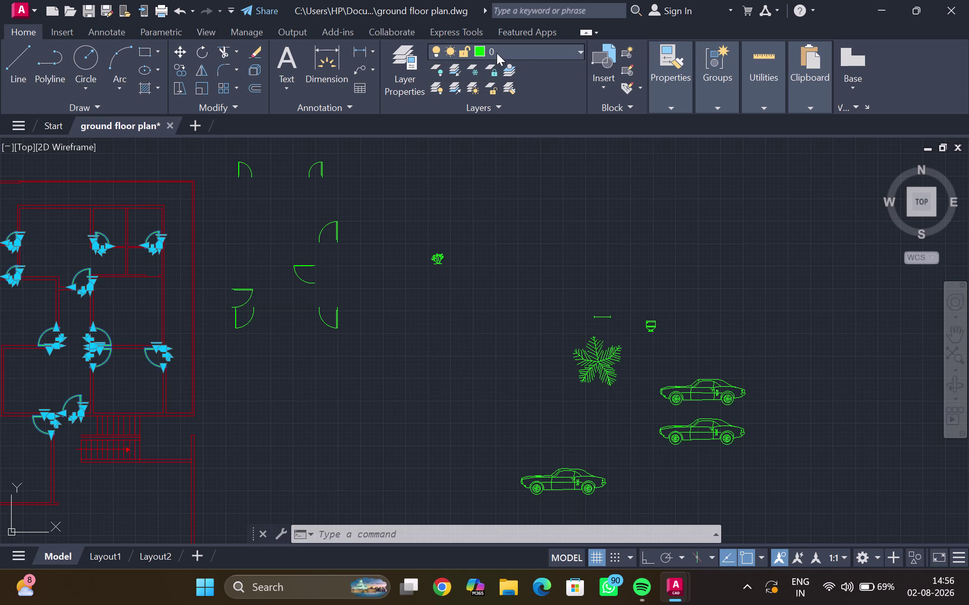
click(578, 52)
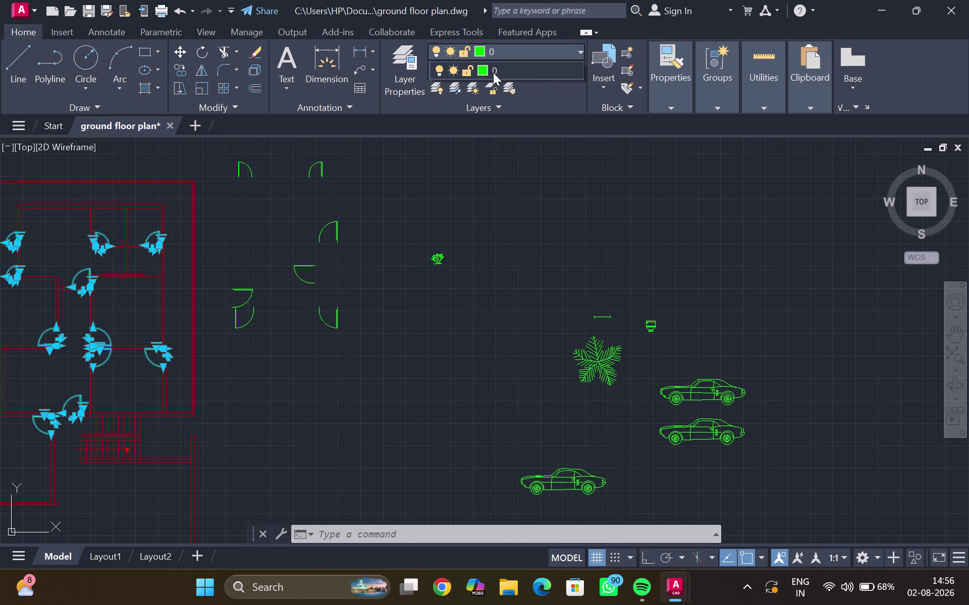
click(482, 67)
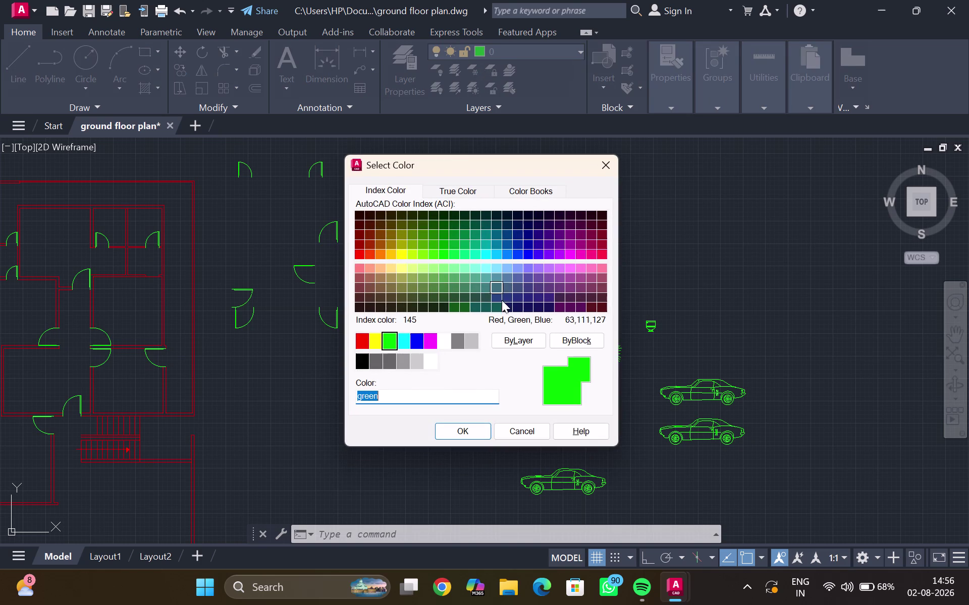
click(443, 338)
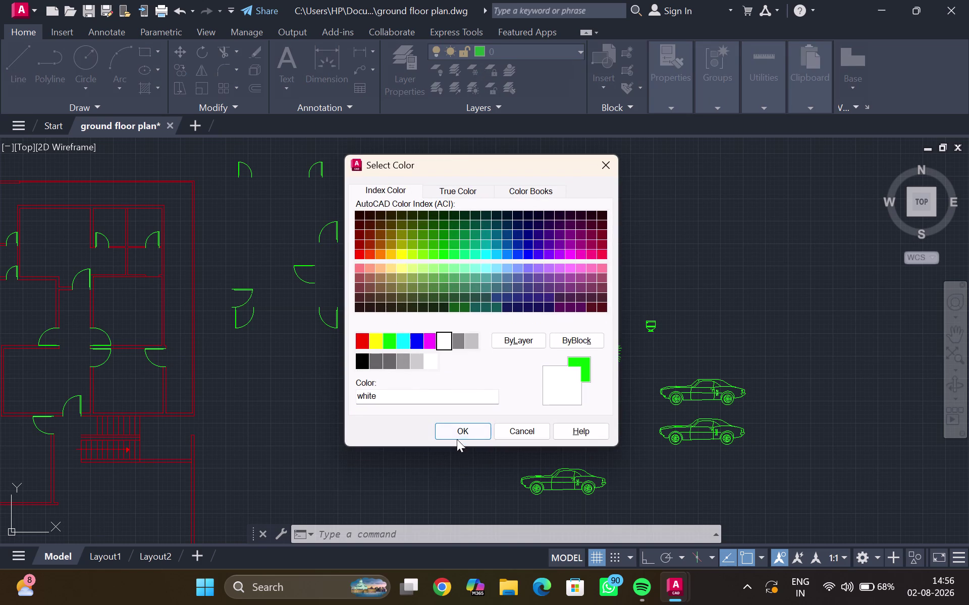
click(457, 433)
scroll(down, 3)
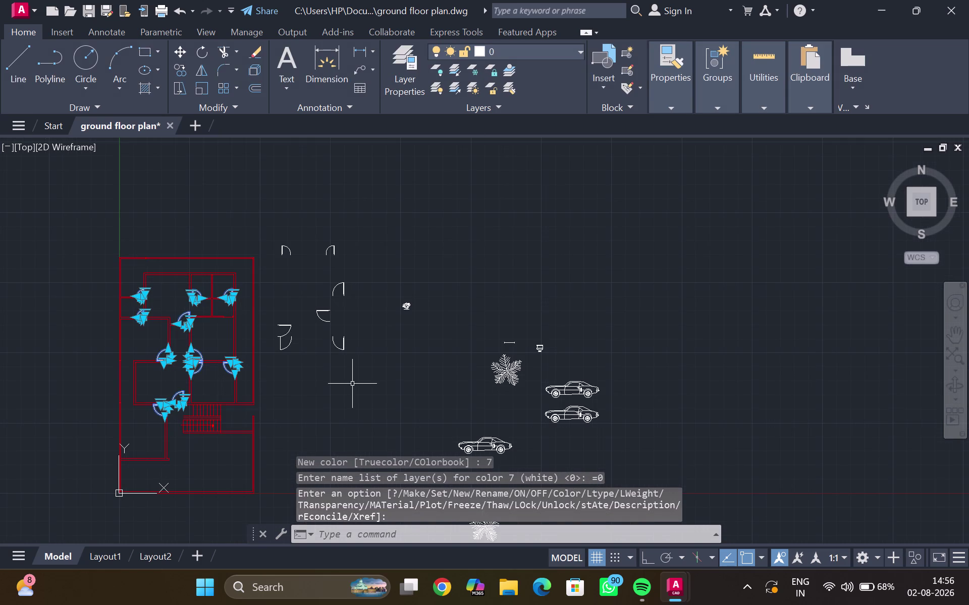
key(Return)
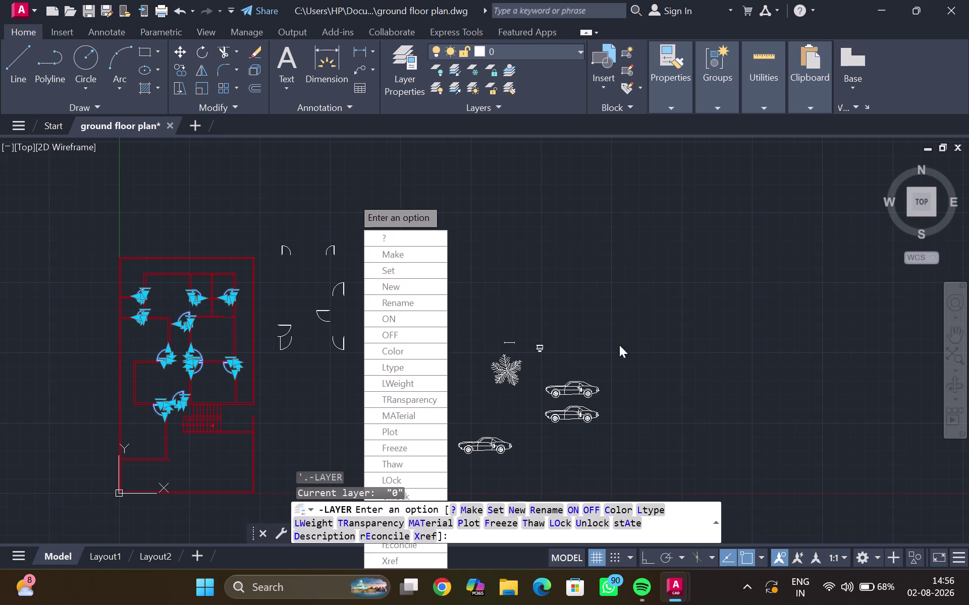
Cancel the repeated -LAYER command with Esc.
click(627, 345)
key(Escape)
key(Escape)
scroll(up, 3)
Pan over the plan and reopen the Layer Properties Manager.
middle_drag(436, 334, 433, 316)
scroll(down, 3)
middle_drag(434, 274, 636, 147)
scroll(up, 3)
middle_drag(455, 263, 441, 279)
scroll(down, 3)
middle_drag(209, 296, 281, 302)
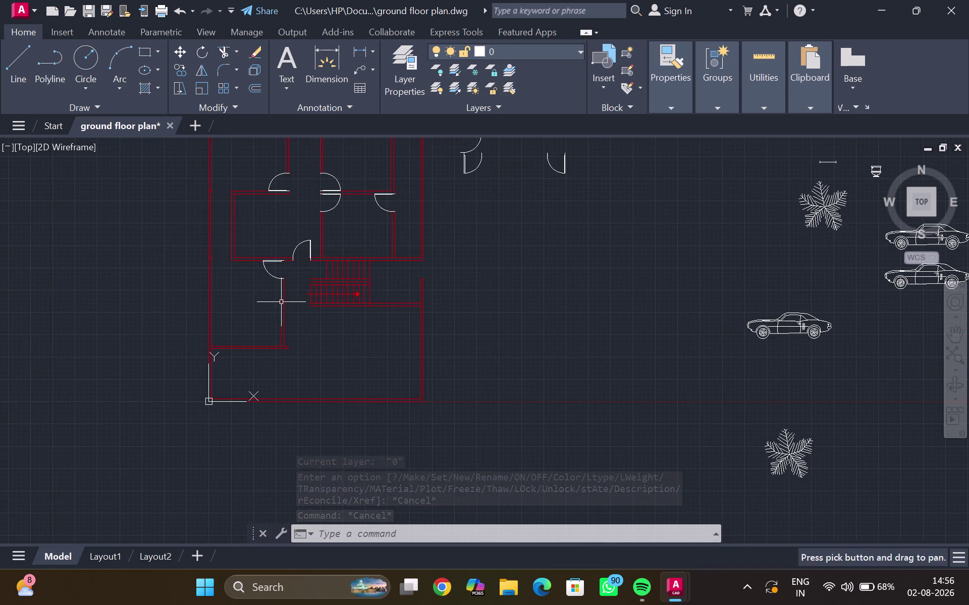
scroll(down, 3)
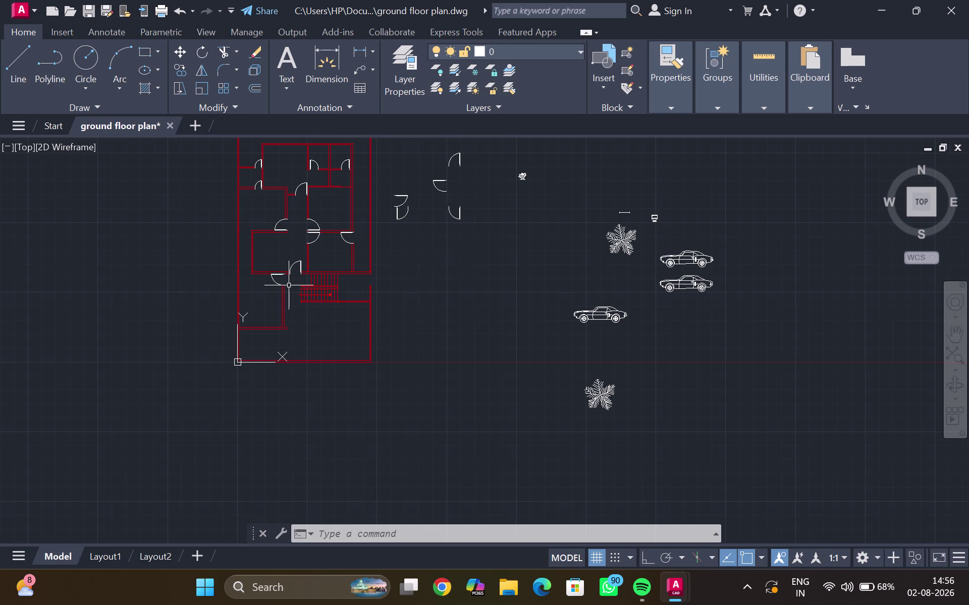
double_click(405, 71)
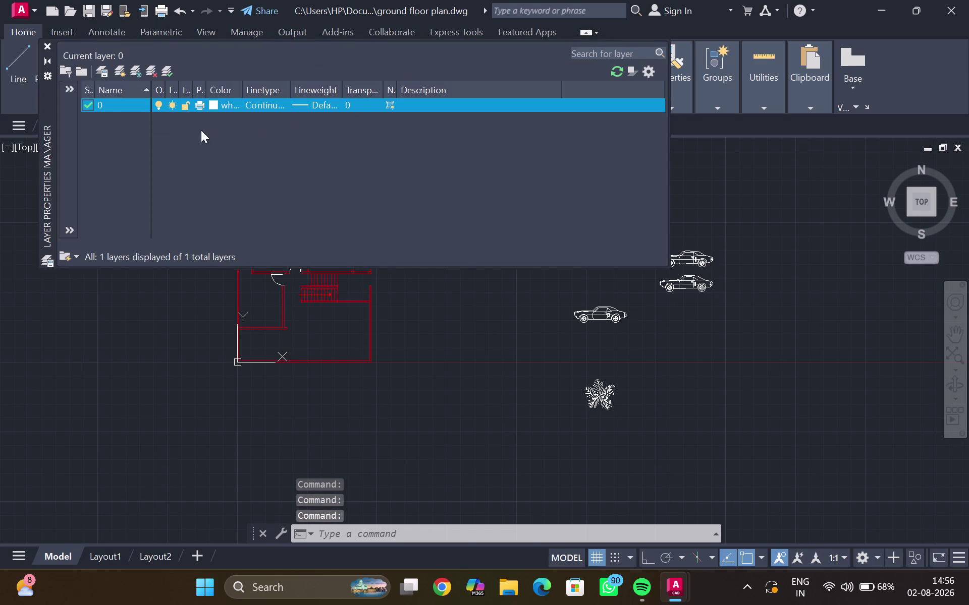
Select layer 0 and widen the layer Name column.
click(83, 102)
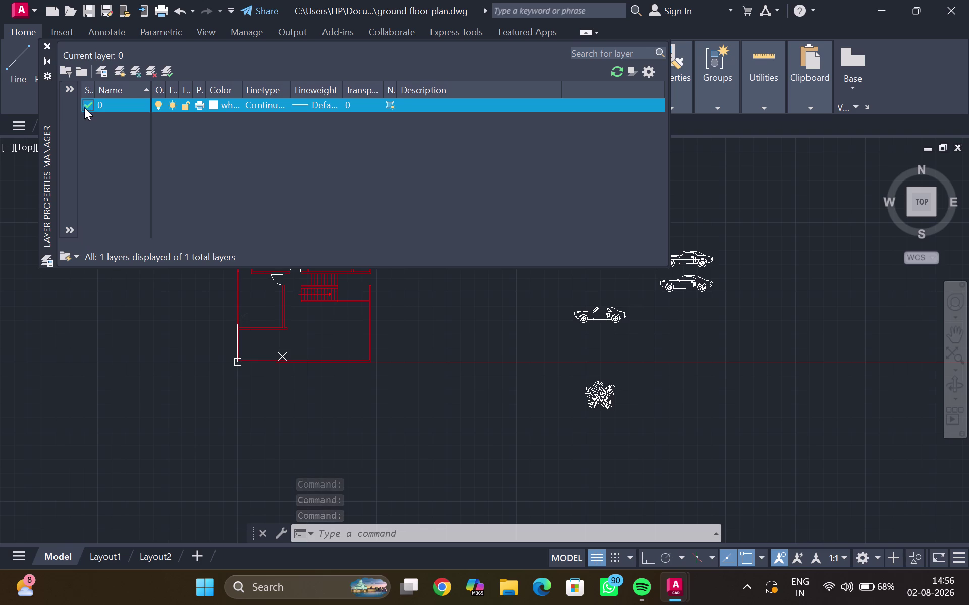
double_click(90, 103)
click(107, 106)
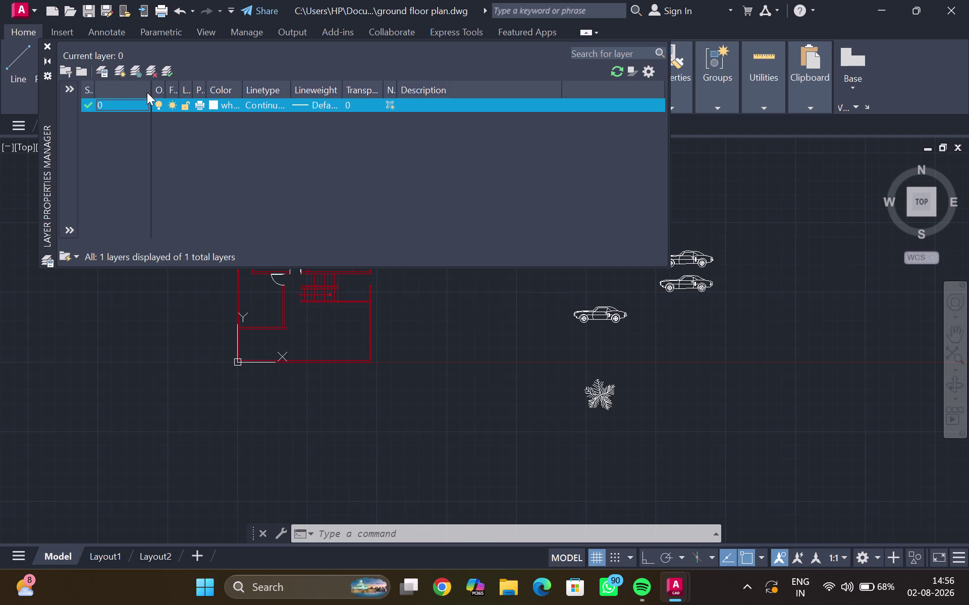
click(145, 90)
click(145, 88)
drag(150, 87, 150, 95)
drag(165, 89, 168, 98)
drag(168, 98, 166, 105)
drag(164, 88, 175, 96)
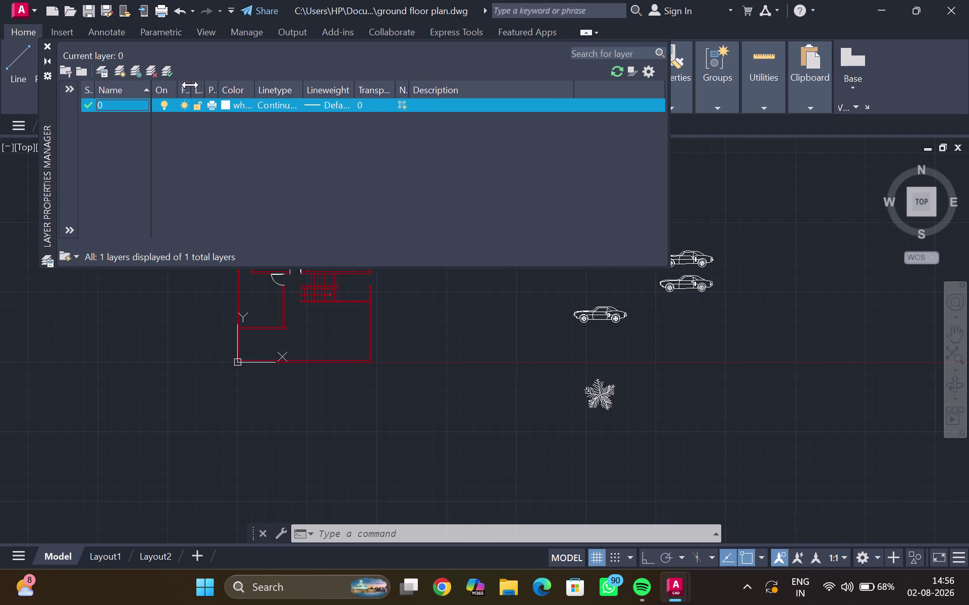
Widen the On, Freeze, Lock and Plot columns so their headings show.
drag(193, 86, 209, 90)
drag(222, 87, 229, 94)
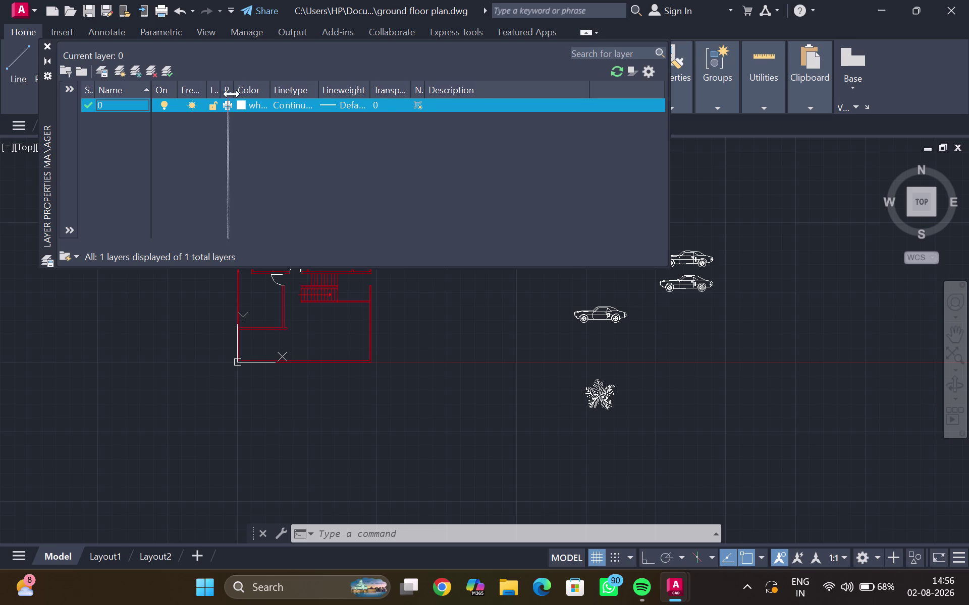
drag(229, 94, 273, 89)
drag(270, 91, 247, 93)
drag(197, 84, 216, 90)
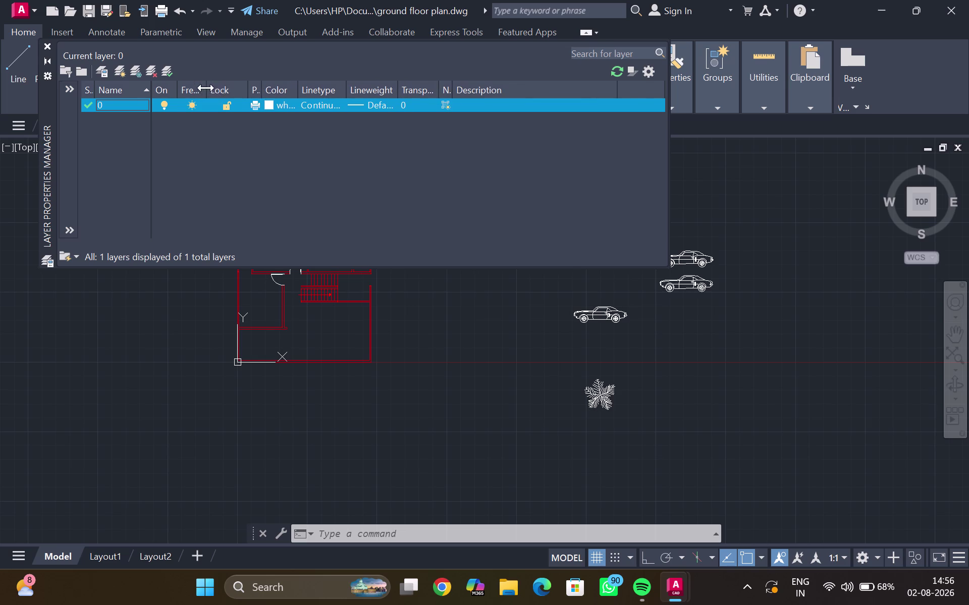
drag(206, 88, 228, 92)
drag(227, 85, 215, 90)
drag(271, 87, 303, 102)
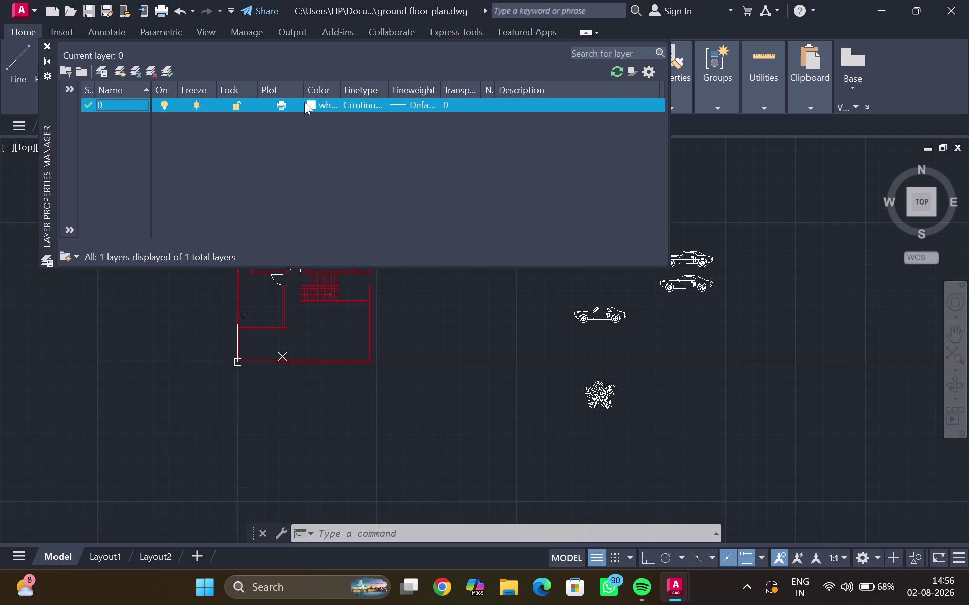
drag(340, 82, 353, 87)
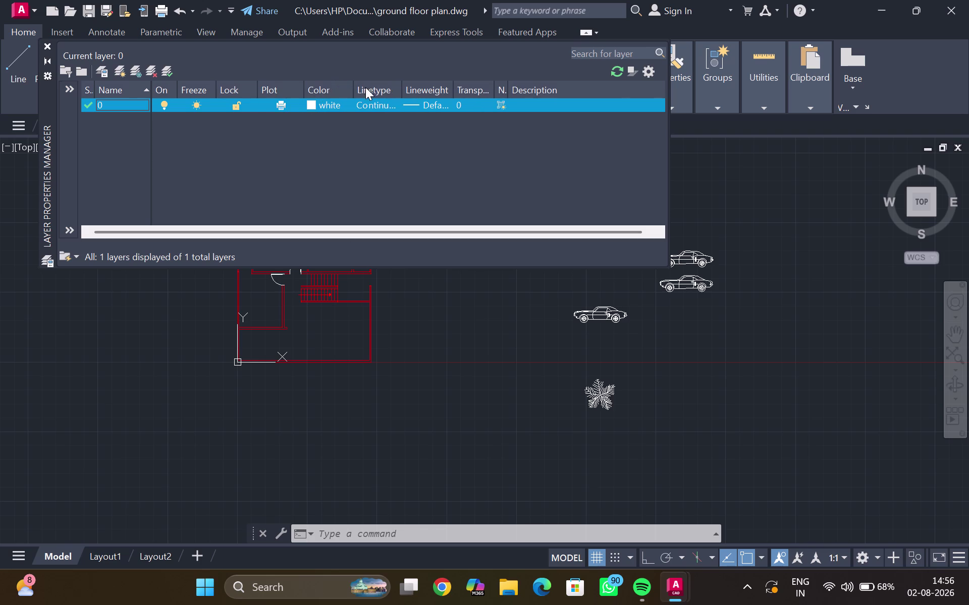
drag(397, 87, 425, 87)
Expand the layer filters pane in the manager.
click(79, 254)
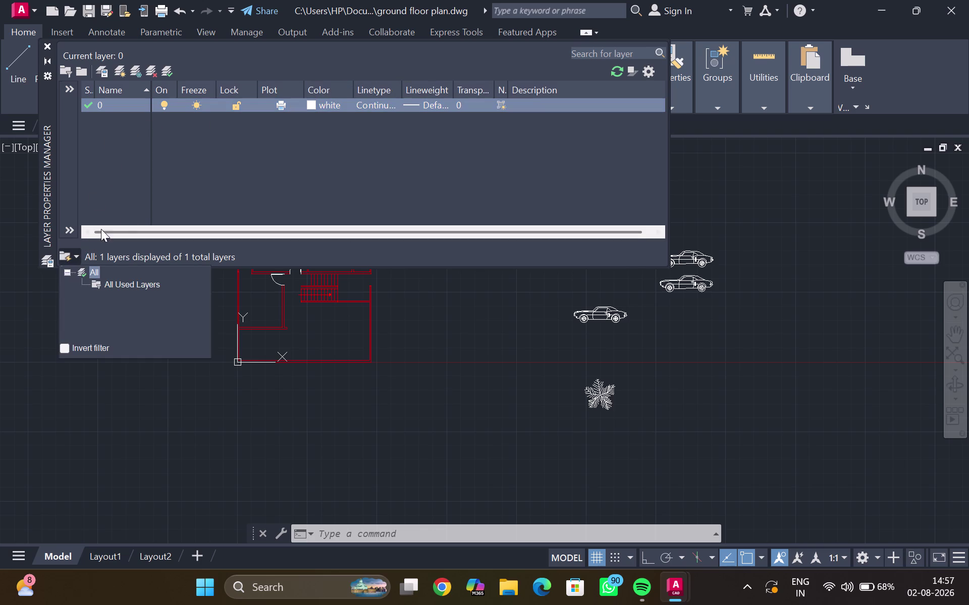
click(142, 183)
drag(107, 231, 214, 239)
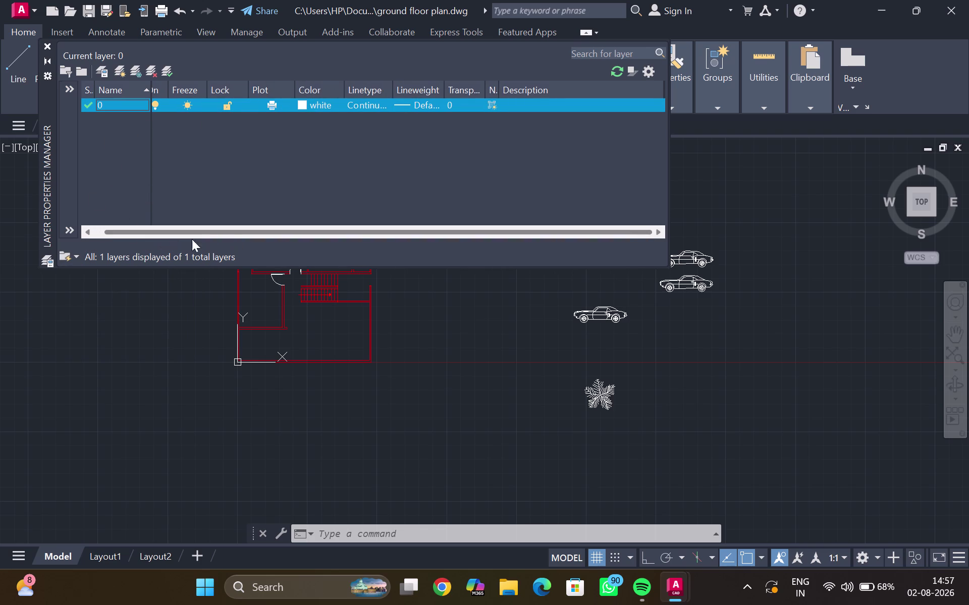
drag(214, 239, 77, 223)
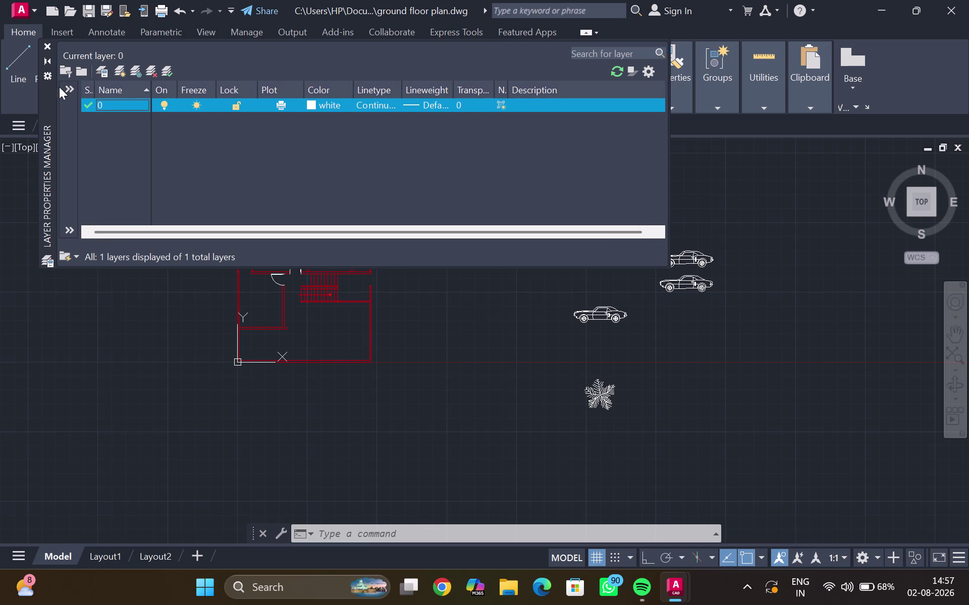
click(68, 87)
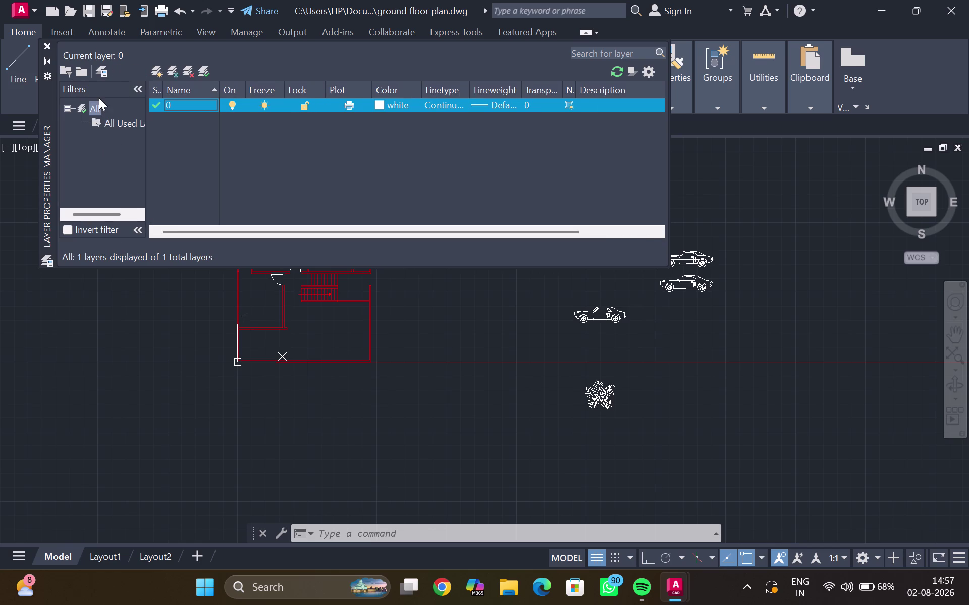
Choose the All filter and add a new layer to the list.
click(120, 87)
double_click(91, 108)
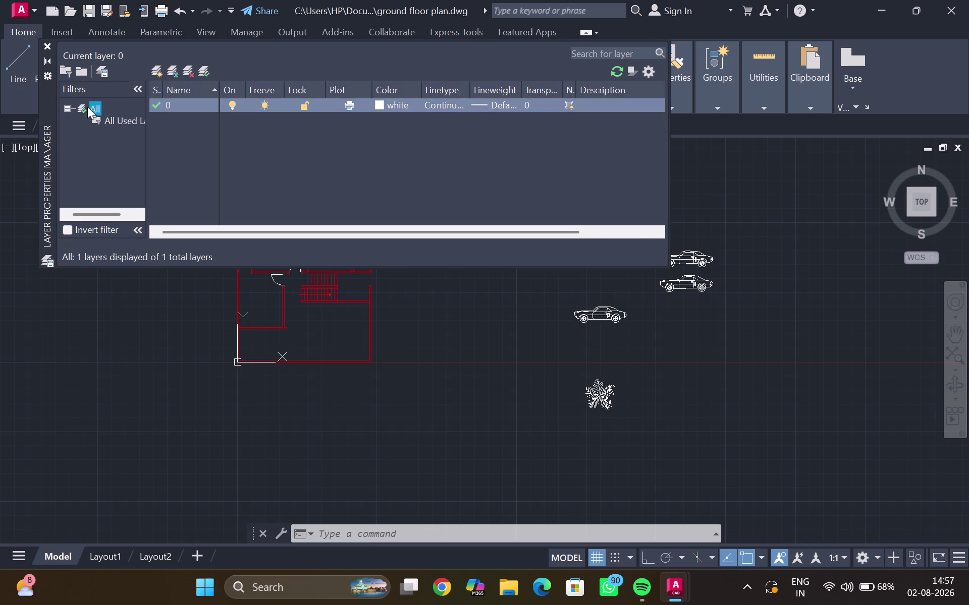
click(83, 104)
click(77, 103)
click(69, 105)
click(60, 108)
double_click(179, 140)
key(Return)
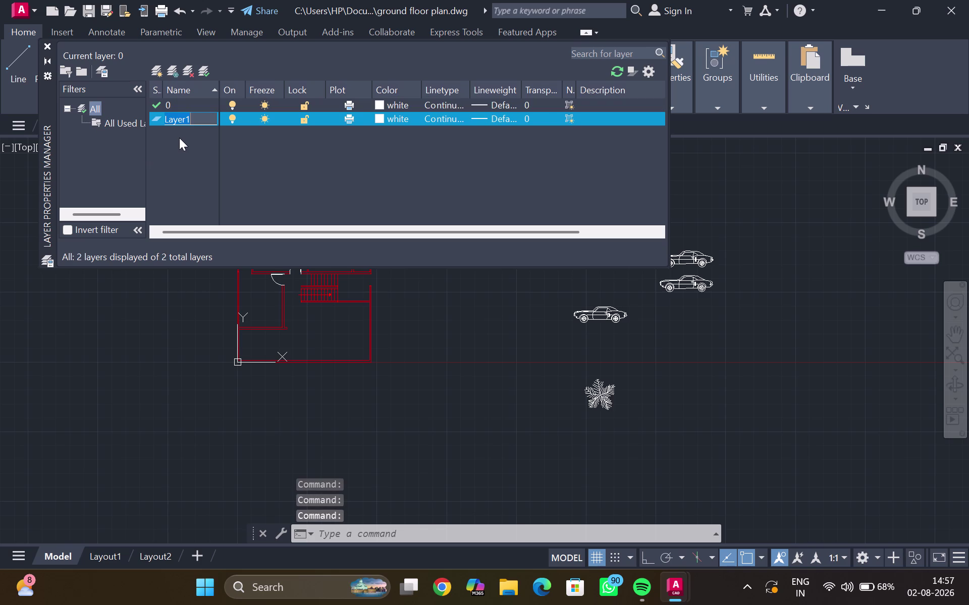
key(Return)
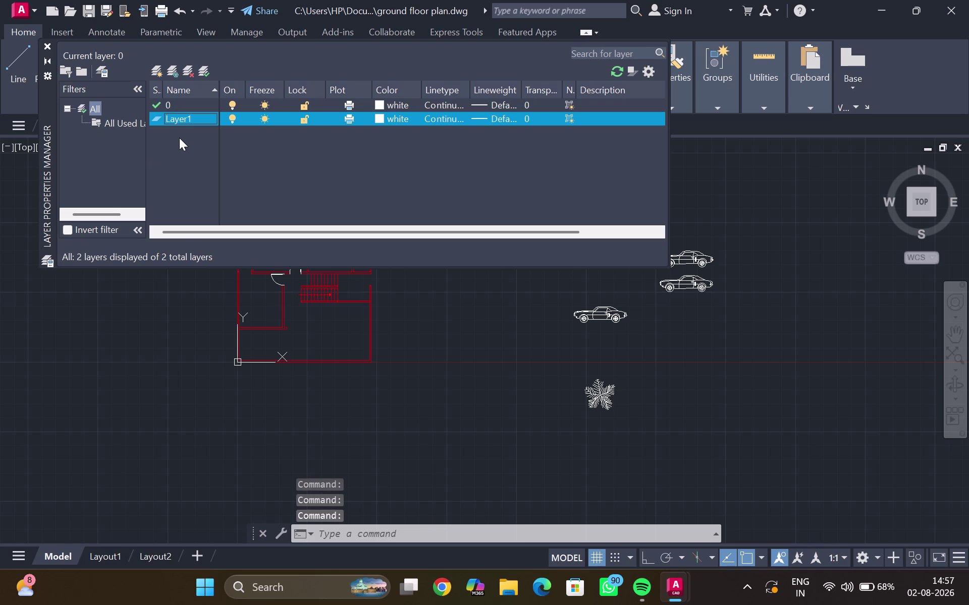
key(BackSpace)
key(BackSpace)
key(BackSpace)
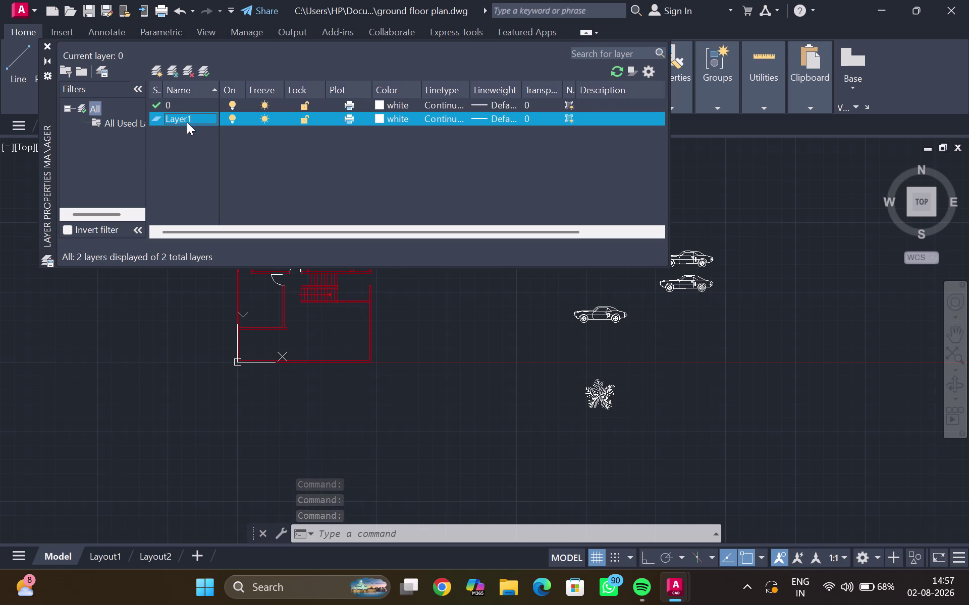
Rename the new Layer1 to 'doors'.
click(195, 113)
click(172, 114)
click(191, 120)
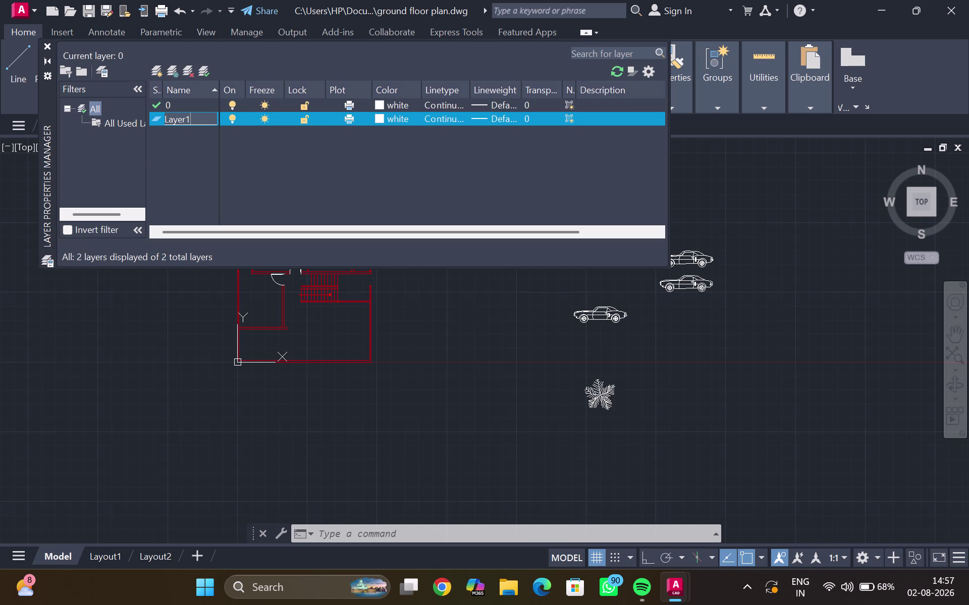
key(BackSpace)
key(BackSpace)
key(BackSpace)
key(BackSpace)
key(BackSpace)
key(BackSpace)
text(d)
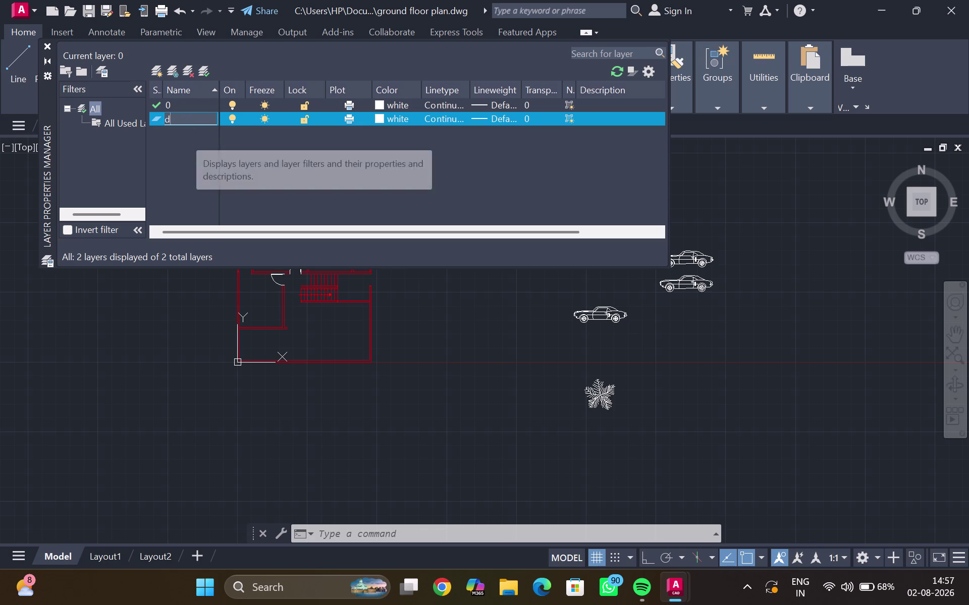
text(oors)
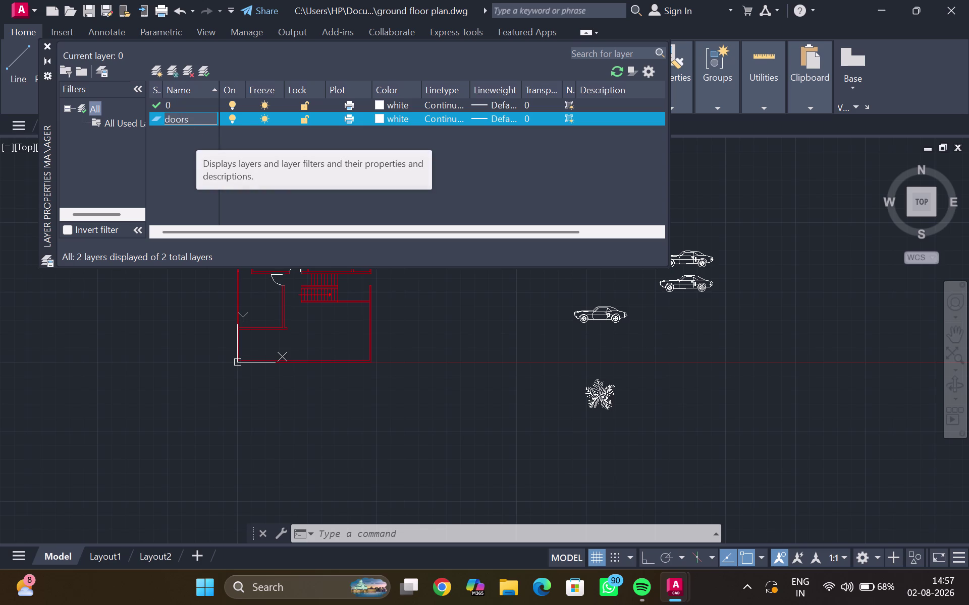
key(Return)
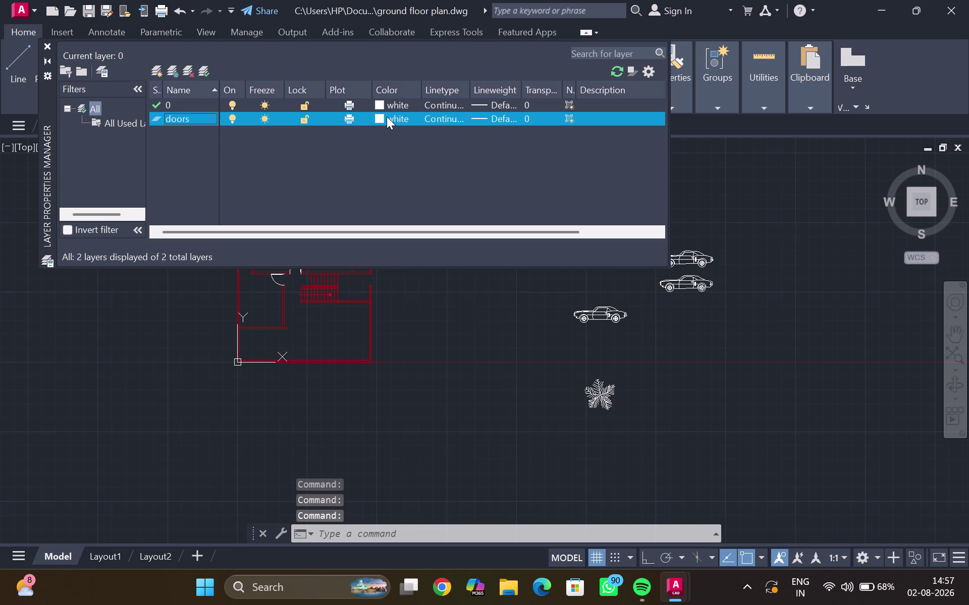
Give the doors layer cyan colour 130 and add another new layer.
click(380, 116)
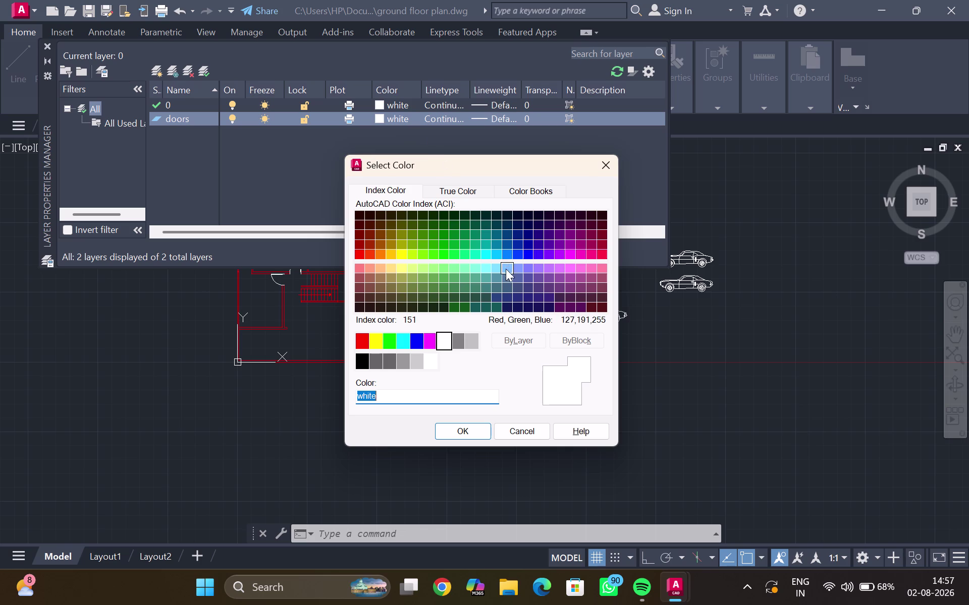
click(488, 251)
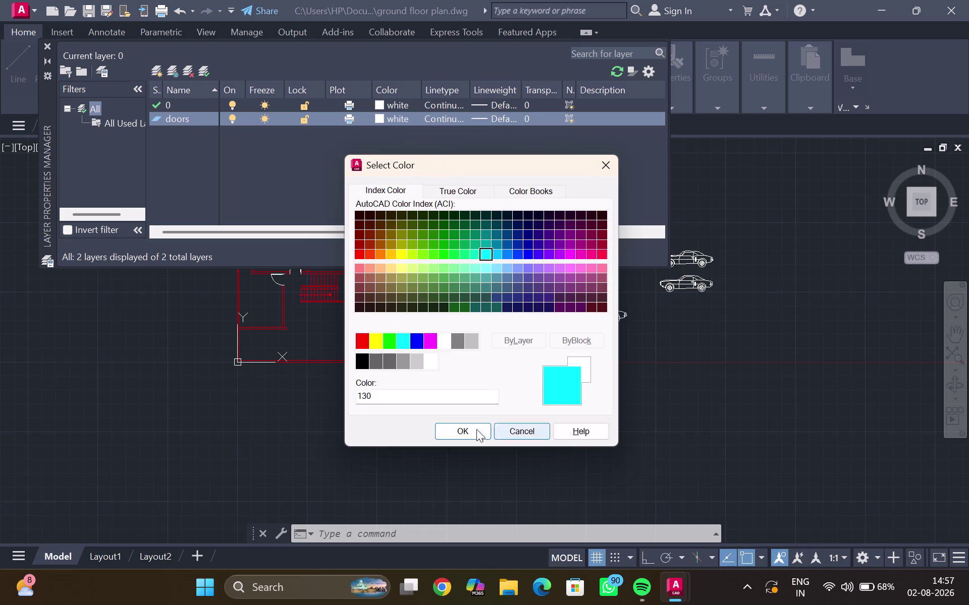
click(463, 430)
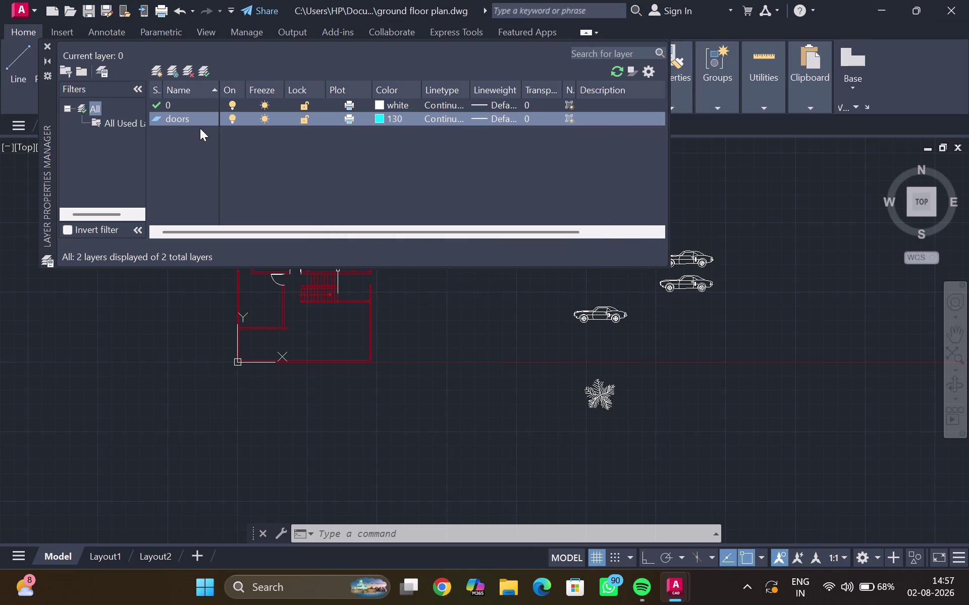
click(203, 119)
key(Return)
key(Return)
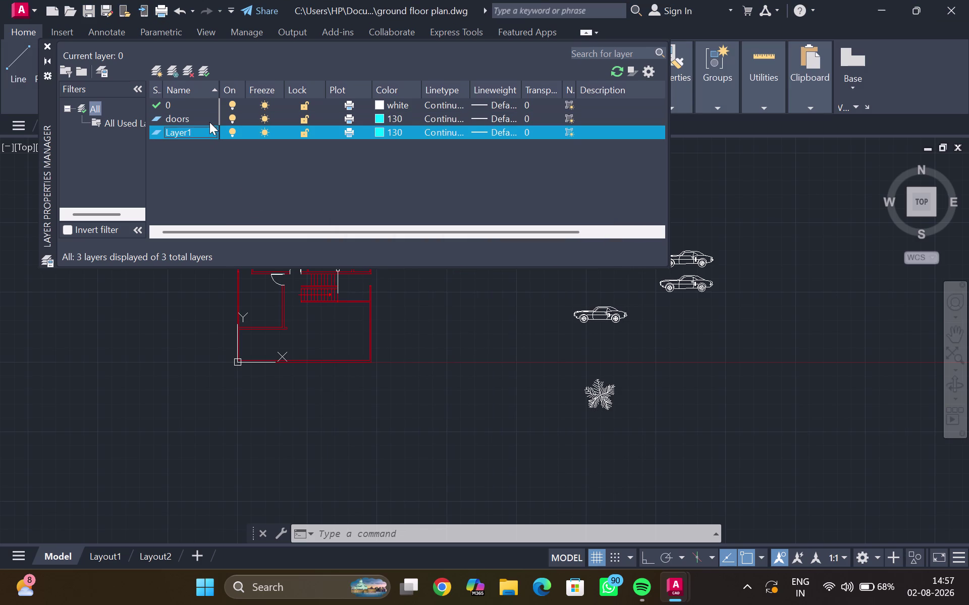
Rename the new Layer1 to 'trees'.
drag(171, 127, 183, 126)
click(195, 126)
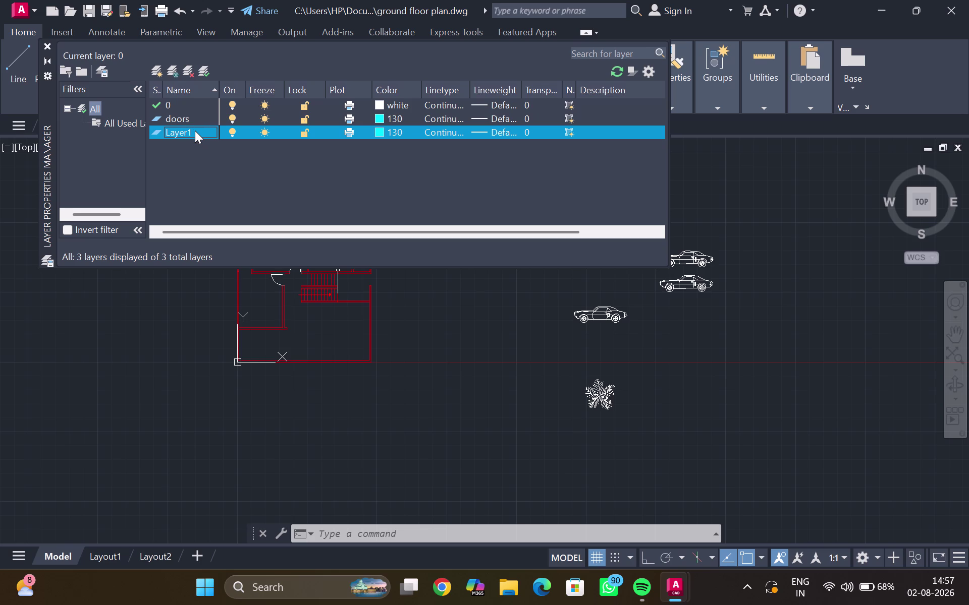
click(195, 131)
click(193, 131)
click(194, 133)
key(BackSpace)
key(BackSpace)
key(BackSpace)
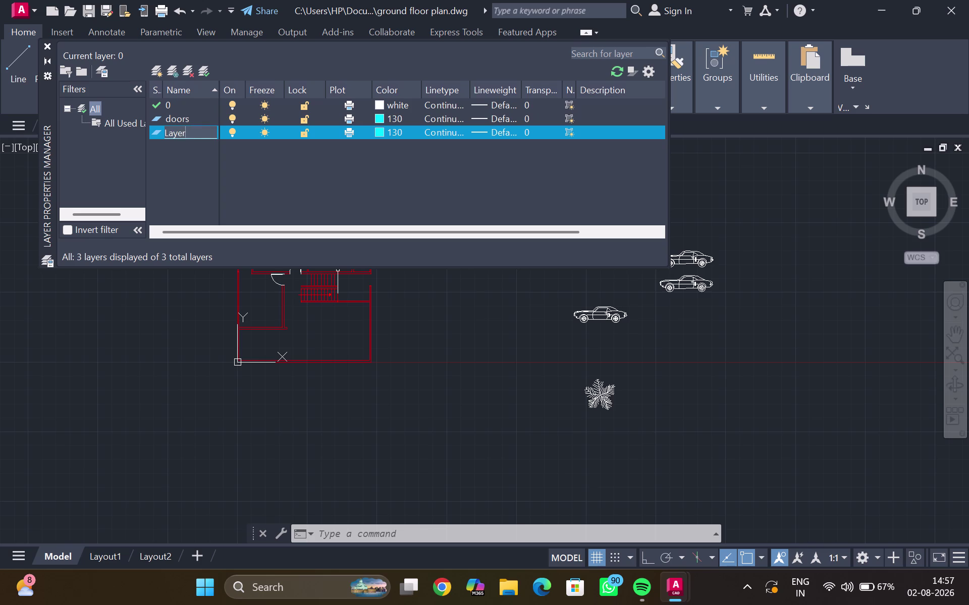
key(BackSpace)
key(BackSpace)
key(BackSpace)
key(BackSpace)
key(BackSpace)
key(BackSpace)
text(tree)
text(s)
key(Return)
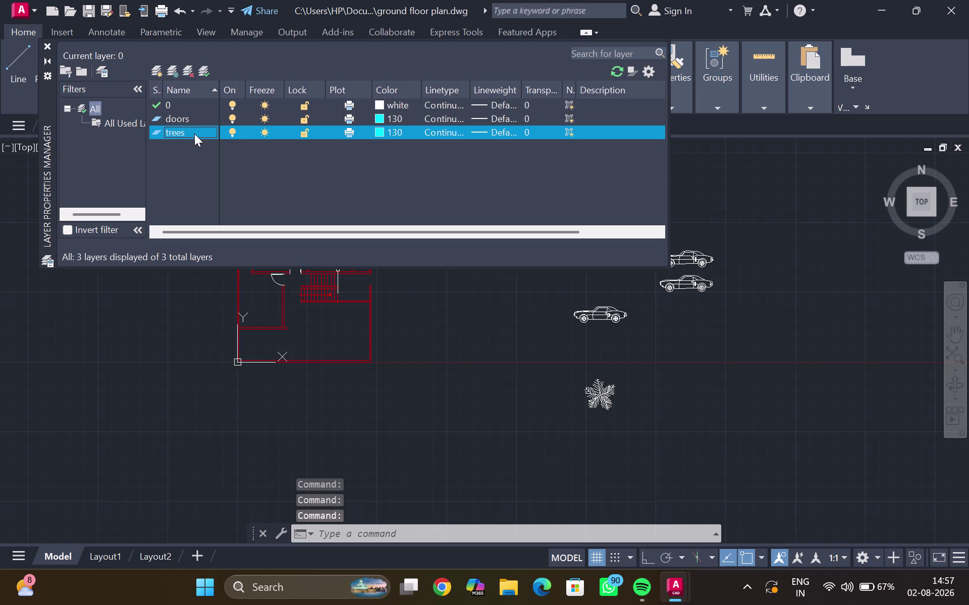
Set the trees layer colour to green 104, then add another new layer.
click(380, 132)
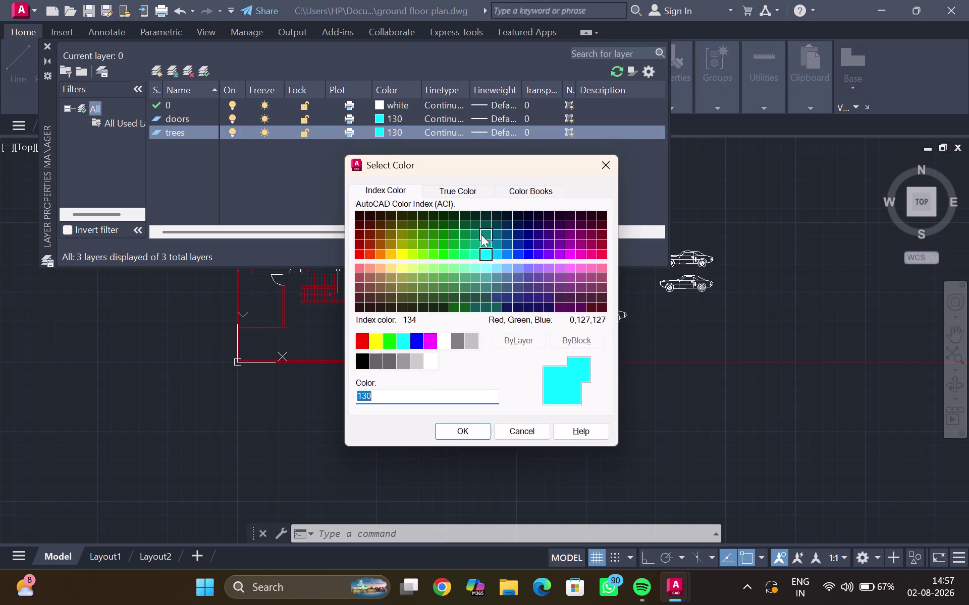
click(459, 228)
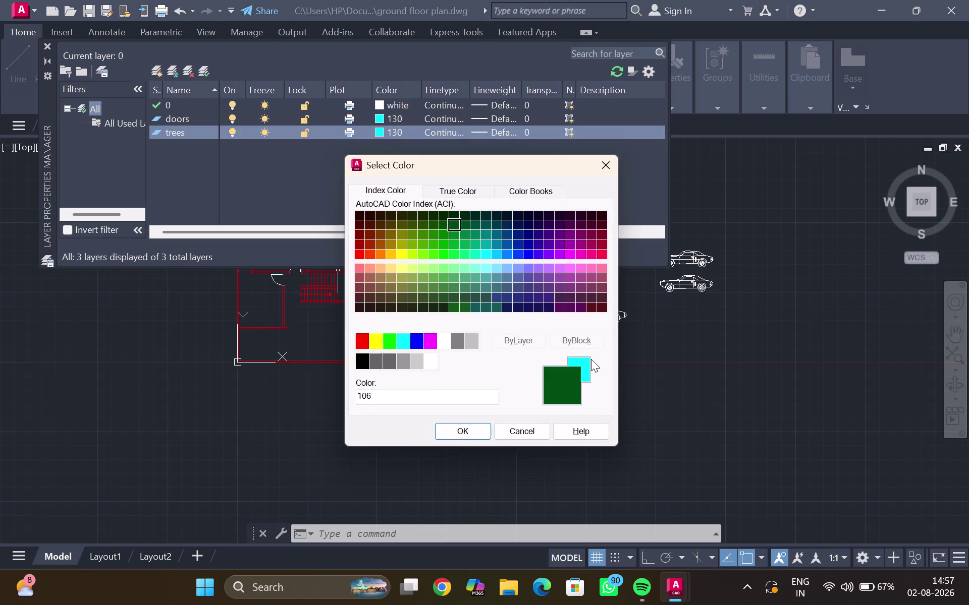
click(585, 367)
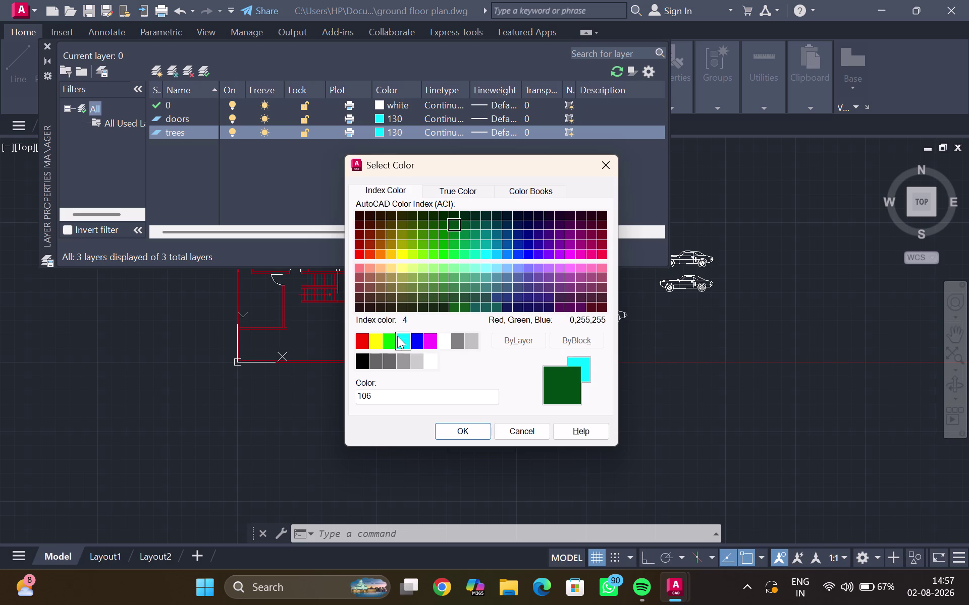
click(393, 336)
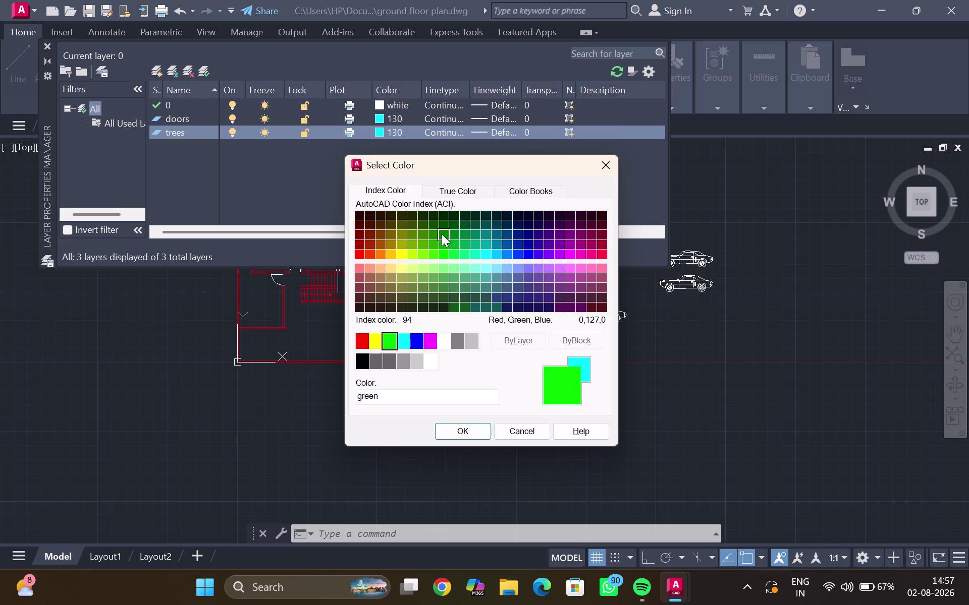
click(450, 255)
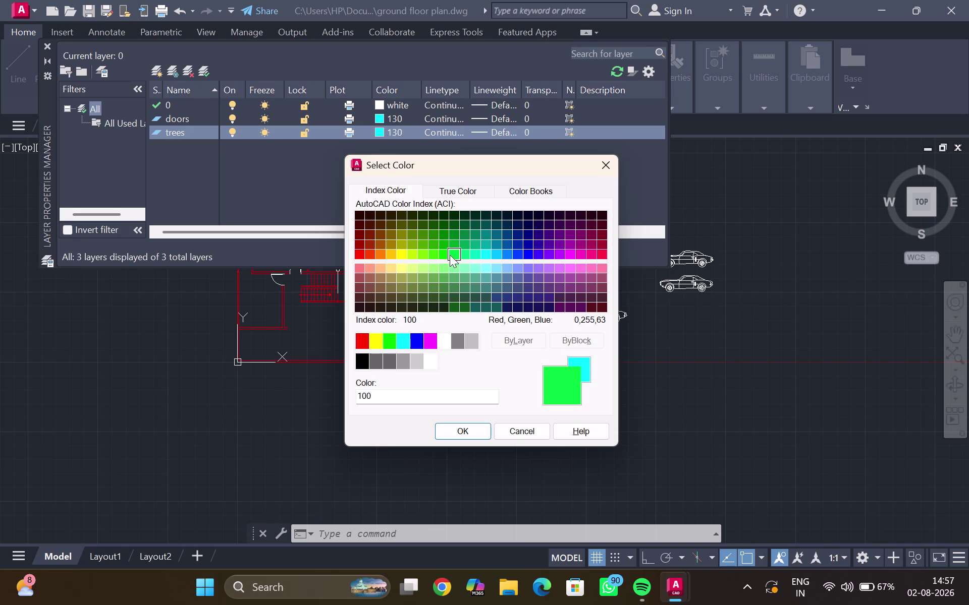
click(458, 235)
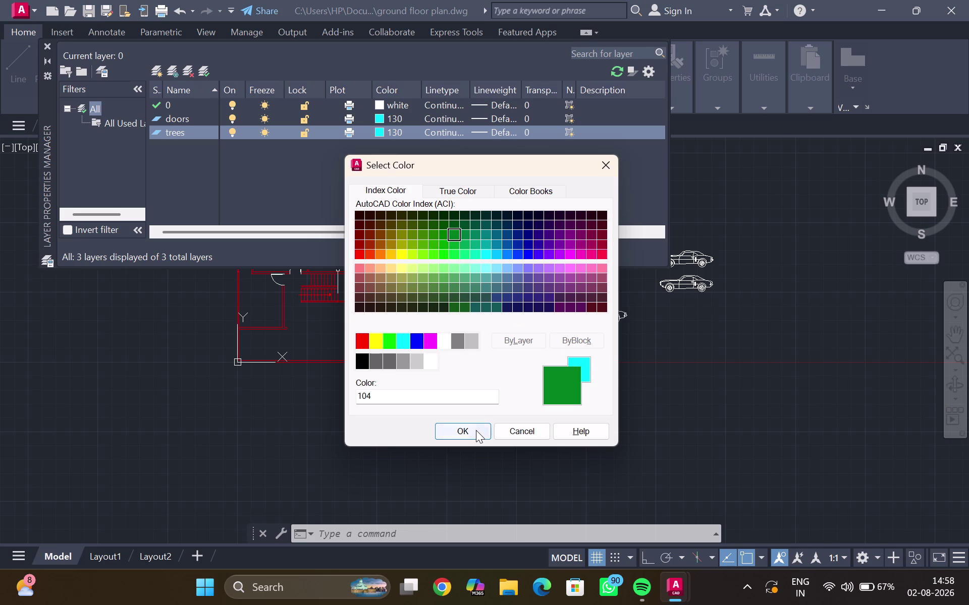
click(474, 431)
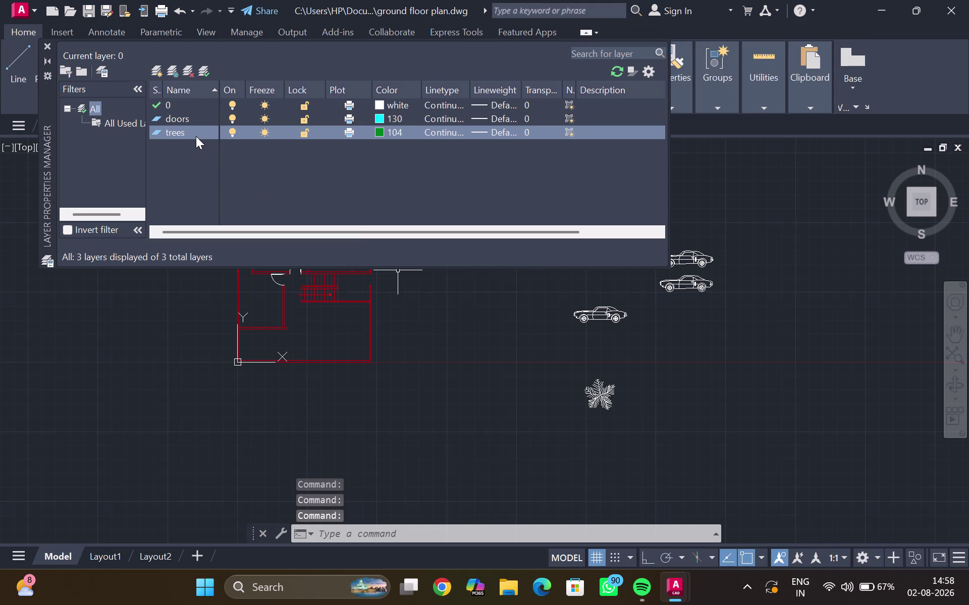
click(196, 129)
Create a new layer named 'furiture' and give it brown colour 32.
key(Return)
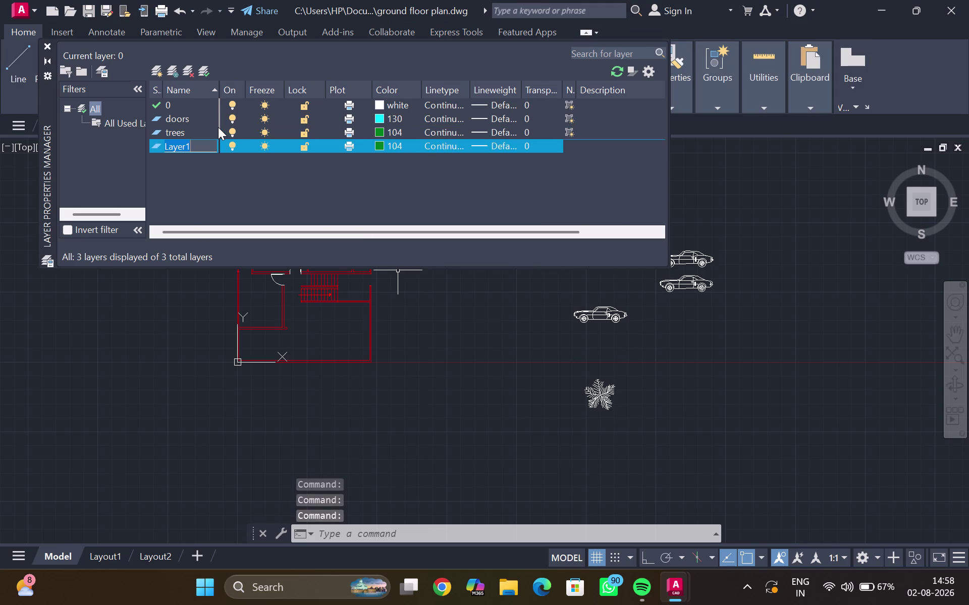
click(223, 129)
text(fu)
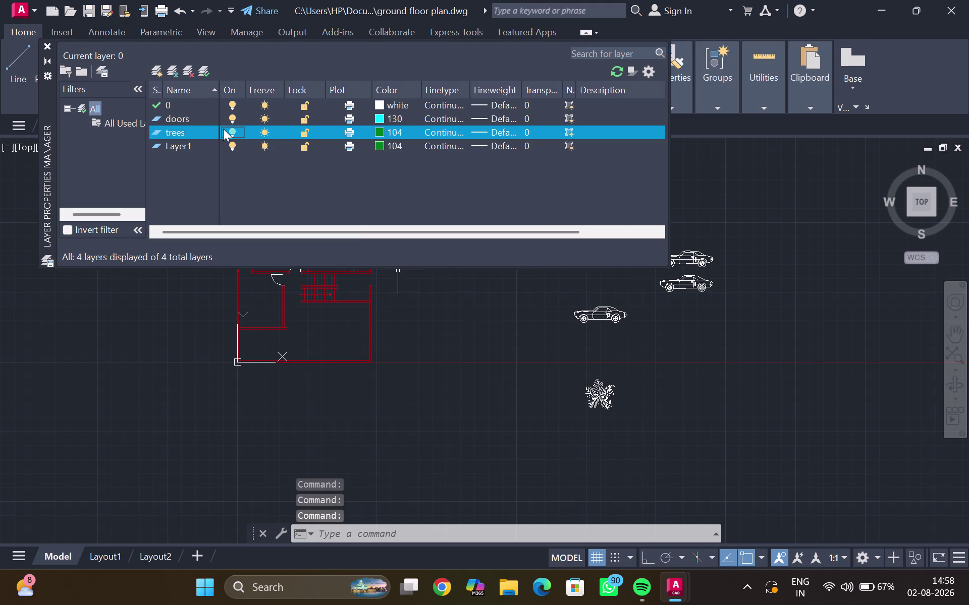
text(rniu)
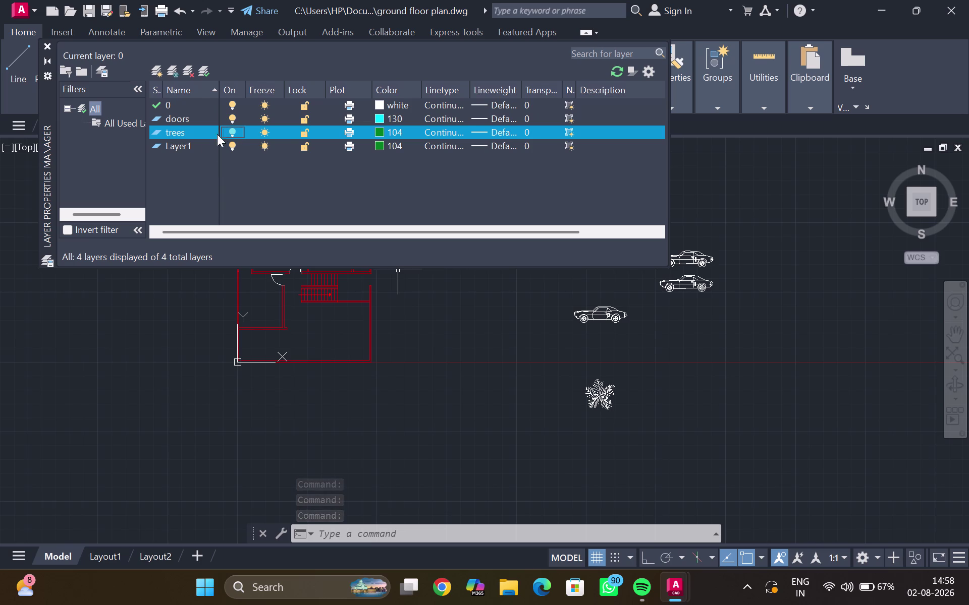
click(192, 145)
click(191, 145)
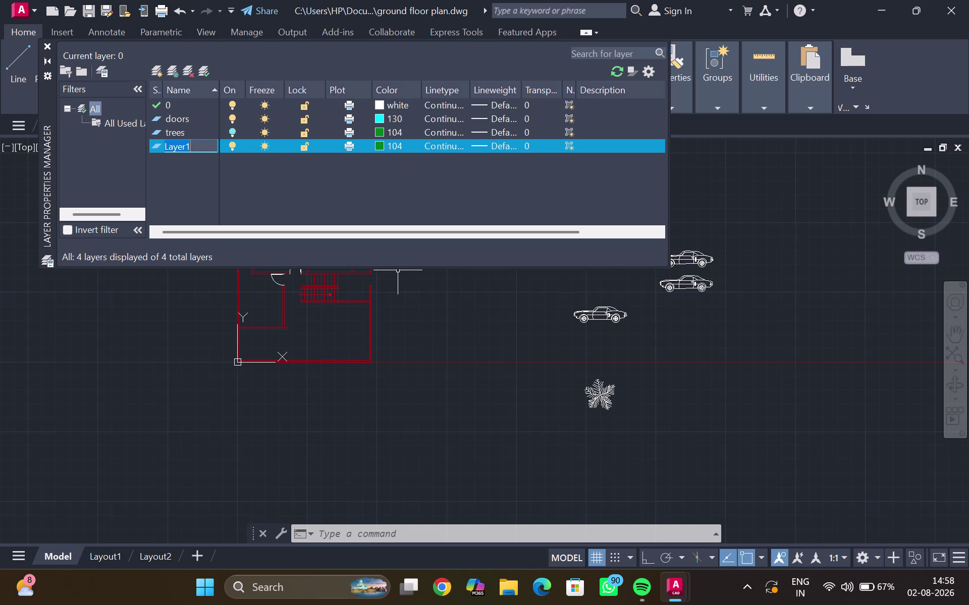
key(BackSpace)
key(BackSpace)
text(fu)
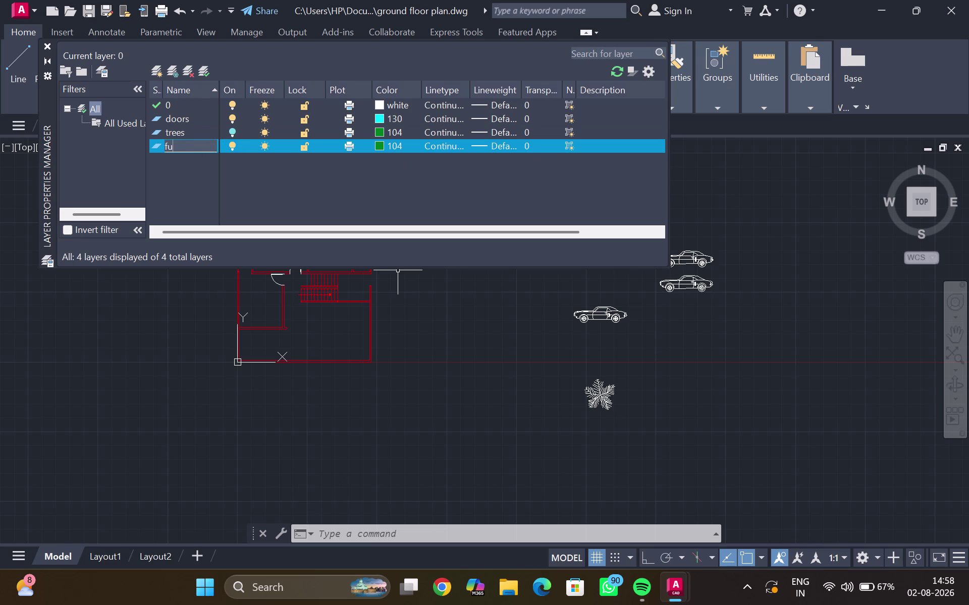
text(ritur)
text(e)
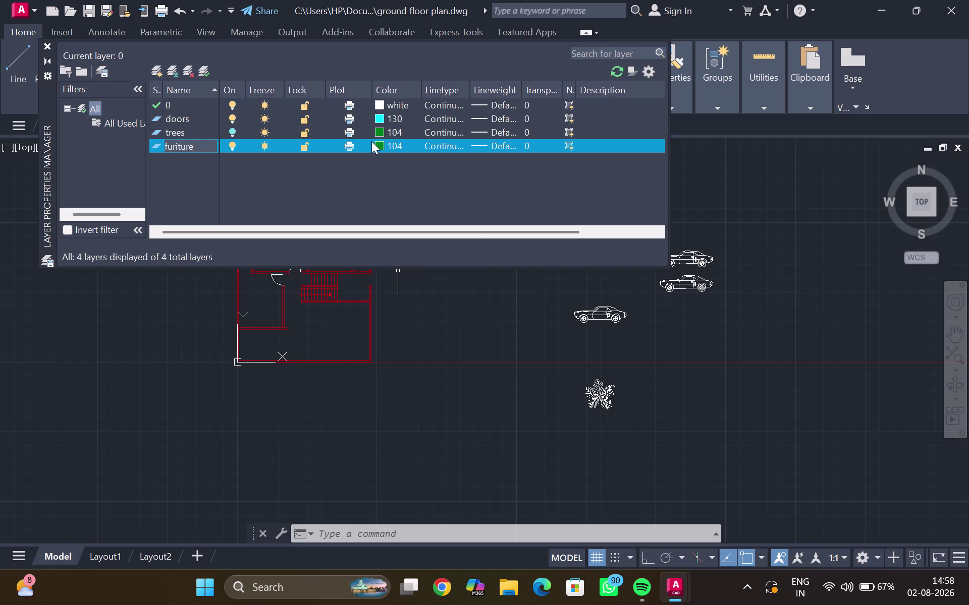
click(375, 142)
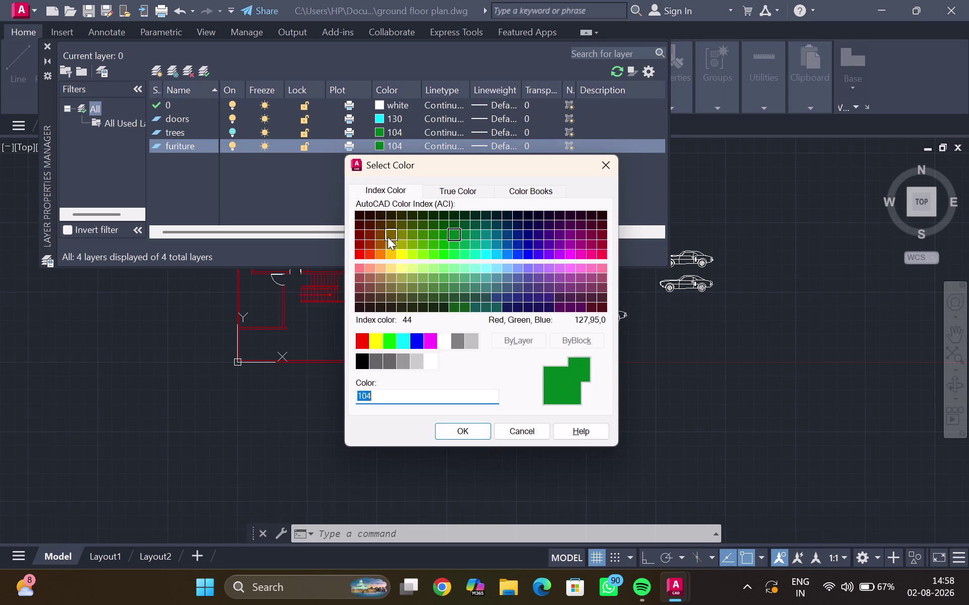
click(378, 242)
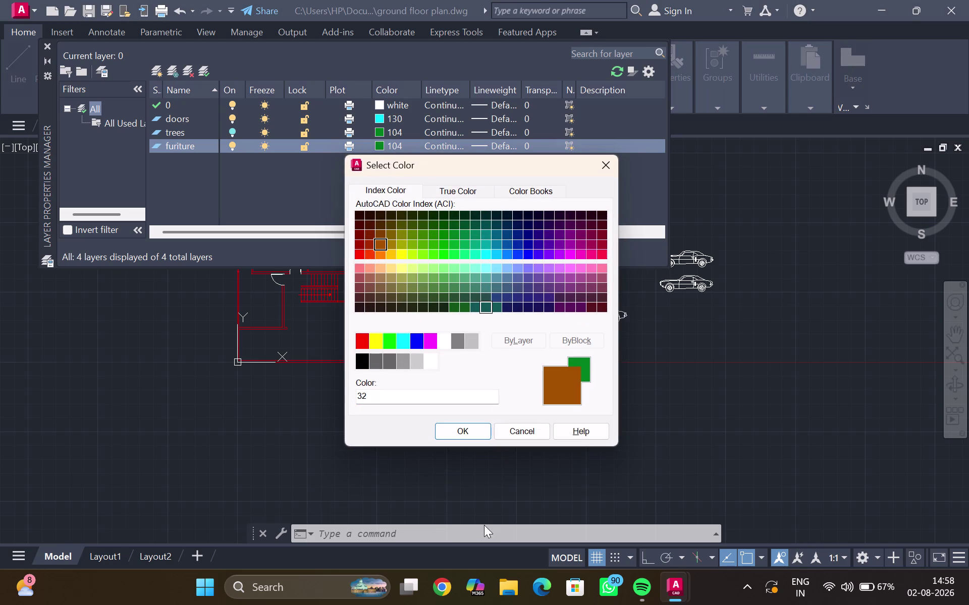
click(475, 431)
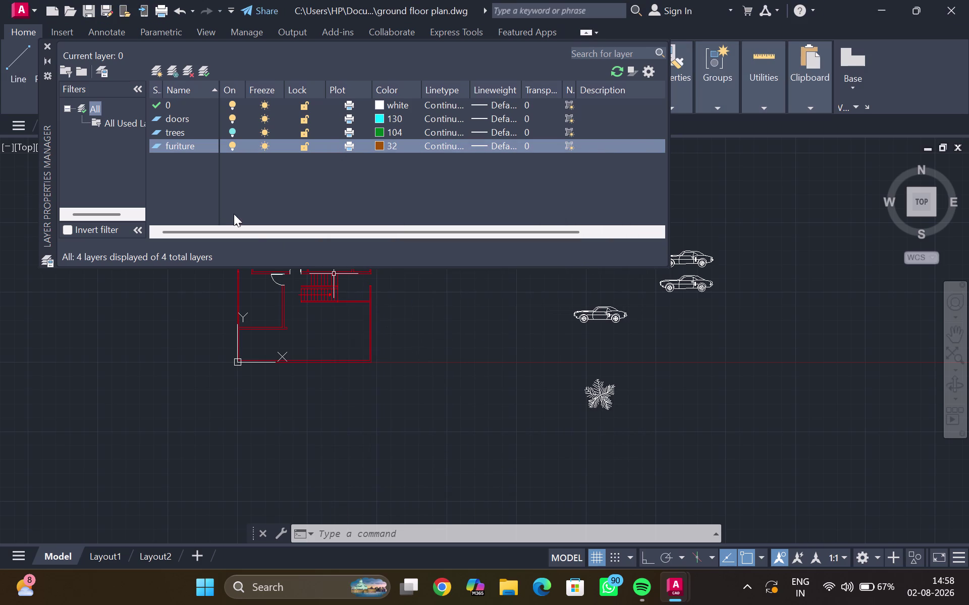
Add a second layer named 'vehicle' coloured magenta, then close the layer manager.
click(203, 145)
key(Return)
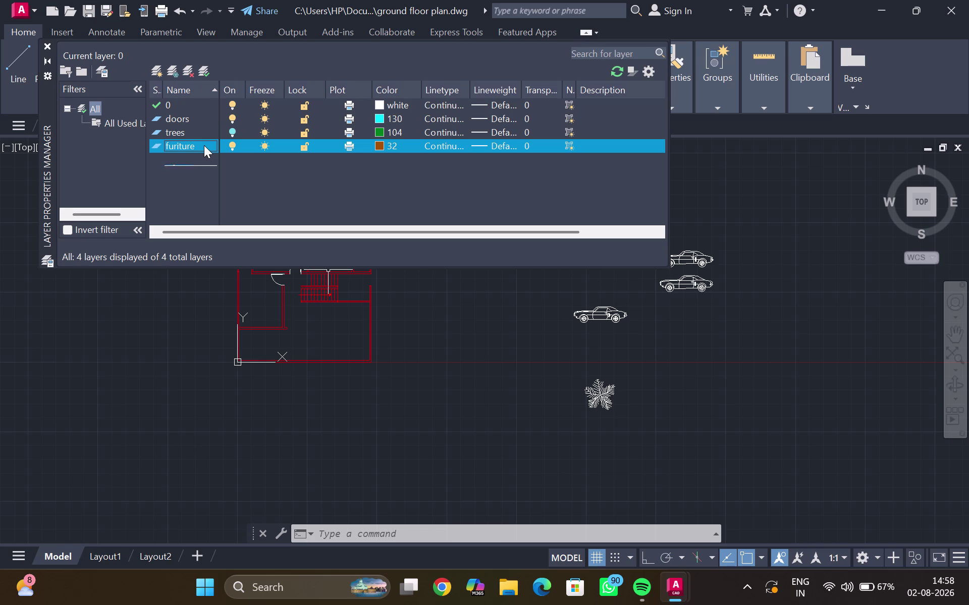
key(BackSpace)
key(BackSpace)
key(BackSpace)
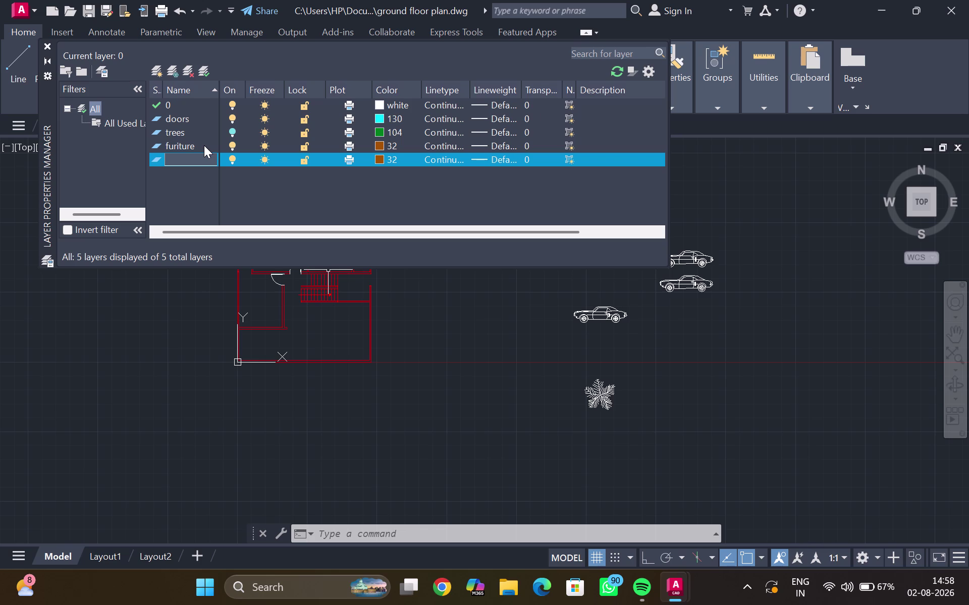
text(v)
text(ehi)
key(c)
text(le)
click(379, 154)
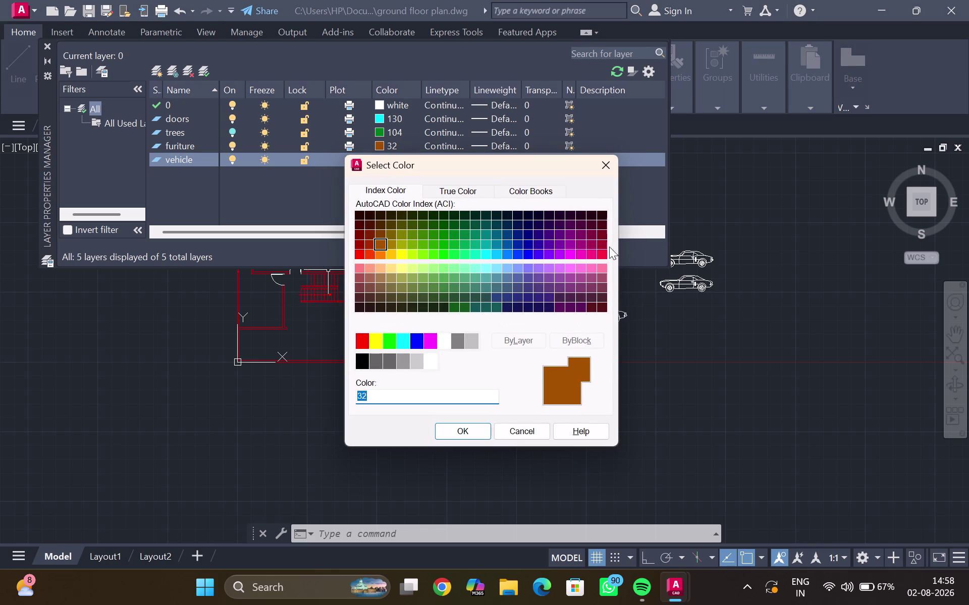
scroll(up, 3)
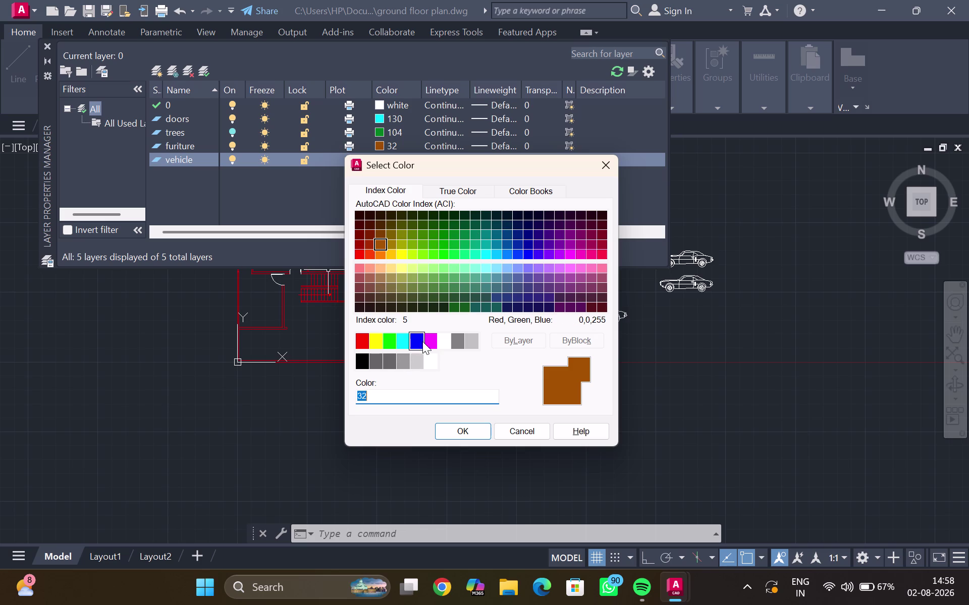
click(435, 339)
click(453, 435)
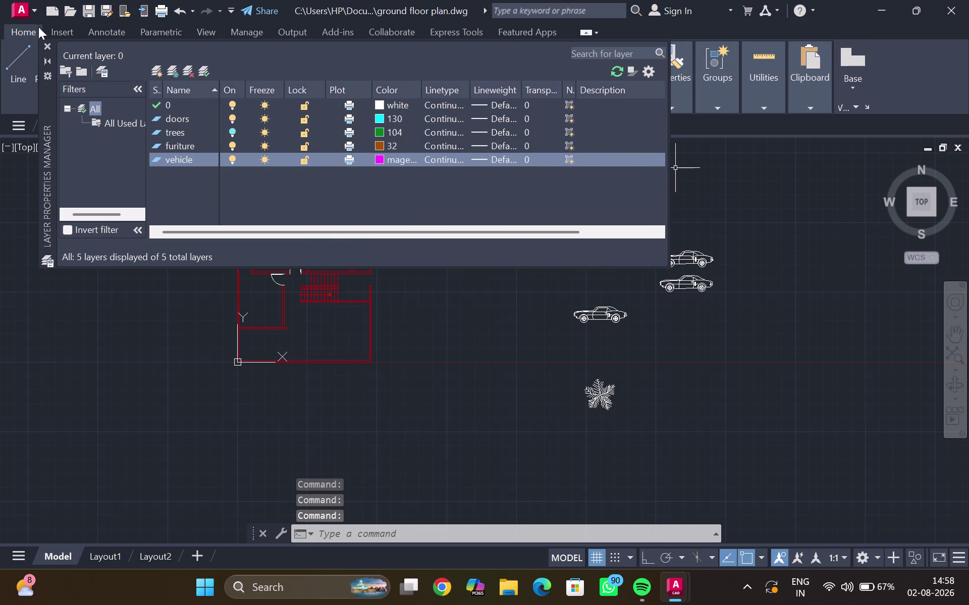
click(46, 43)
click(581, 50)
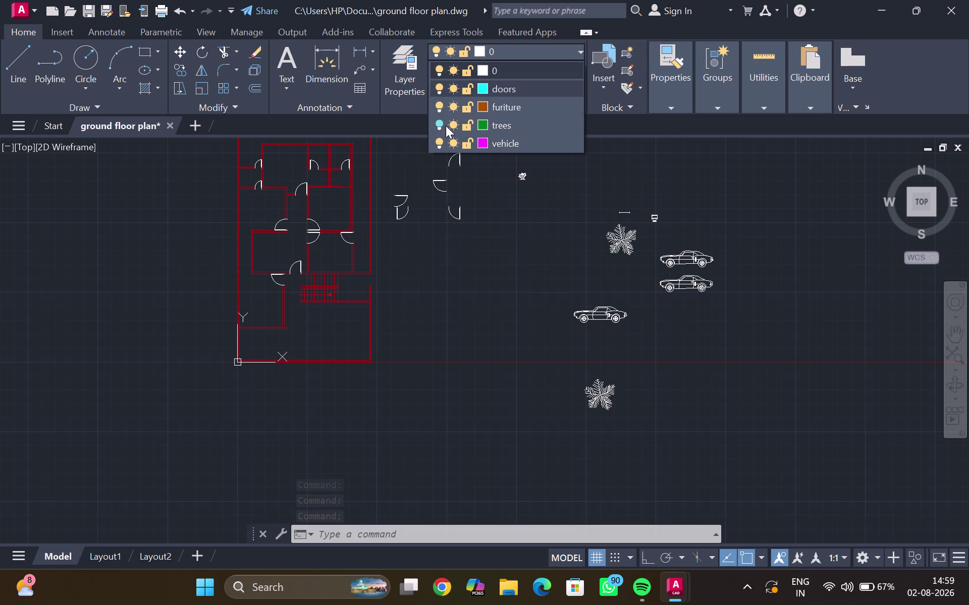
scroll(up, 3)
click(255, 163)
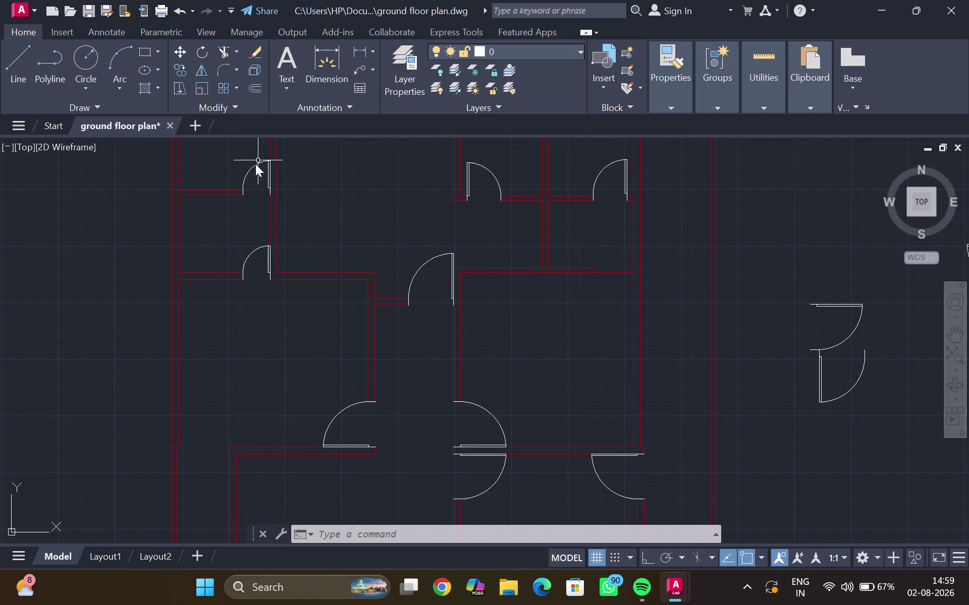
click(250, 166)
click(487, 170)
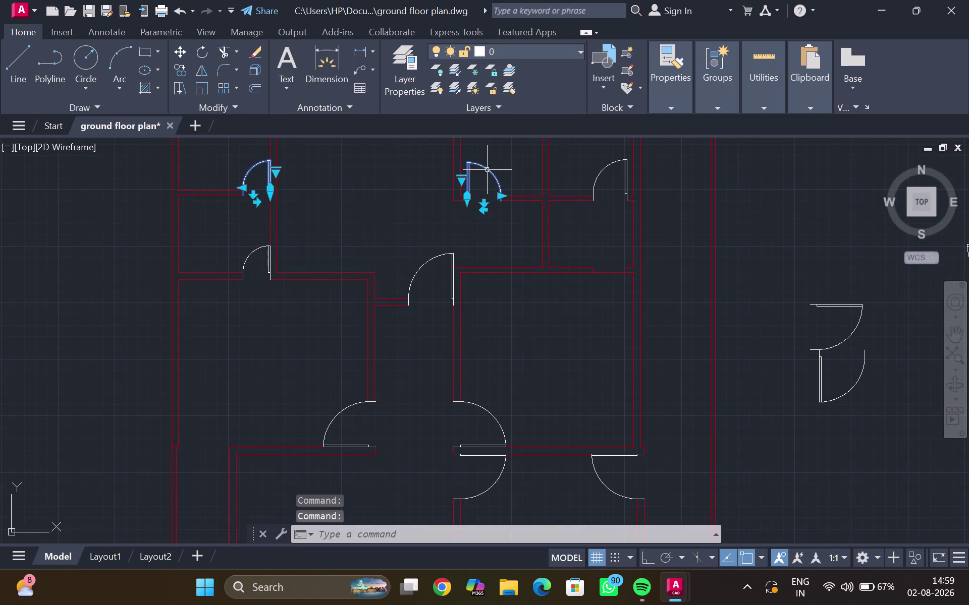
click(613, 168)
click(611, 163)
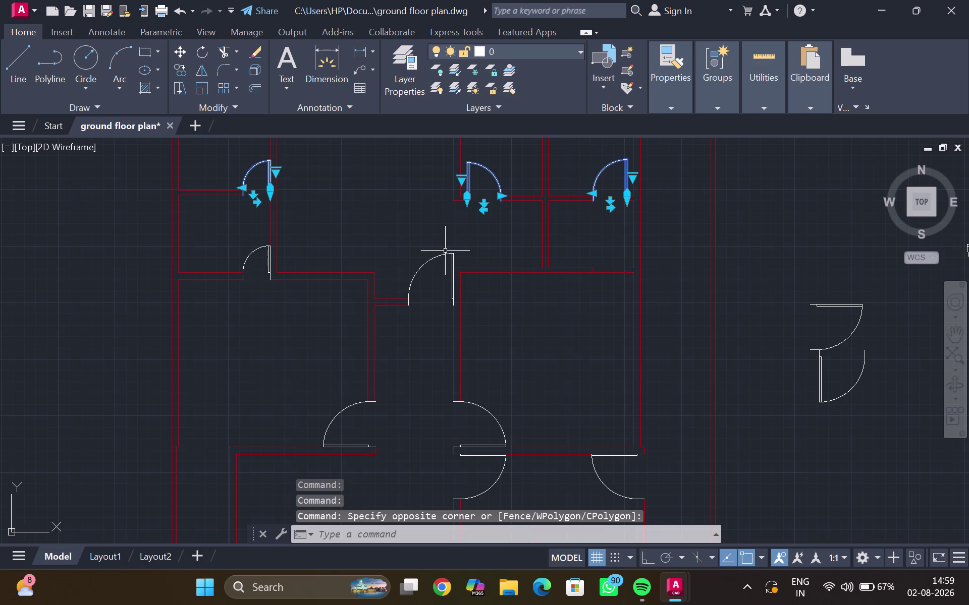
click(441, 256)
click(258, 251)
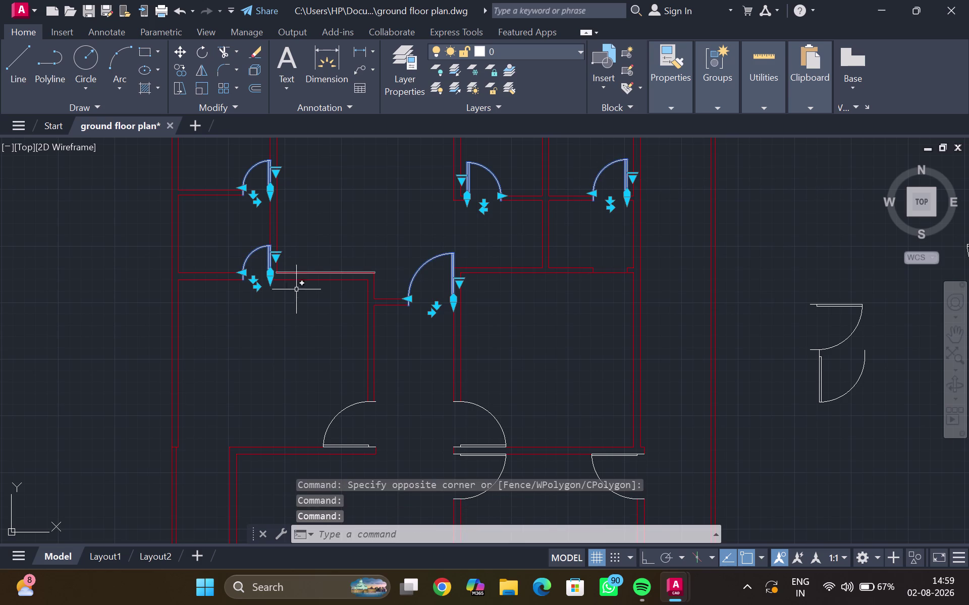
click(342, 408)
scroll(down, 3)
middle_drag(344, 371, 339, 277)
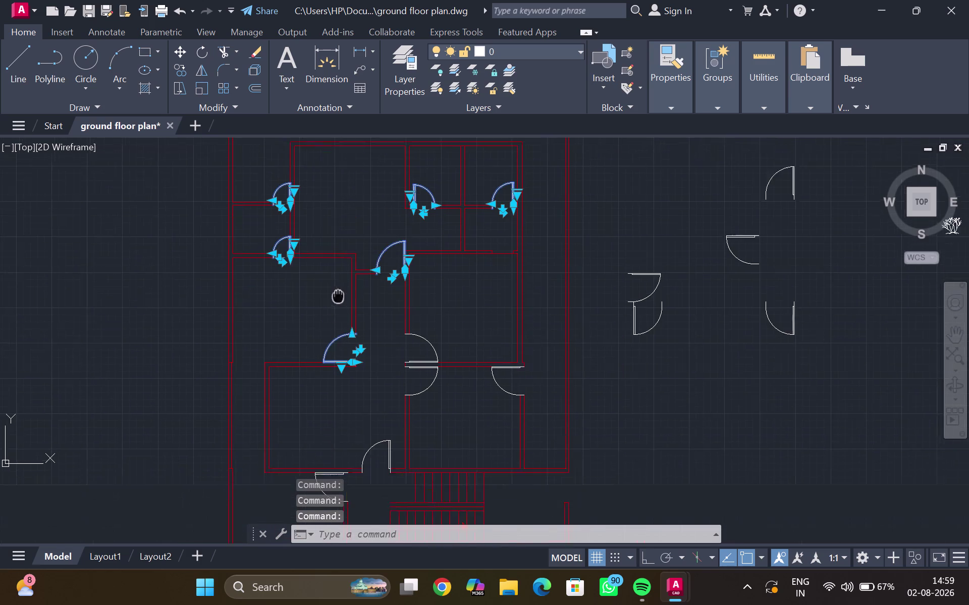
middle_drag(338, 276, 342, 254)
click(436, 294)
click(429, 297)
drag(428, 310, 429, 317)
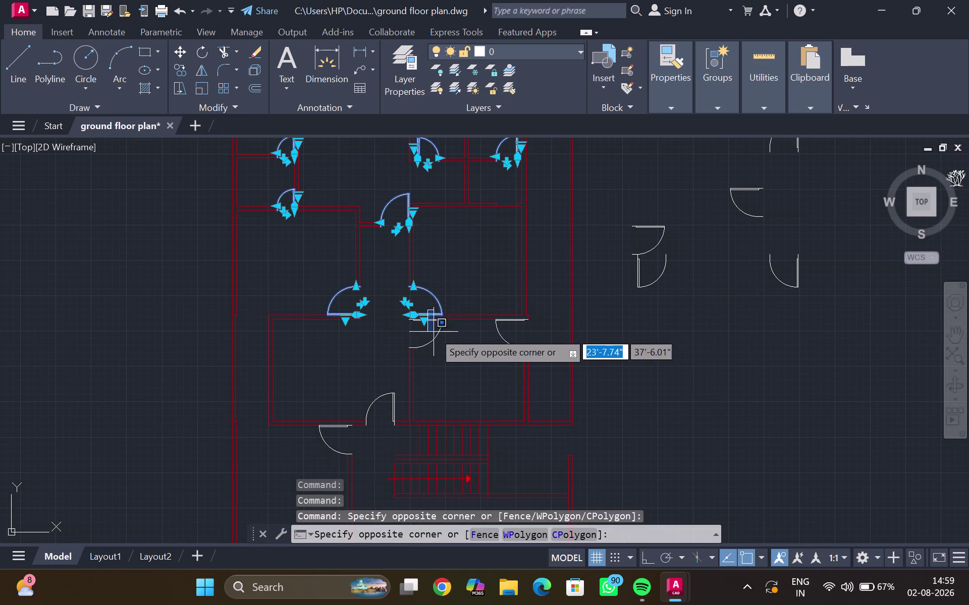
double_click(434, 333)
click(436, 338)
click(503, 336)
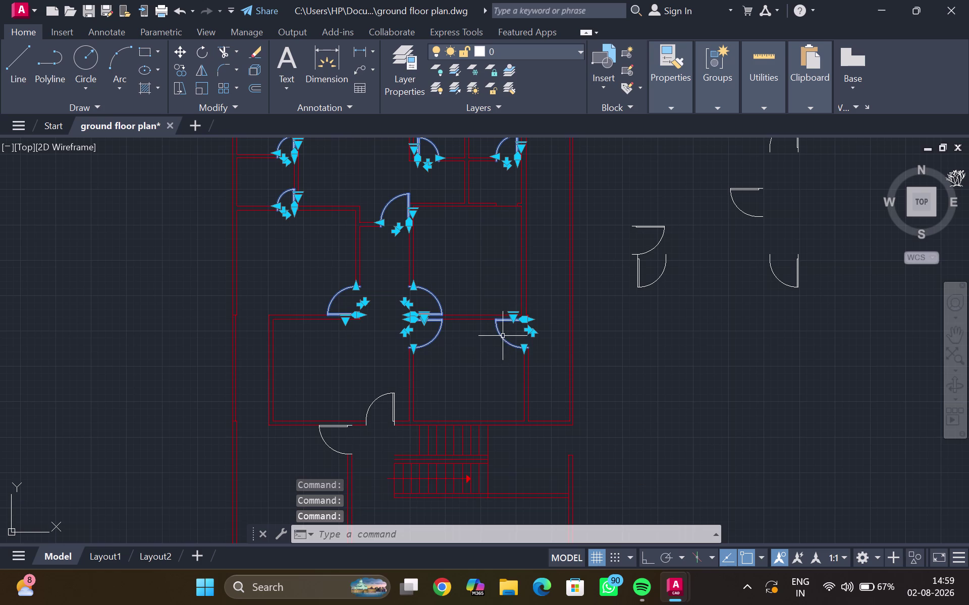
click(376, 398)
click(331, 449)
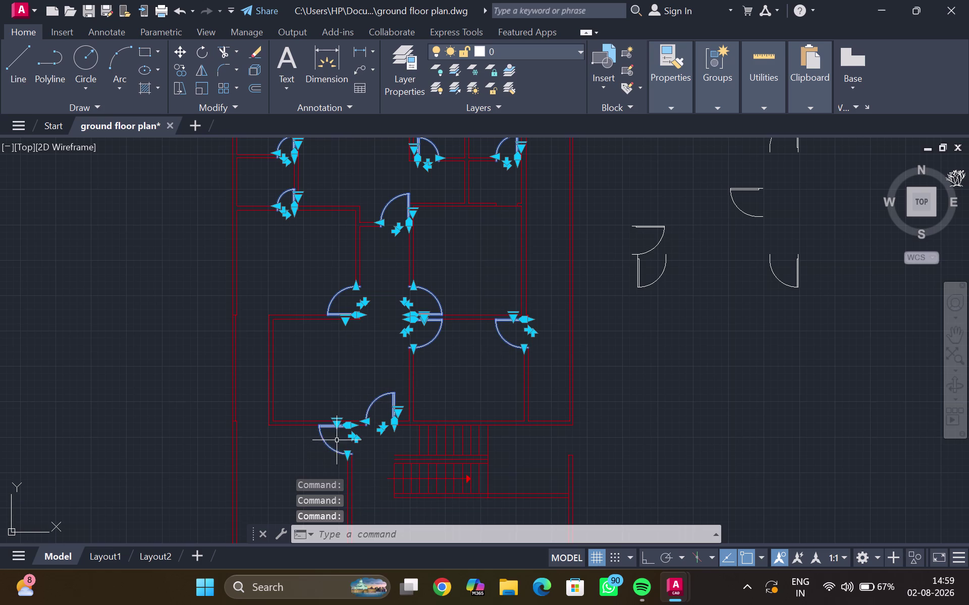
click(576, 53)
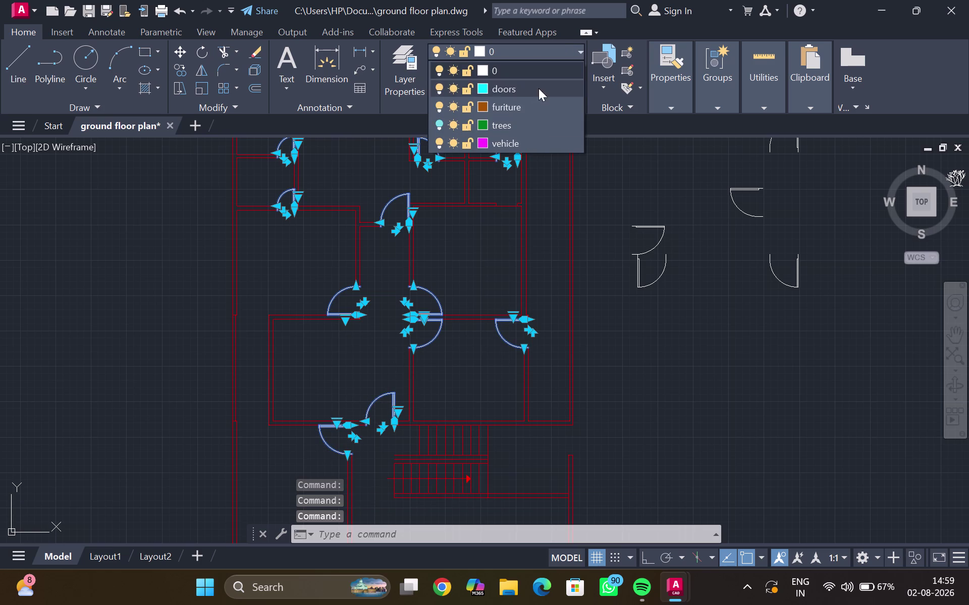
click(513, 92)
scroll(down, 3)
scroll(down, 3)
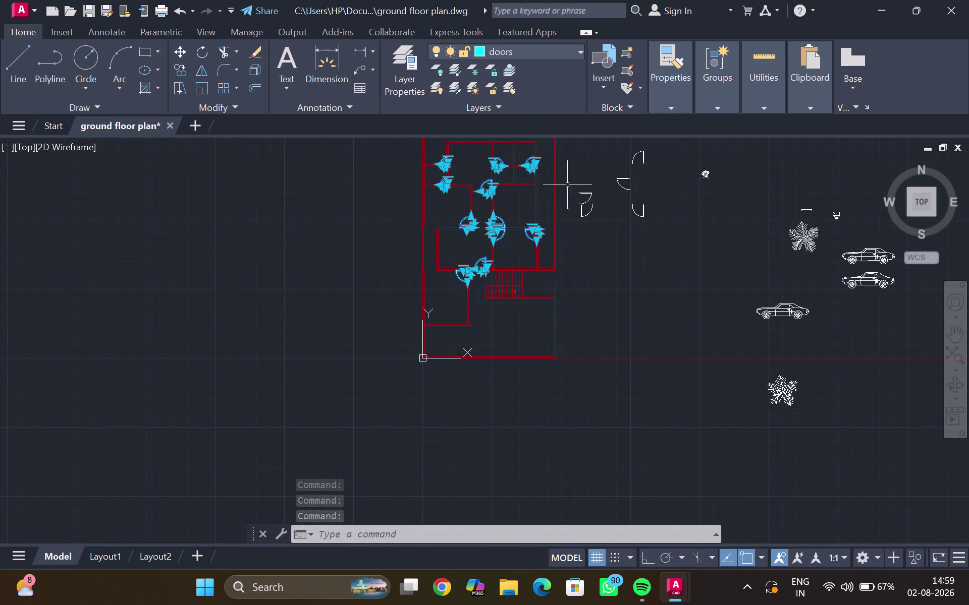
key(Escape)
middle_drag(587, 168, 479, 213)
middle_click(476, 213)
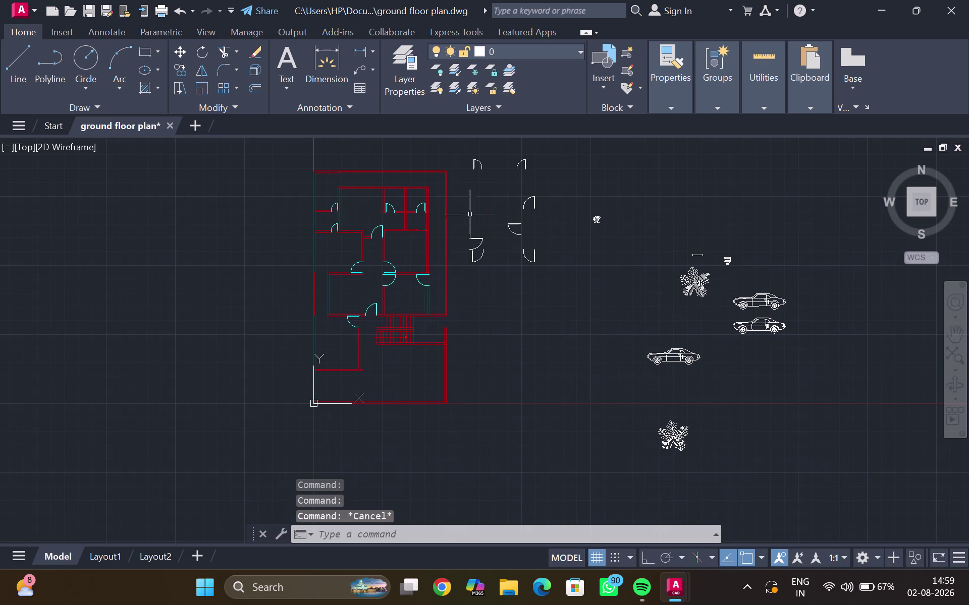
middle_drag(471, 205, 406, 197)
scroll(up, 3)
scroll(down, 3)
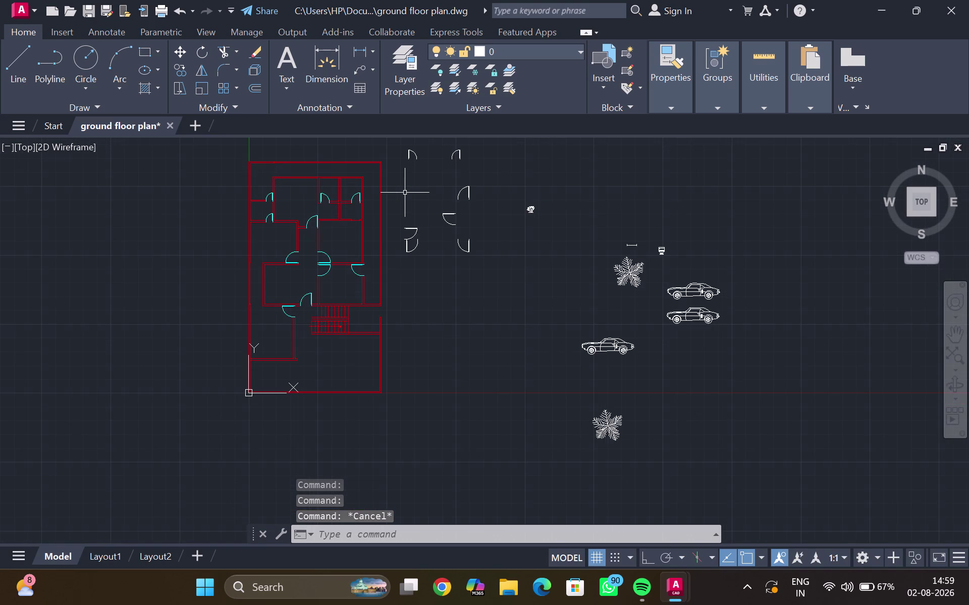
middle_drag(405, 193, 409, 194)
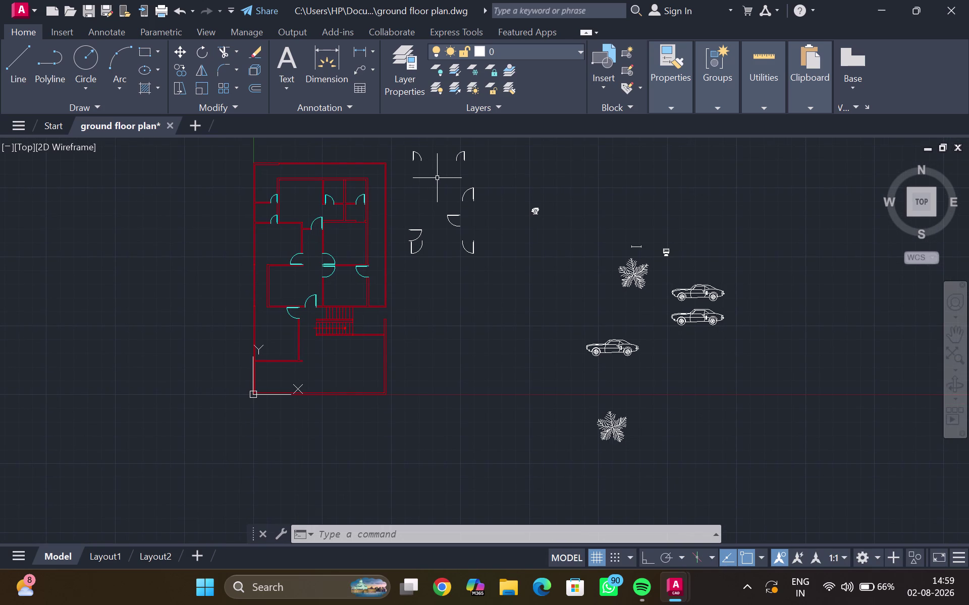
scroll(up, 3)
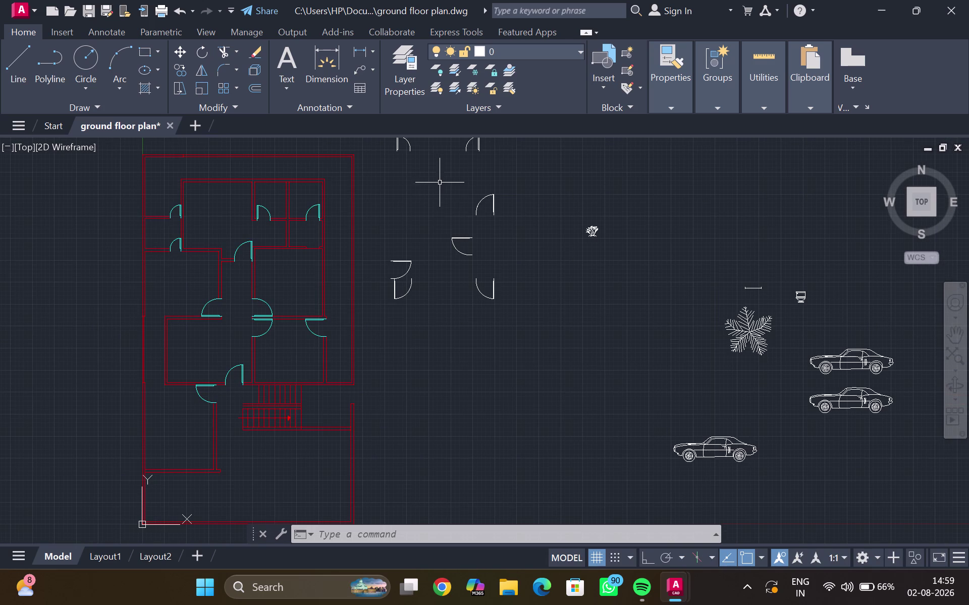
middle_drag(228, 491, 258, 339)
scroll(up, 3)
scroll(up, 3)
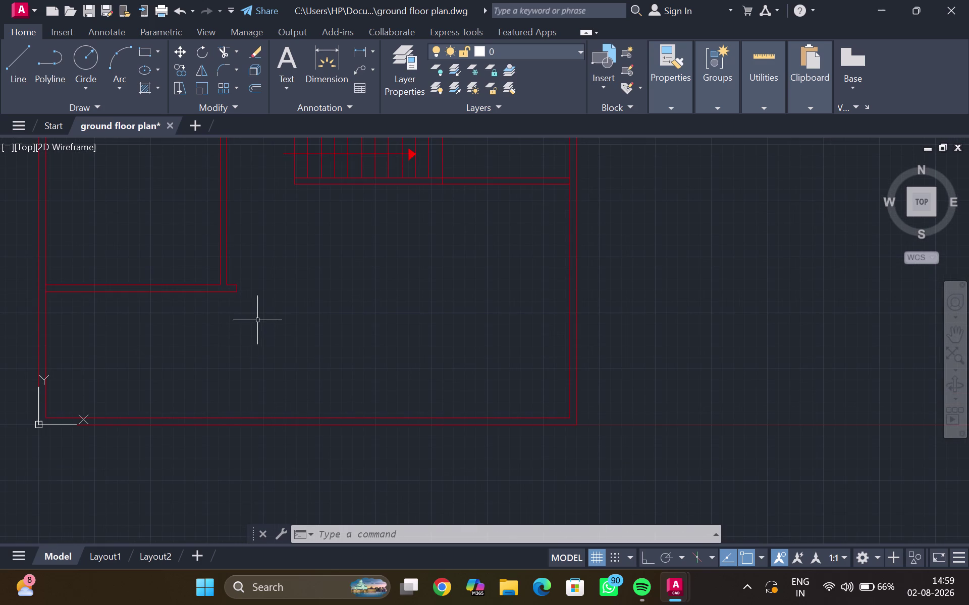
key(l)
key(Return)
scroll(up, 3)
drag(229, 280, 227, 295)
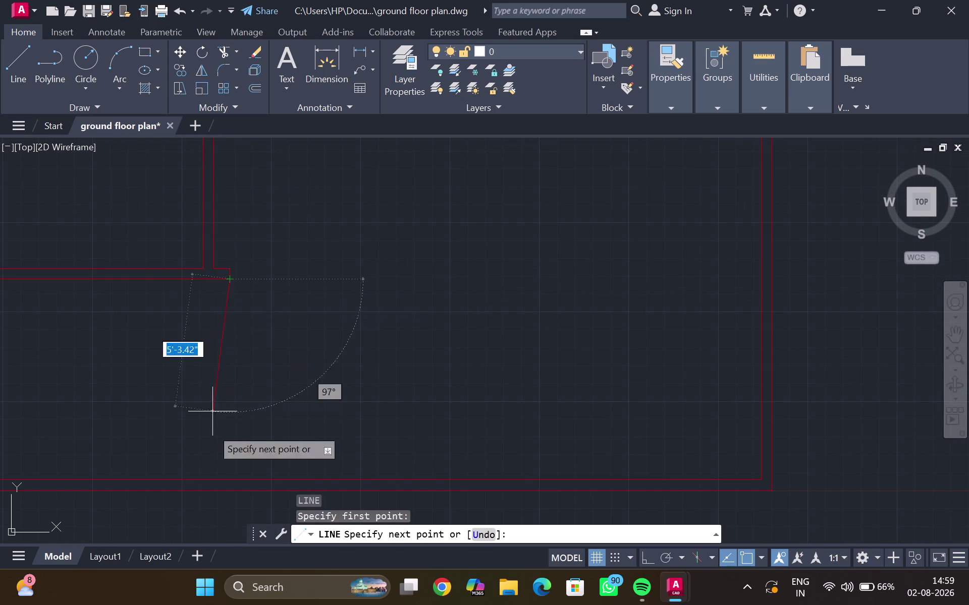
click(231, 516)
key(Escape)
text(tr)
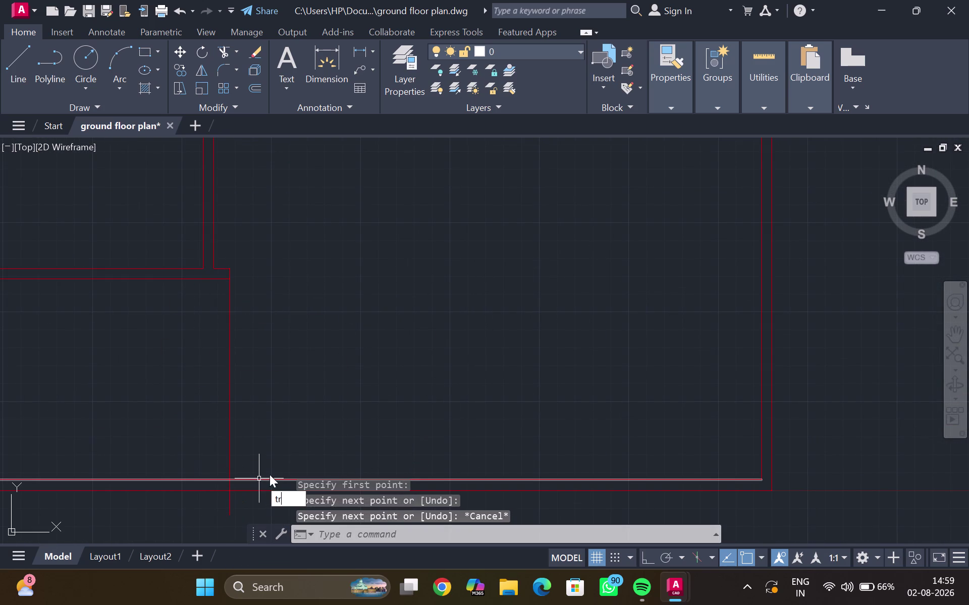
key(Return)
scroll(up, 3)
click(219, 487)
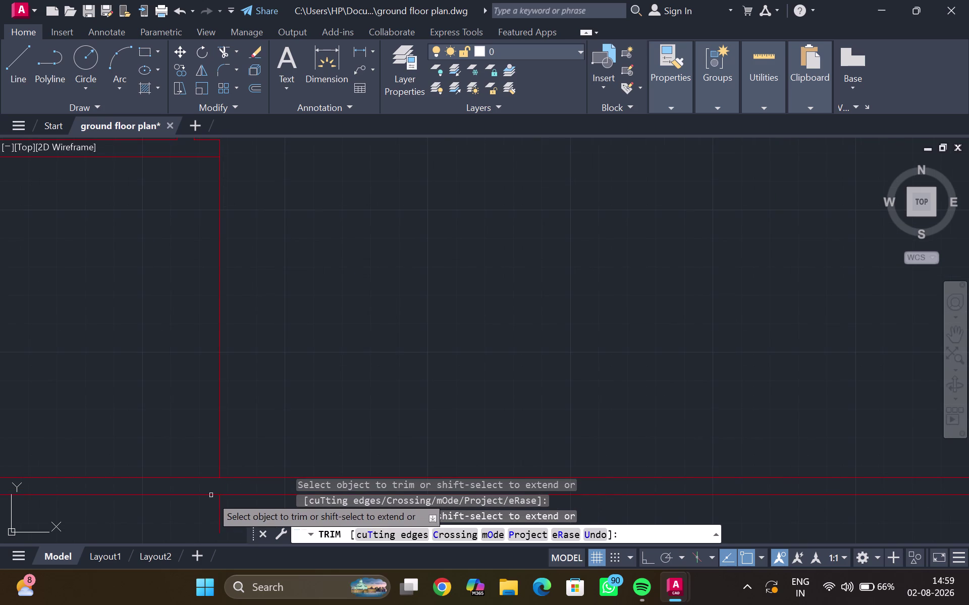
click(217, 513)
key(Escape)
scroll(down, 3)
middle_drag(175, 409, 203, 409)
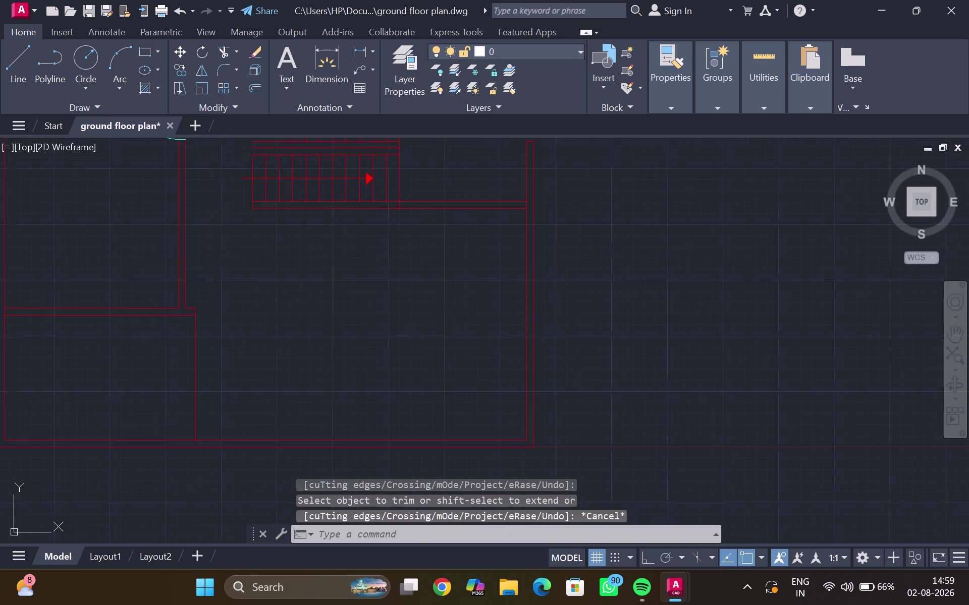
middle_drag(203, 410, 300, 396)
scroll(up, 3)
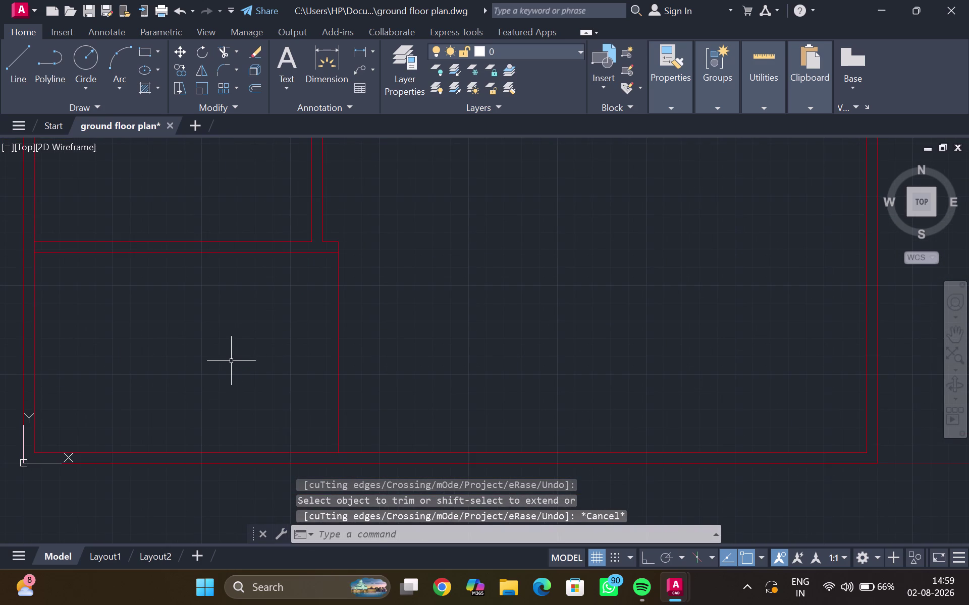
scroll(down, 3)
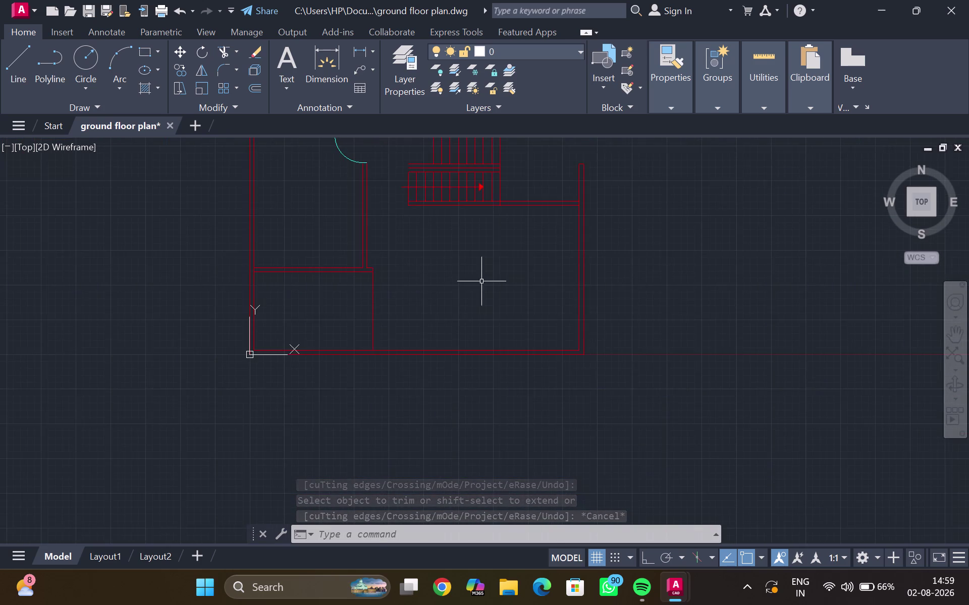
middle_drag(482, 282, 89, 390)
scroll(down, 3)
scroll(down, 3)
middle_drag(553, 259, 592, 237)
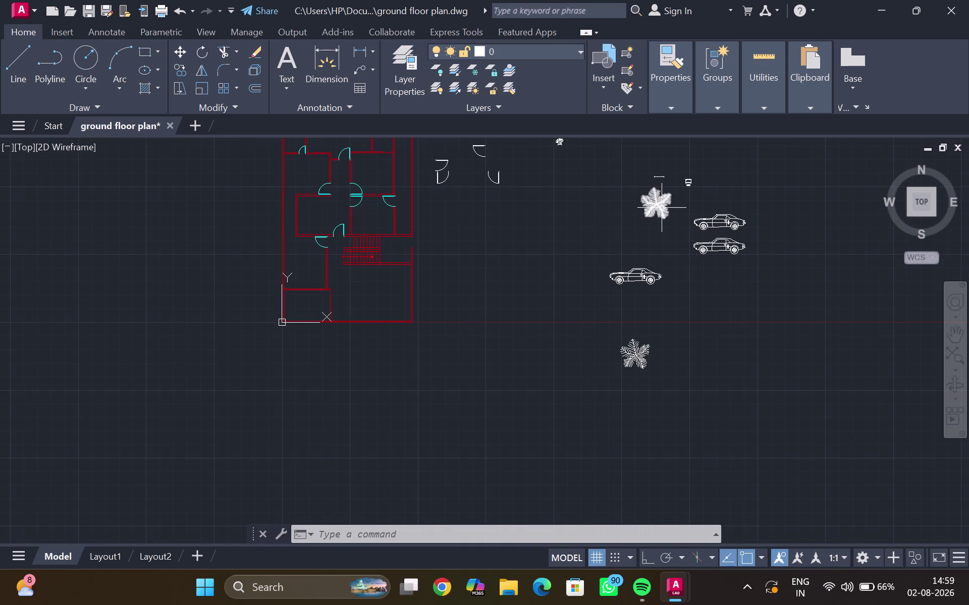
Move the tree block beside the cars slightly left and down by its base grip.
click(662, 207)
drag(657, 206, 296, 312)
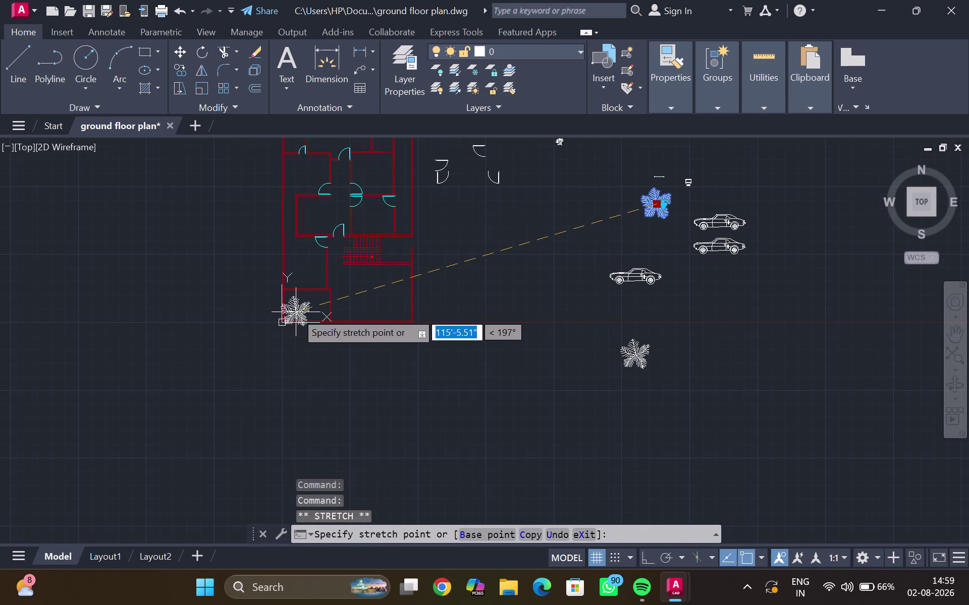
click(545, 259)
scroll(up, 3)
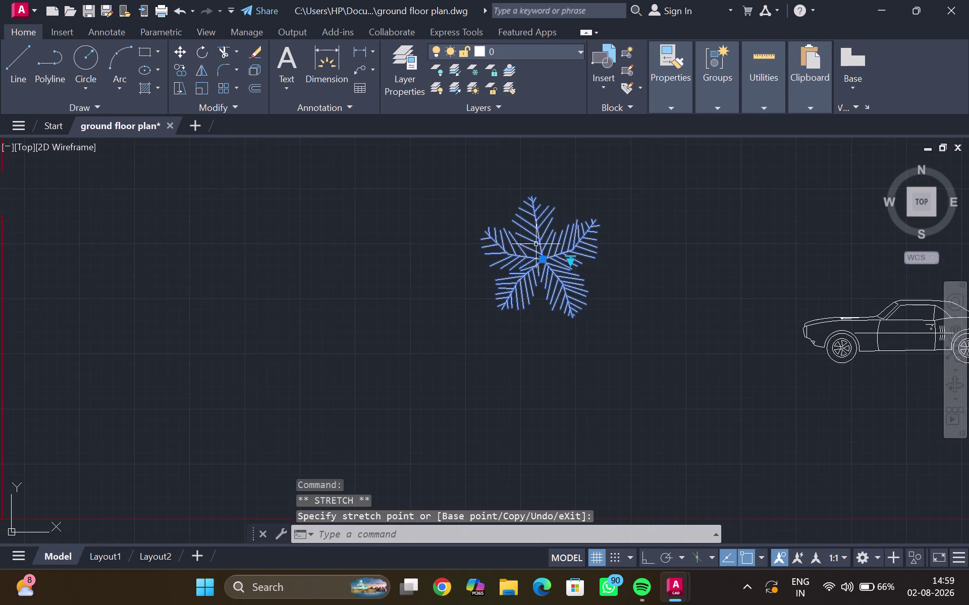
drag(525, 197, 401, 205)
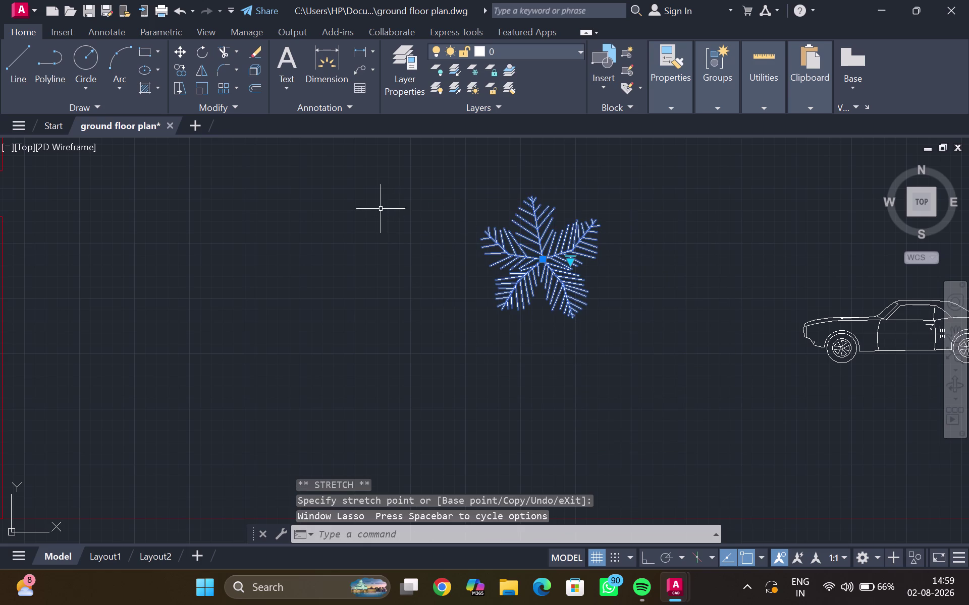
key(s)
key(x)
key(Return)
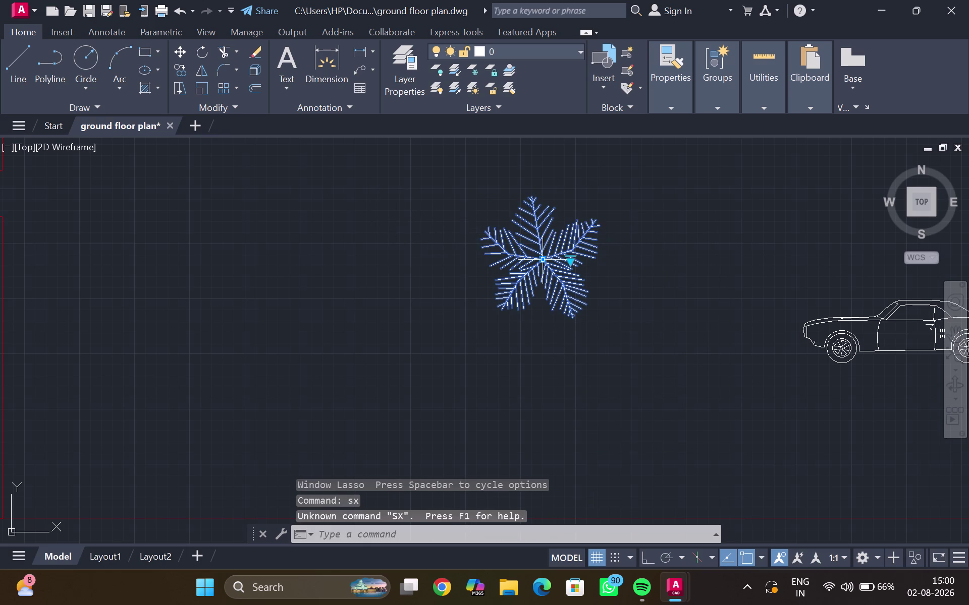
drag(545, 259, 542, 266)
click(424, 284)
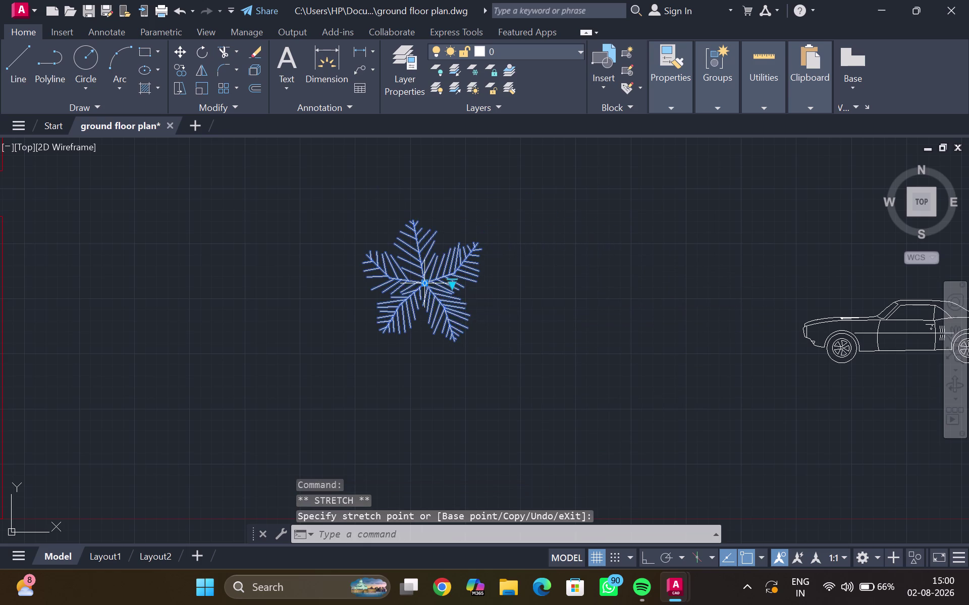
drag(450, 329, 449, 323)
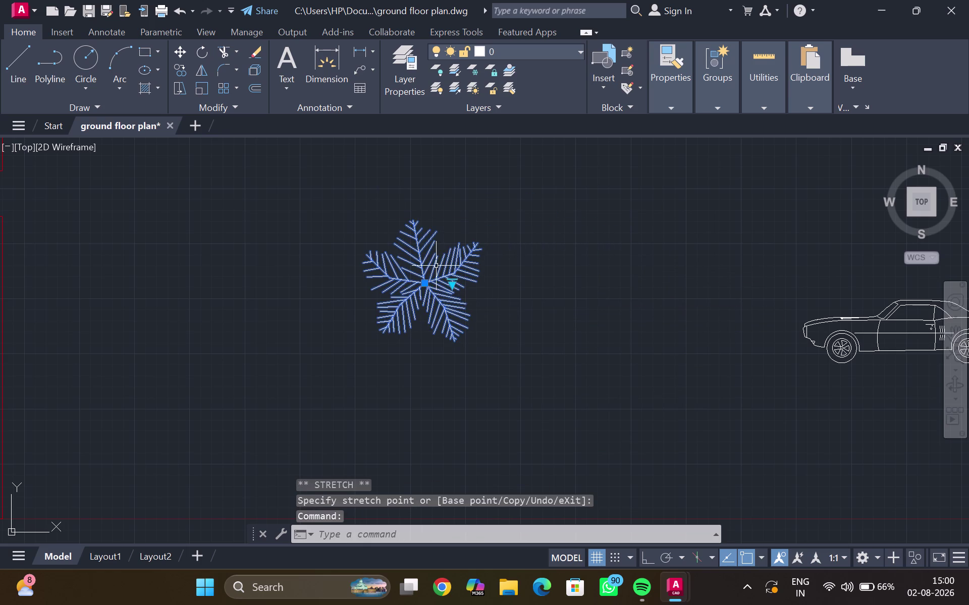
Scale the tree block down to a much smaller size around its centre with SC.
key(s)
key(c)
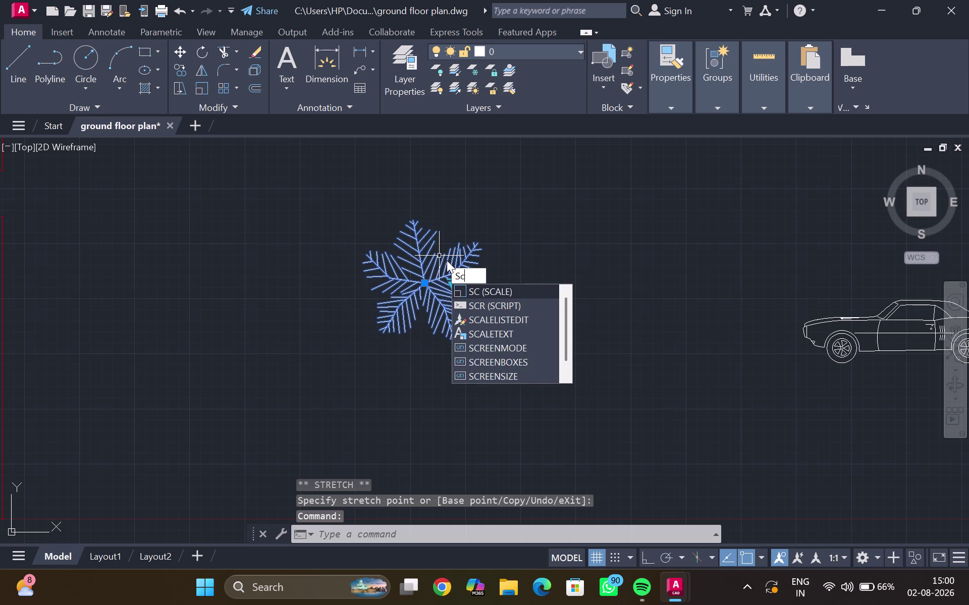
key(Return)
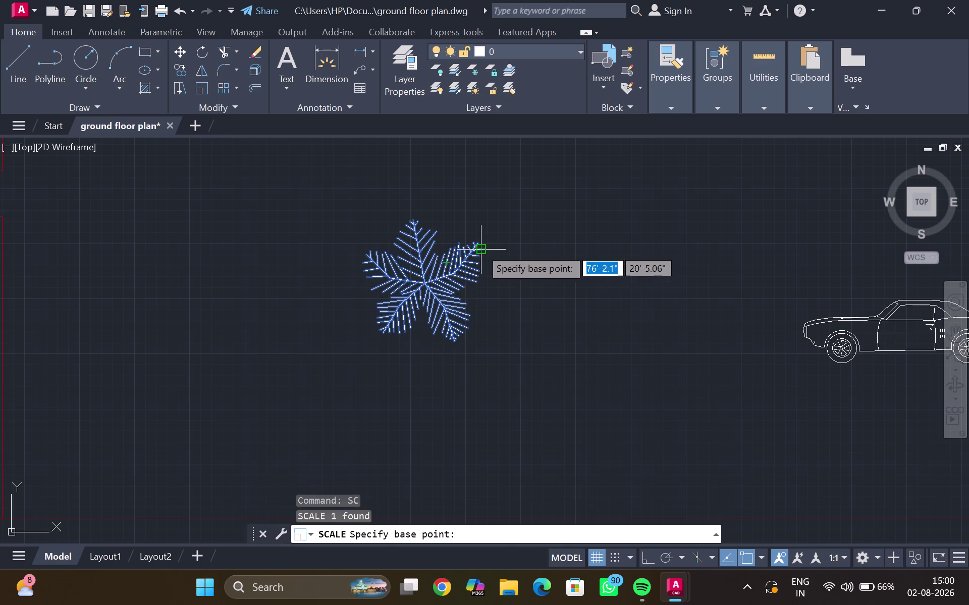
drag(481, 248, 475, 253)
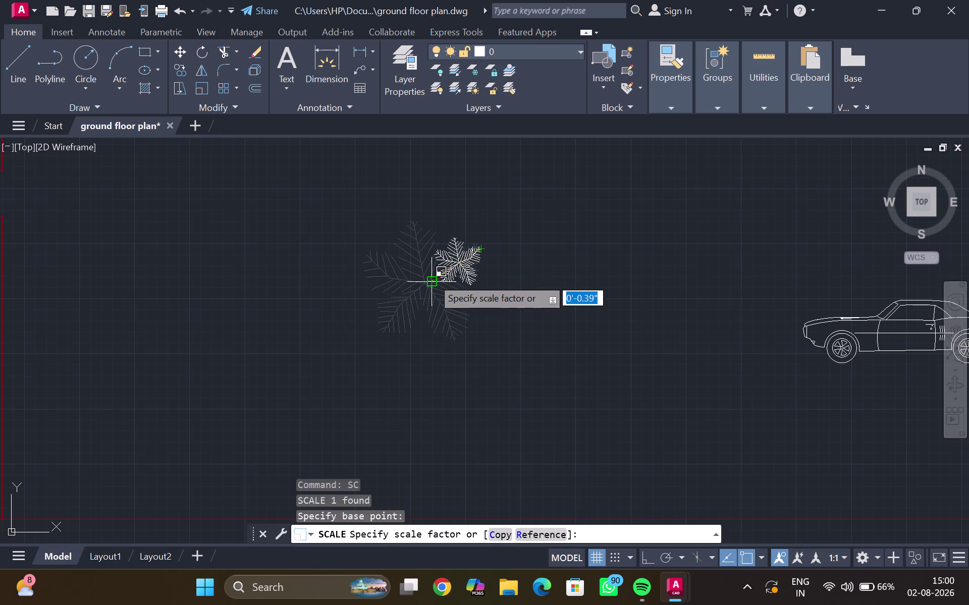
click(432, 278)
scroll(up, 3)
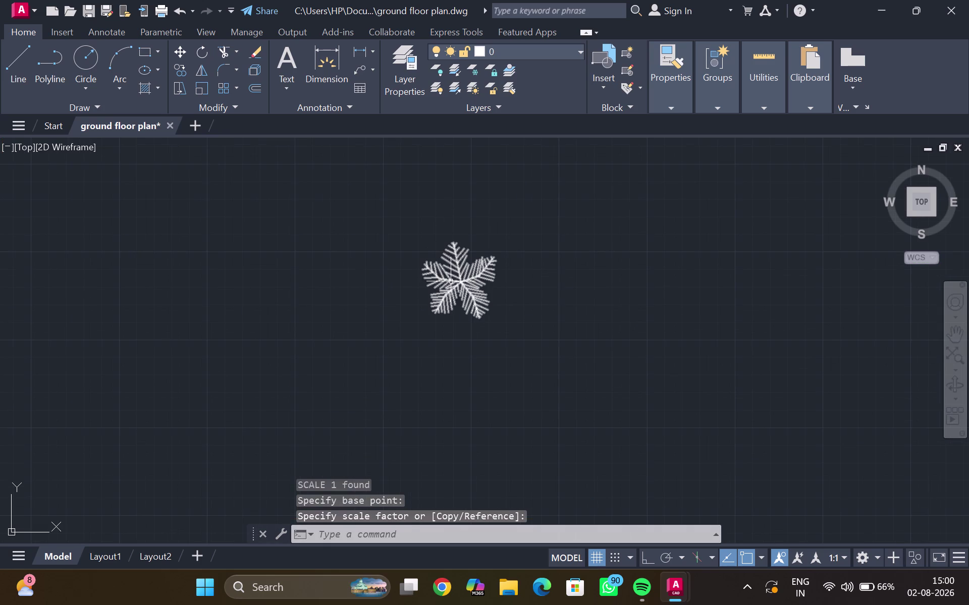
click(457, 279)
text(co)
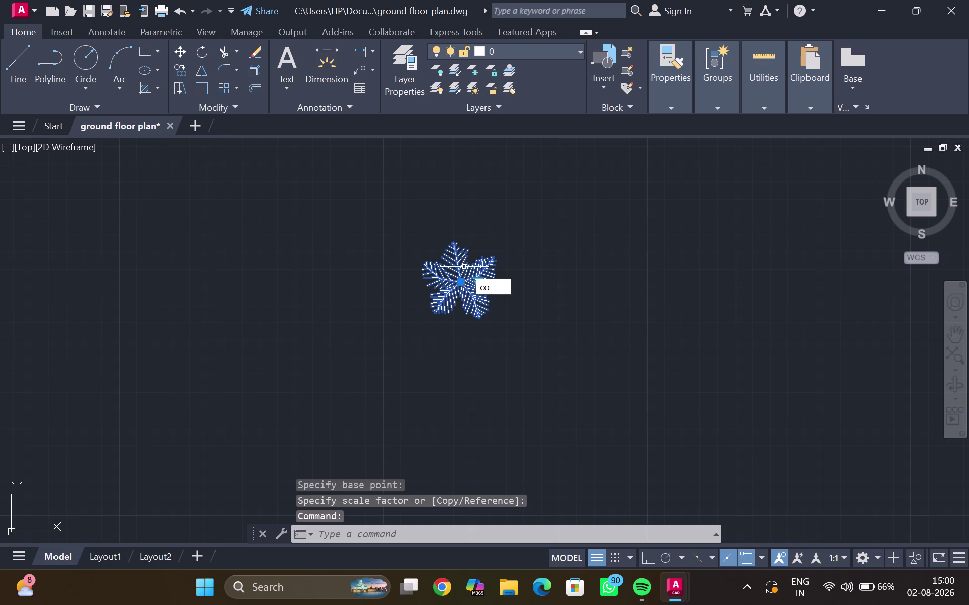